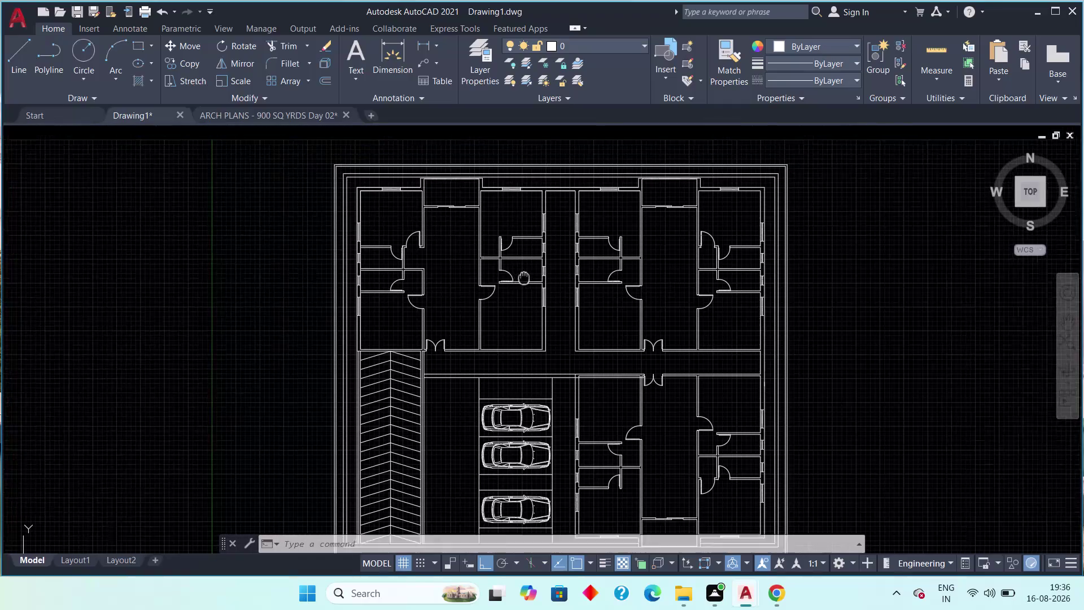
Re-centre the floor plan in the Drawing1 view.
scroll(down, 3)
middle_drag(533, 293, 607, 252)
scroll(up, 3)
middle_drag(571, 257, 526, 270)
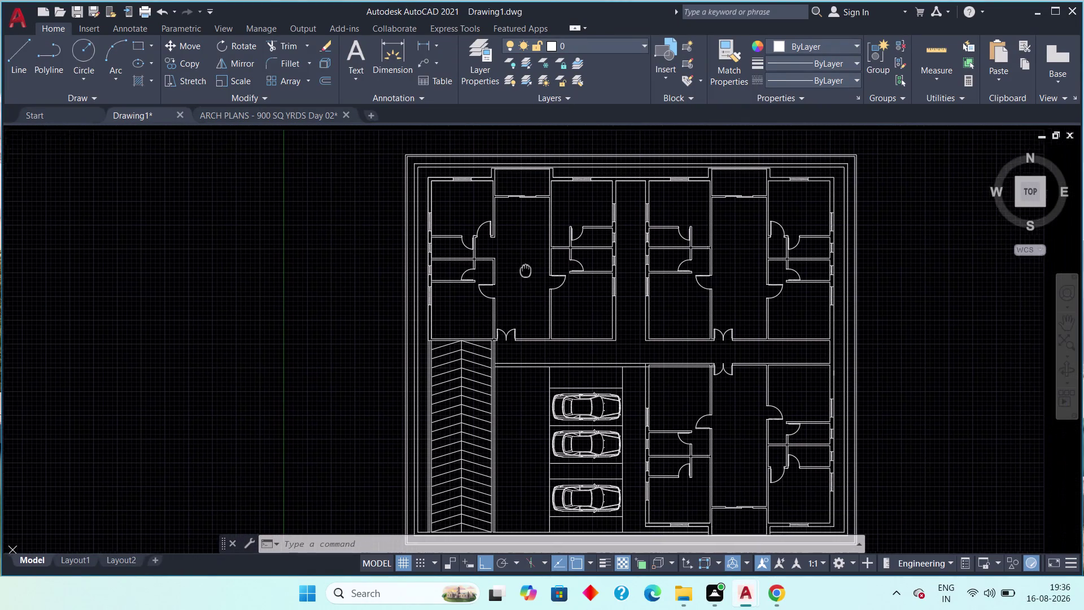
middle_drag(526, 270, 504, 270)
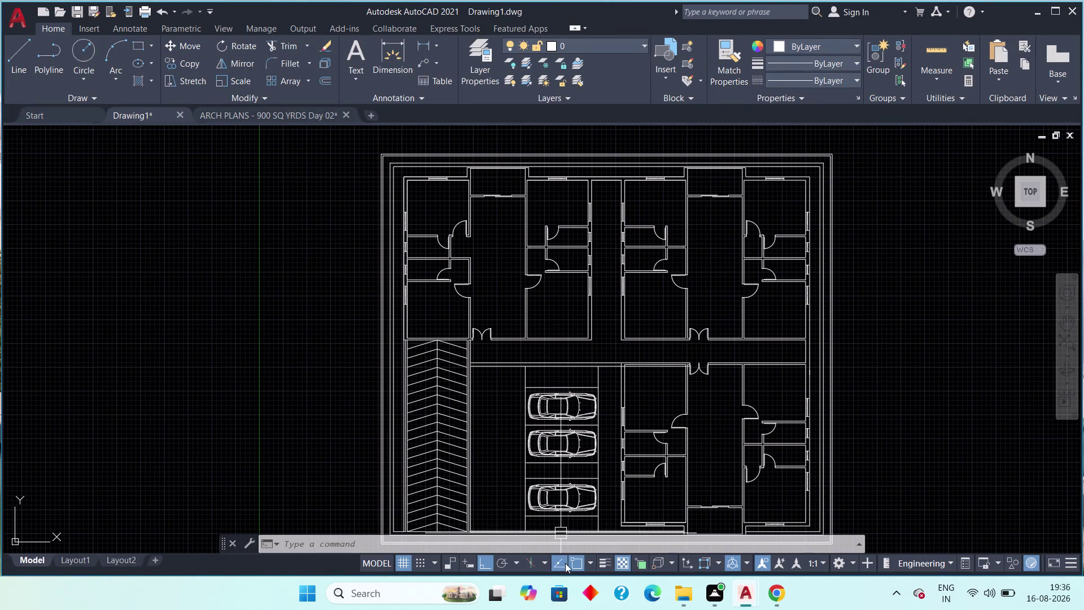
Browse the ARCH PLANS - 900 SQ YRDS Day 02 drawing to study the lift between bedrooms.
click(221, 114)
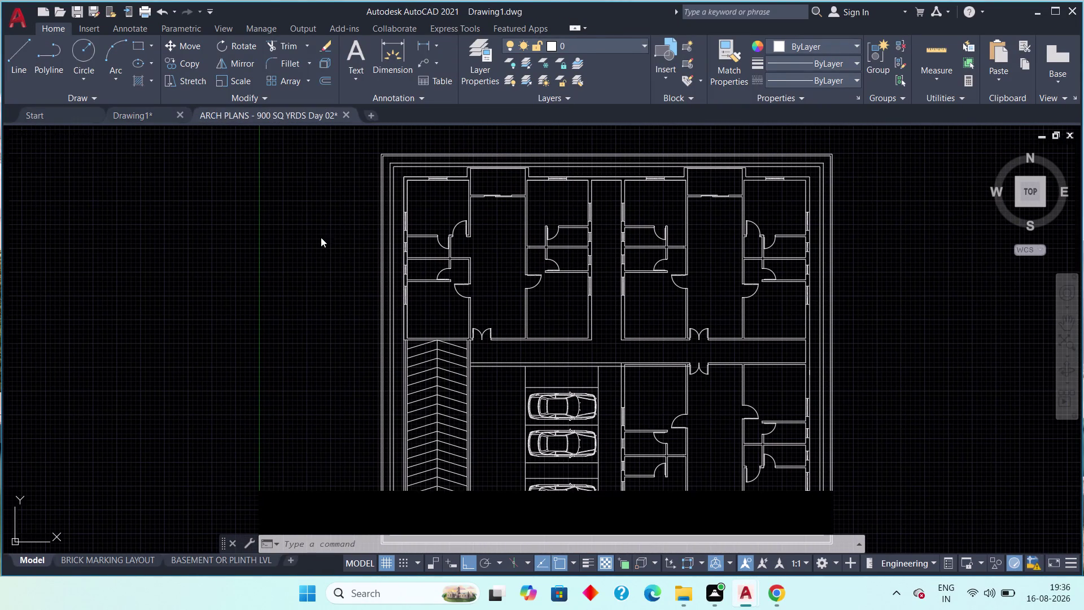
scroll(up, 3)
middle_drag(339, 233, 382, 284)
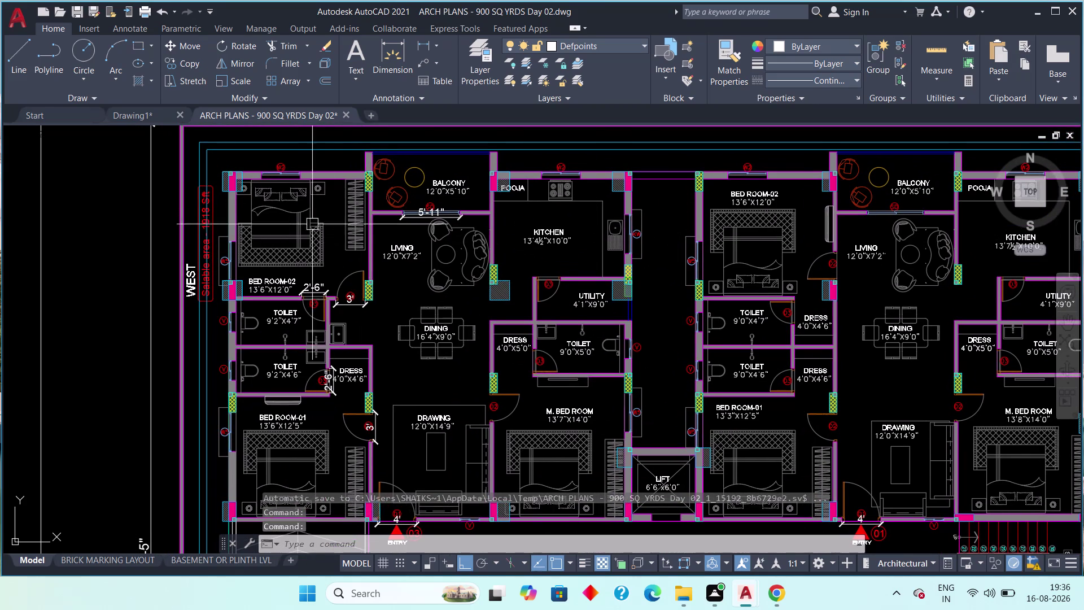
scroll(down, 3)
scroll(up, 3)
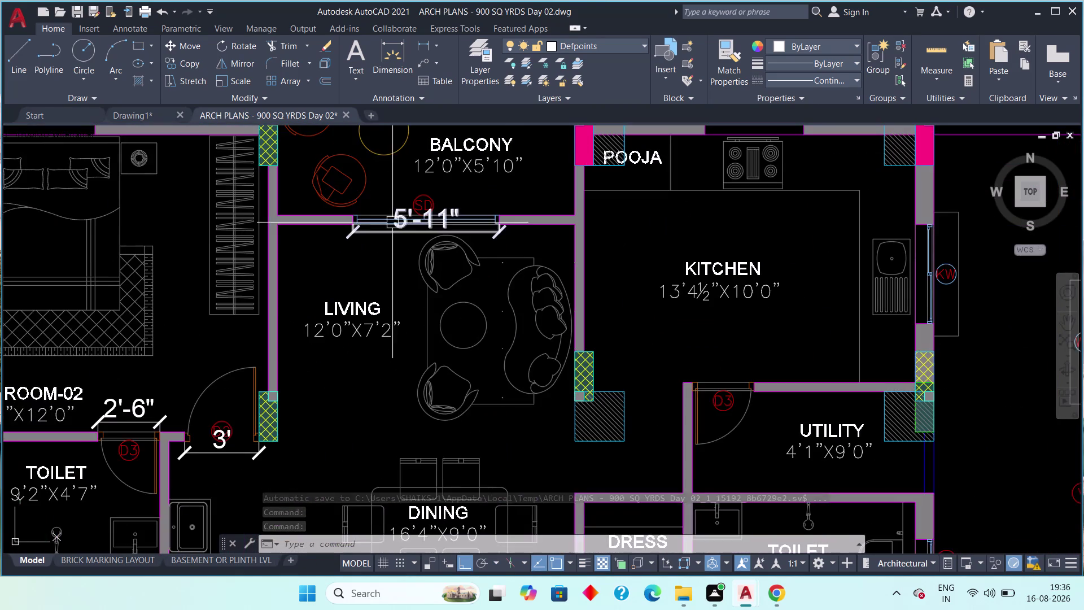
middle_drag(397, 229, 337, 271)
scroll(down, 3)
middle_drag(541, 303, 391, 237)
scroll(down, 3)
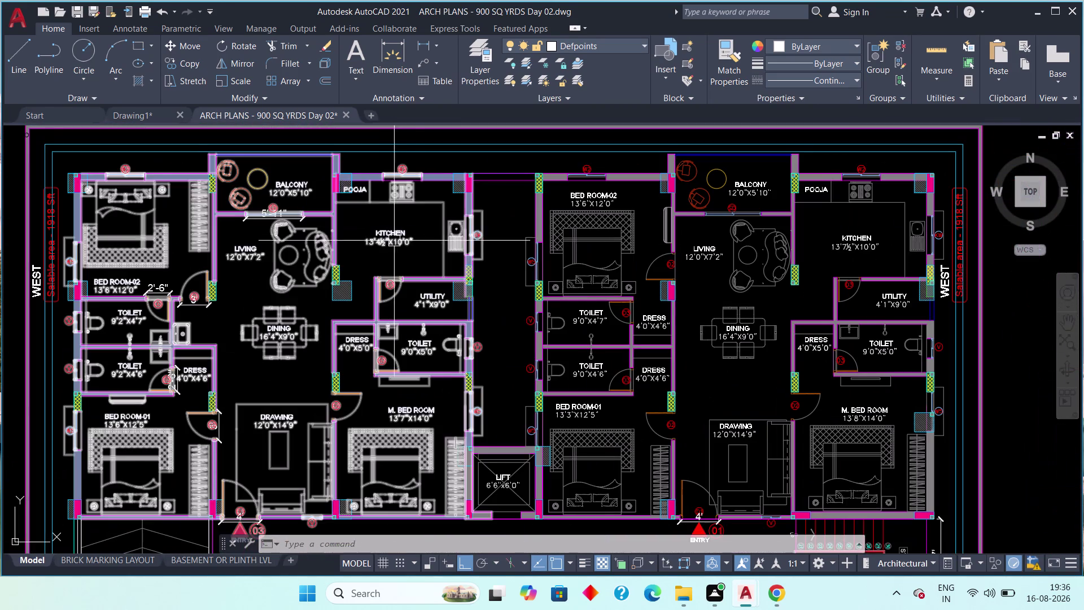
middle_drag(447, 377, 447, 264)
scroll(down, 3)
middle_drag(432, 335, 413, 261)
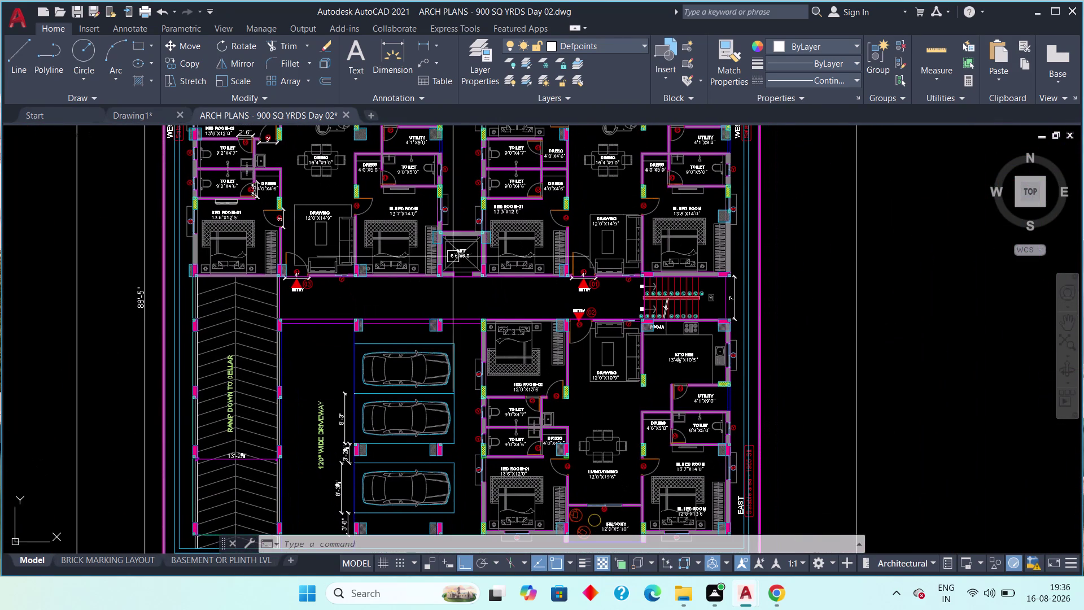
scroll(up, 3)
middle_drag(467, 275, 409, 332)
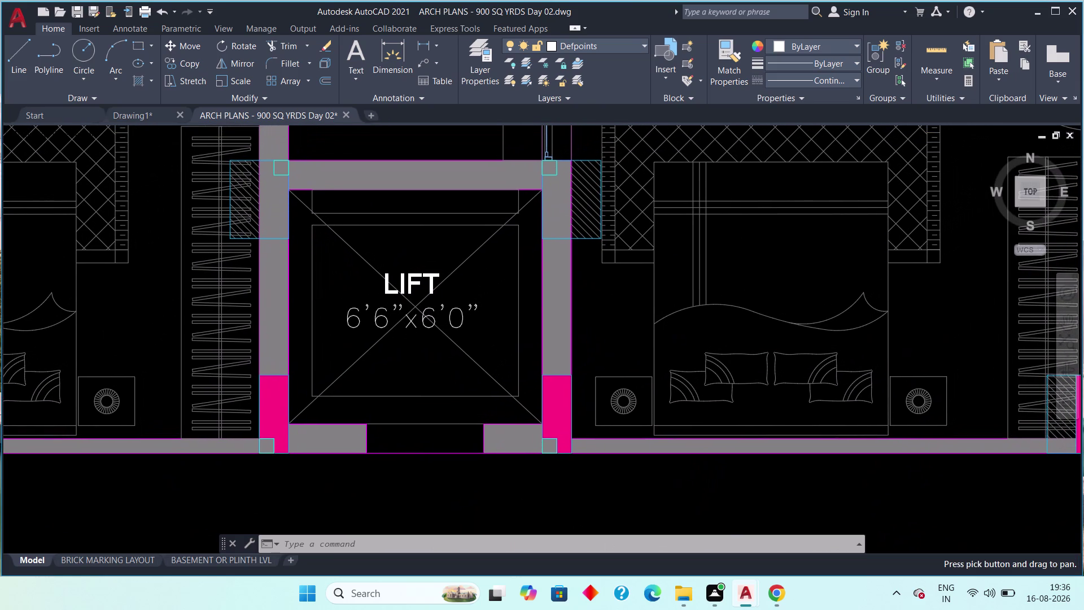
scroll(down, 3)
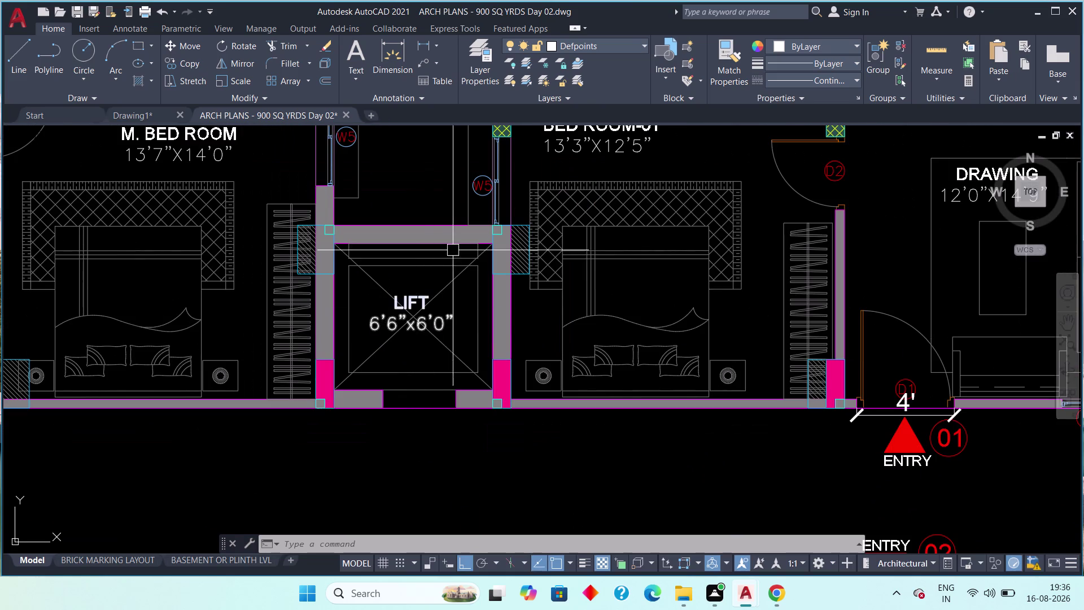
scroll(up, 3)
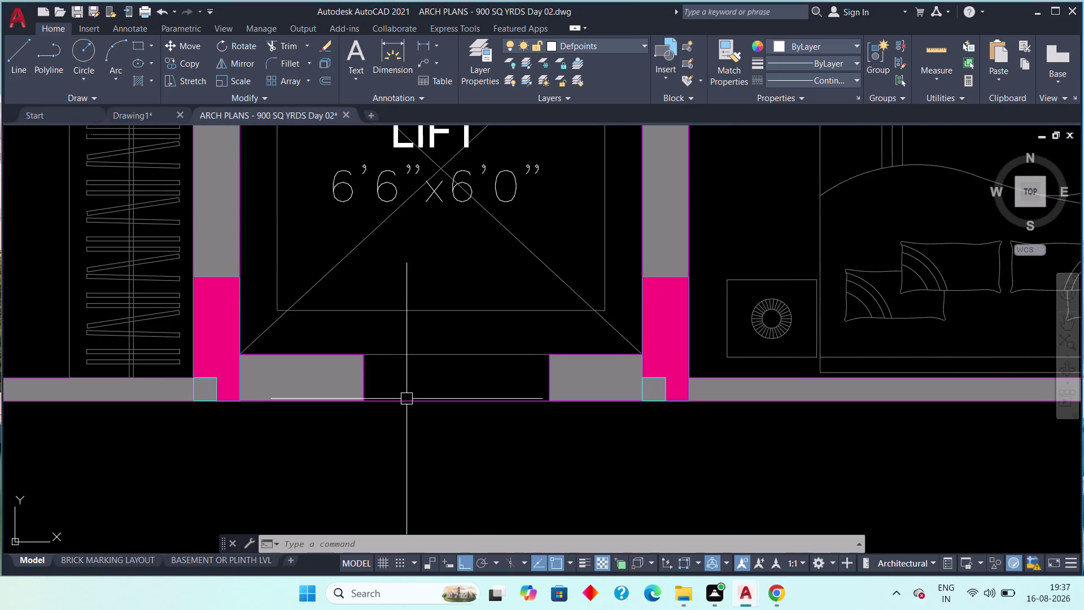
middle_drag(405, 395, 382, 458)
scroll(down, 3)
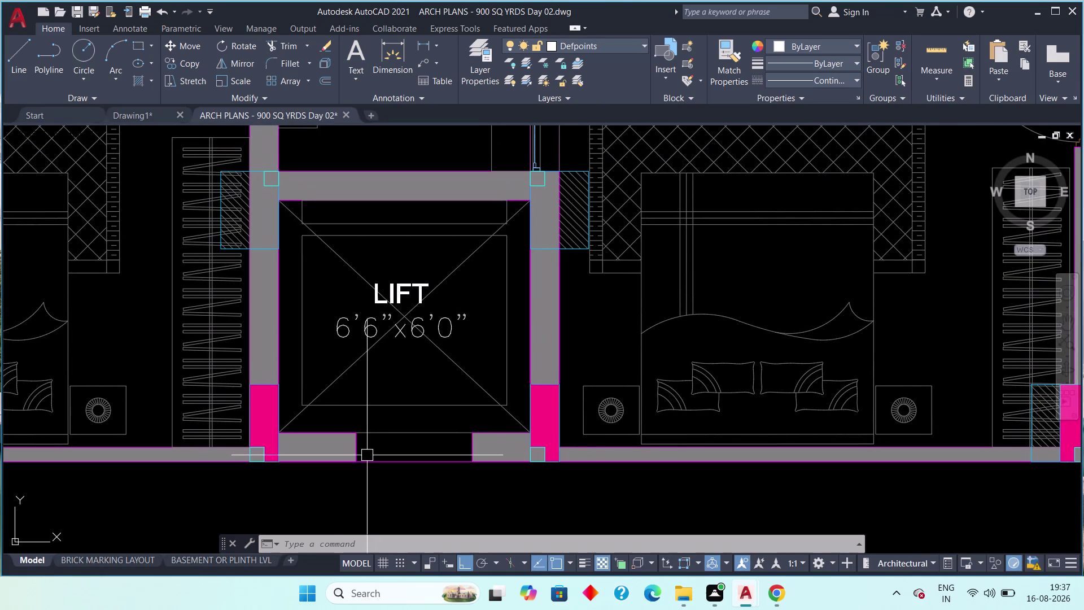
middle_drag(365, 434, 366, 412)
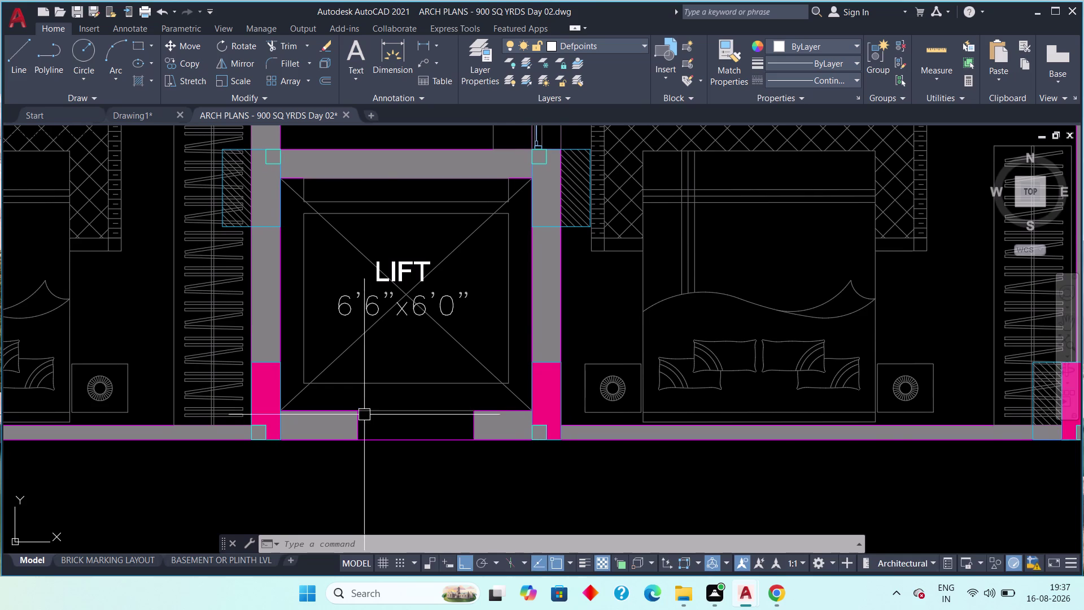
scroll(down, 3)
scroll(down, 3)
middle_drag(392, 305, 387, 375)
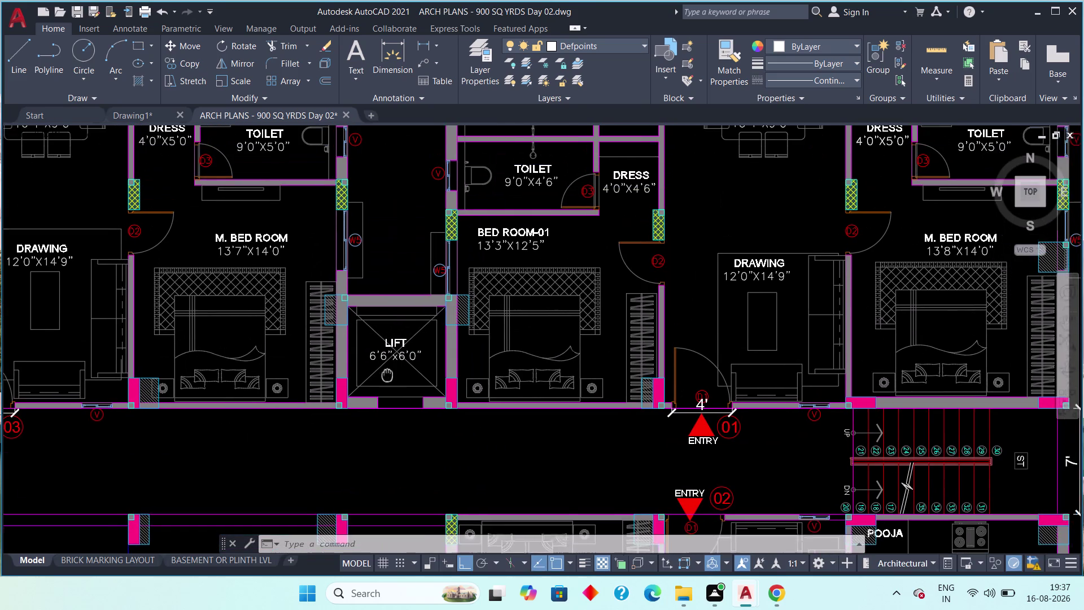
middle_drag(387, 375, 389, 379)
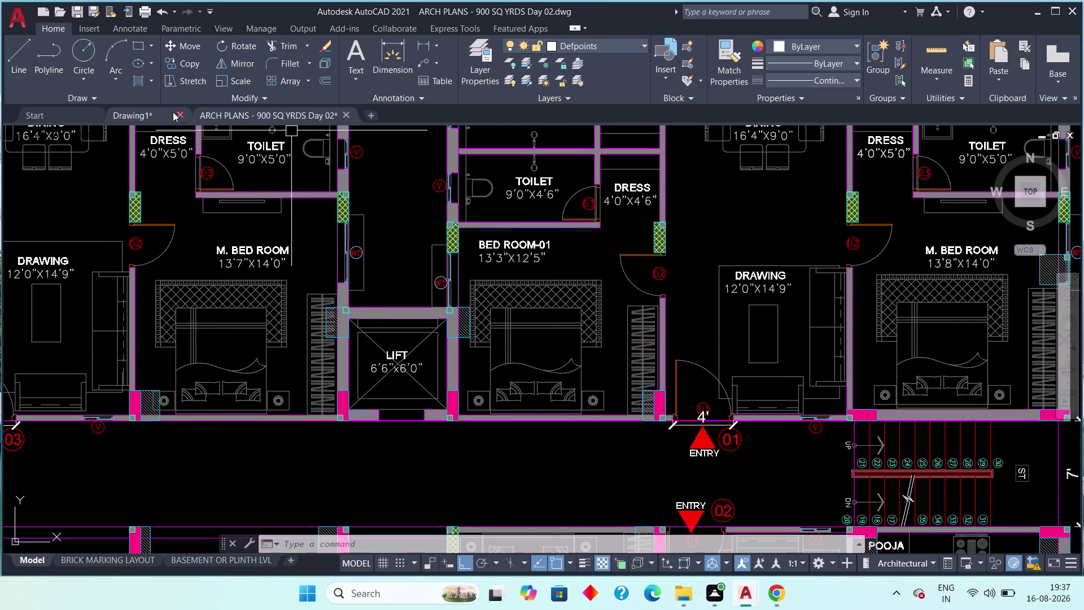
Back in Drawing1, draw a horizontal line across the central corridor area.
click(151, 115)
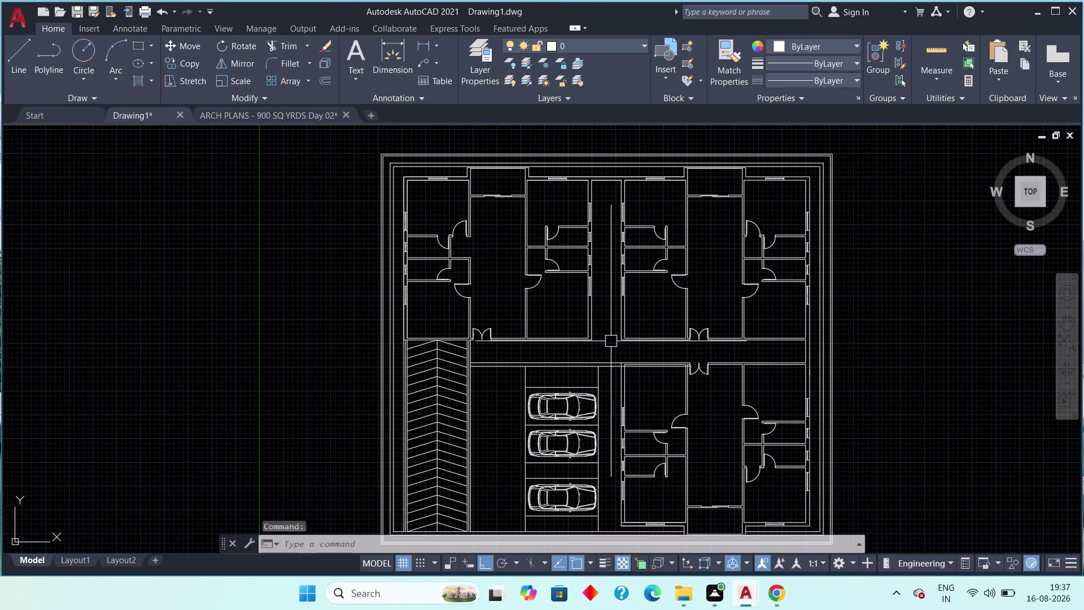
middle_drag(610, 340, 398, 335)
scroll(up, 3)
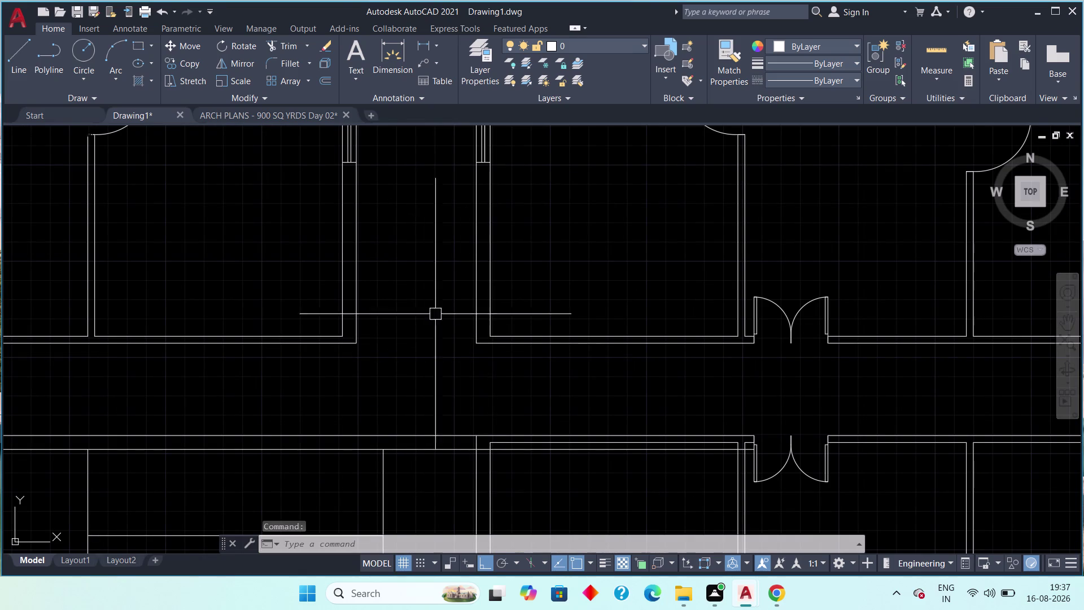
click(27, 59)
scroll(up, 3)
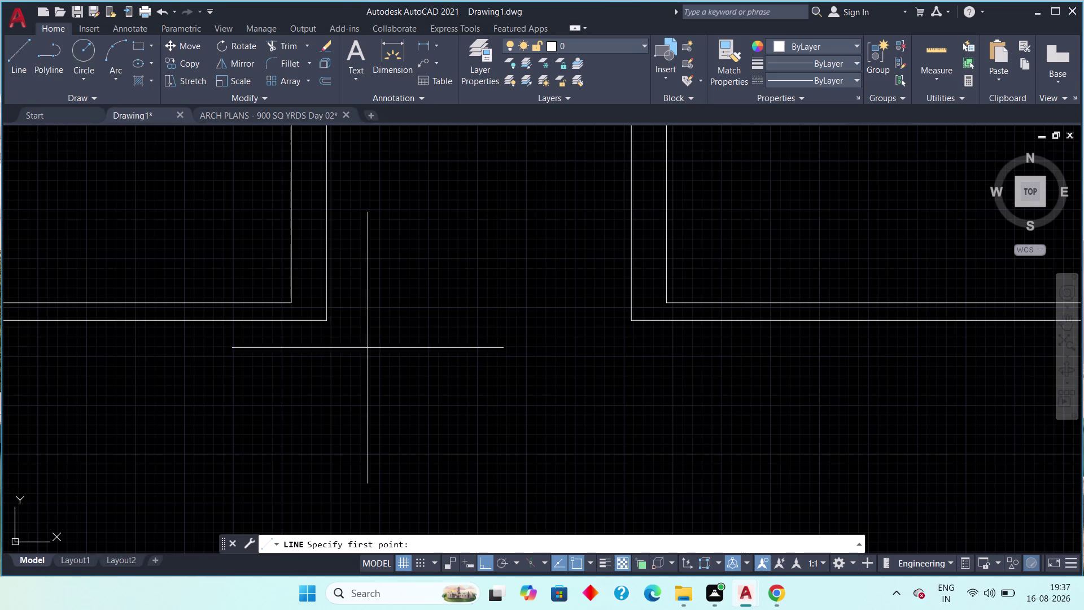
click(328, 319)
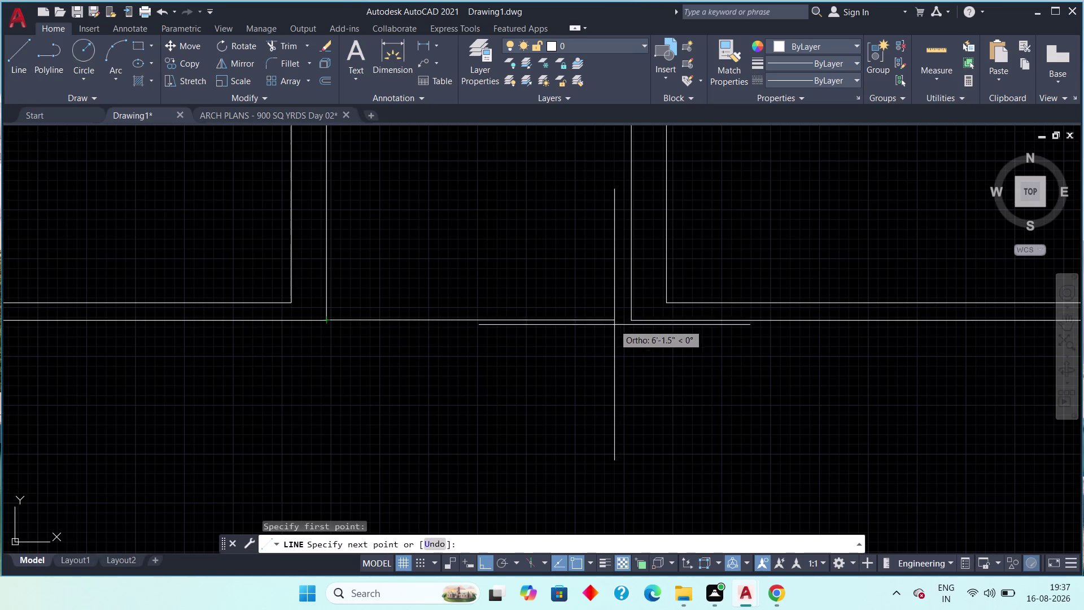
click(629, 324)
scroll(up, 3)
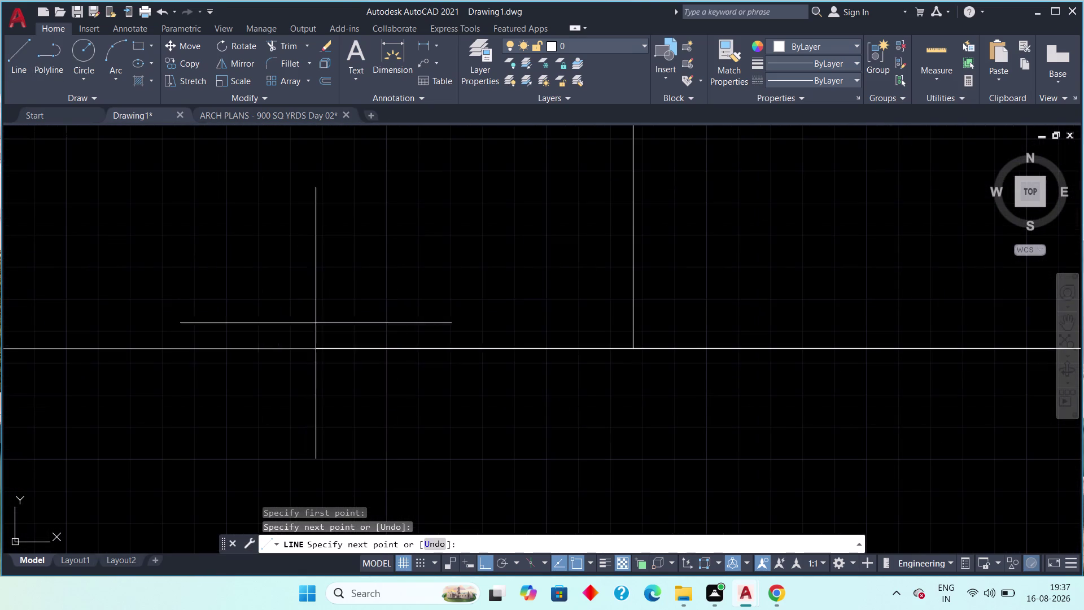
key(Escape)
Pan and zoom to centre the bedroom walls in view.
middle_drag(639, 364, 521, 333)
scroll(up, 3)
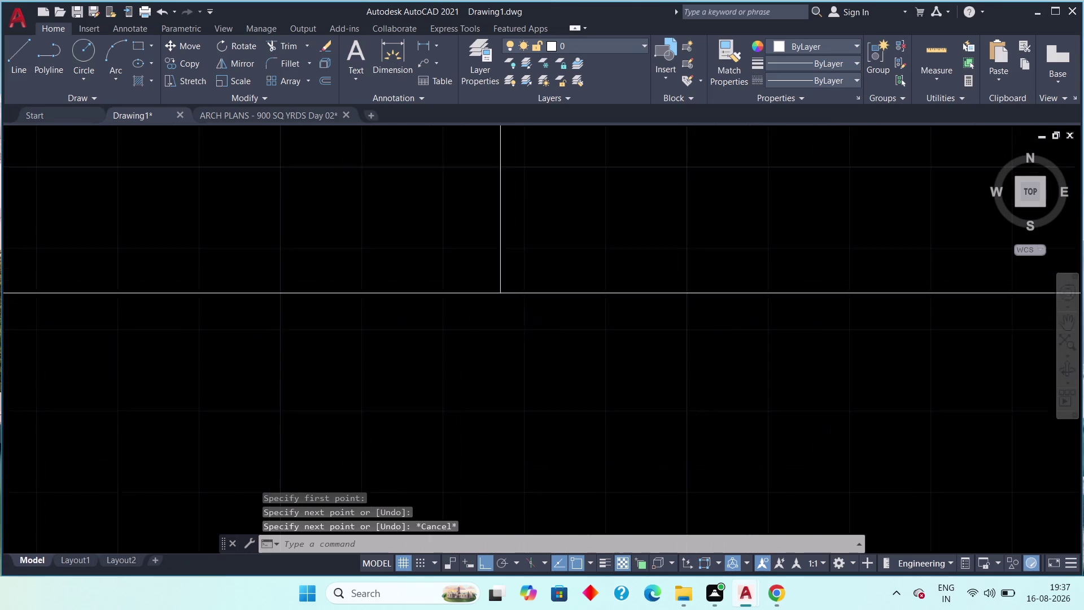
scroll(up, 3)
middle_drag(521, 326, 515, 339)
scroll(down, 3)
middle_drag(653, 348, 381, 393)
scroll(down, 3)
scroll(down, 3)
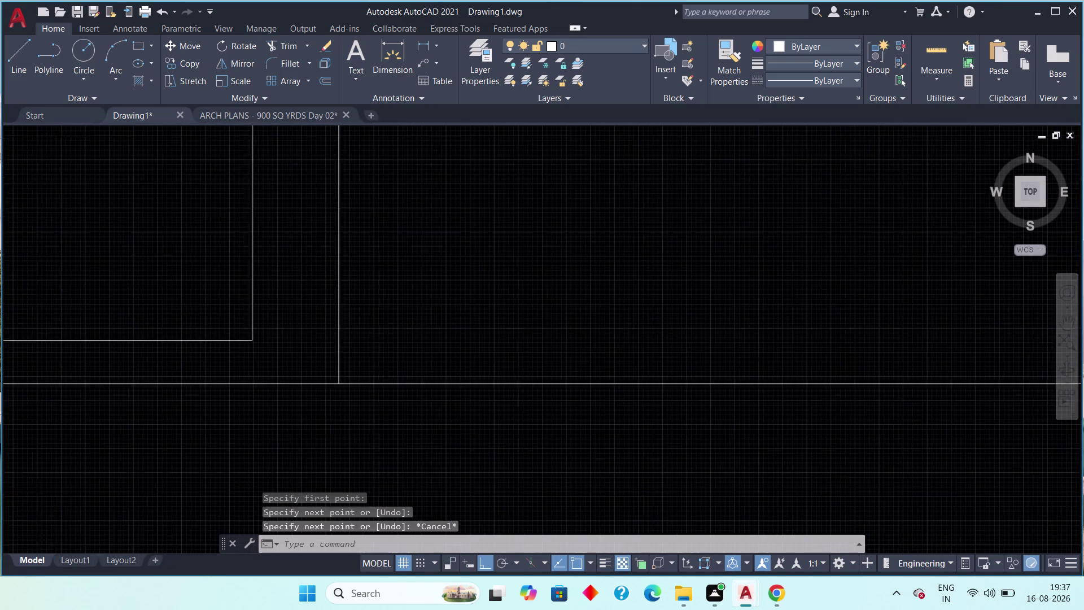
middle_drag(544, 368, 405, 390)
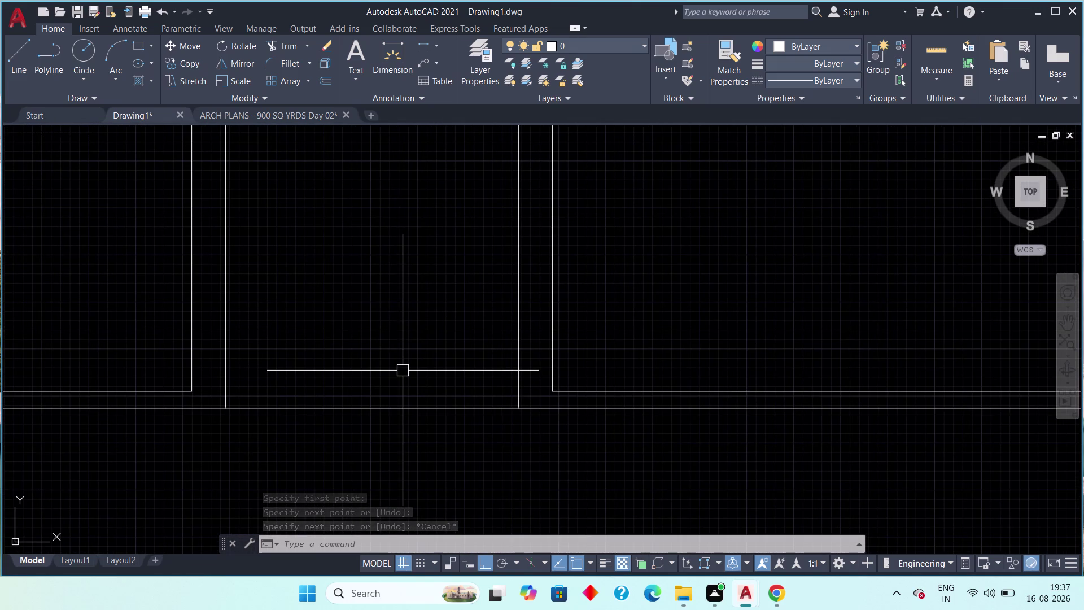
Offset a wall line 9" into the room.
key(o)
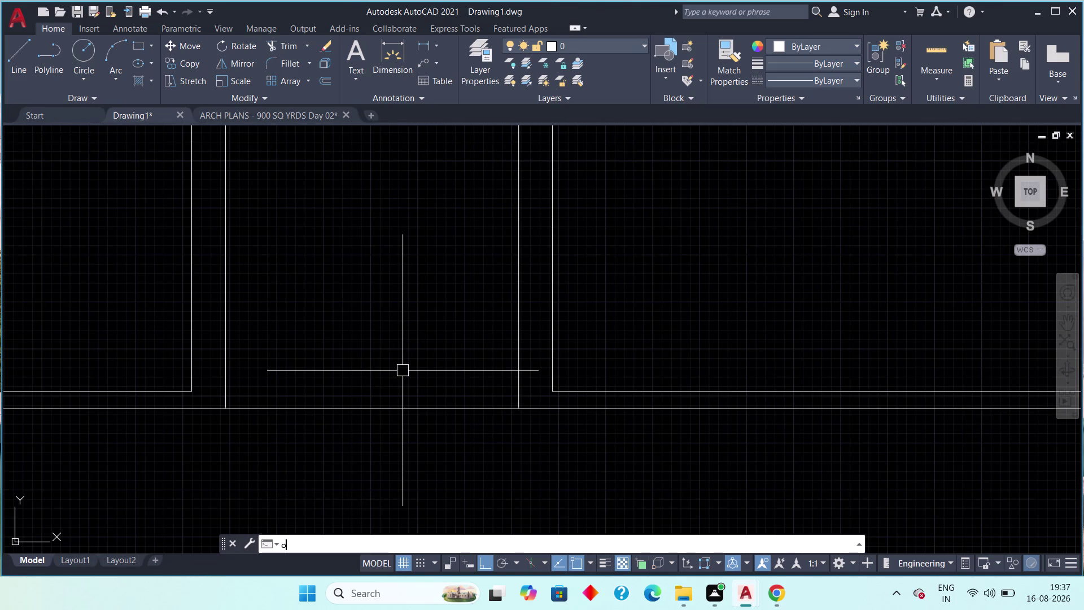
text(ff)
key(space)
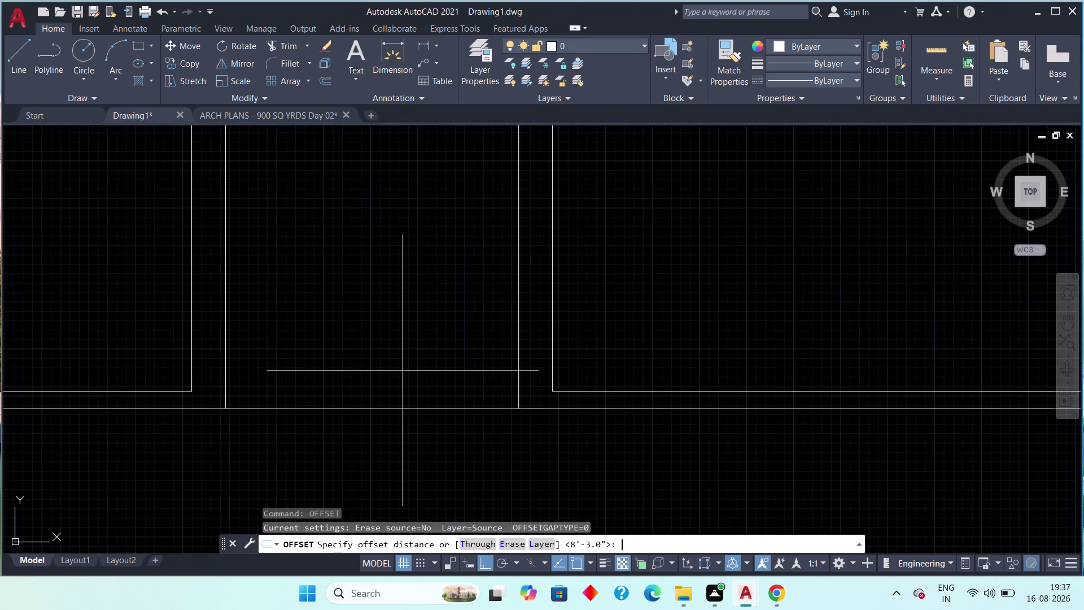
text(9)
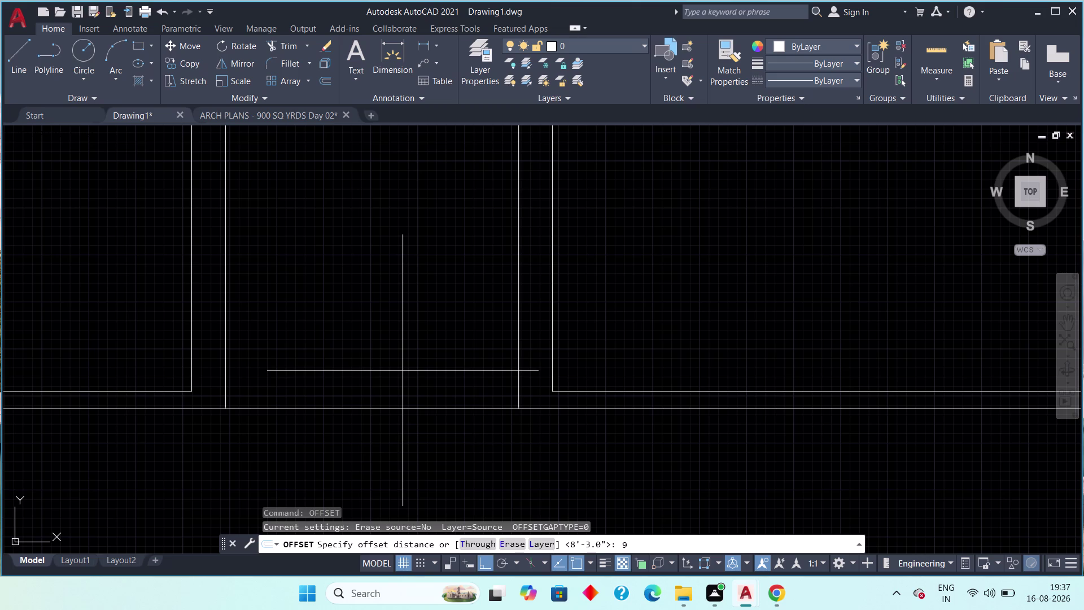
text(")
key(space)
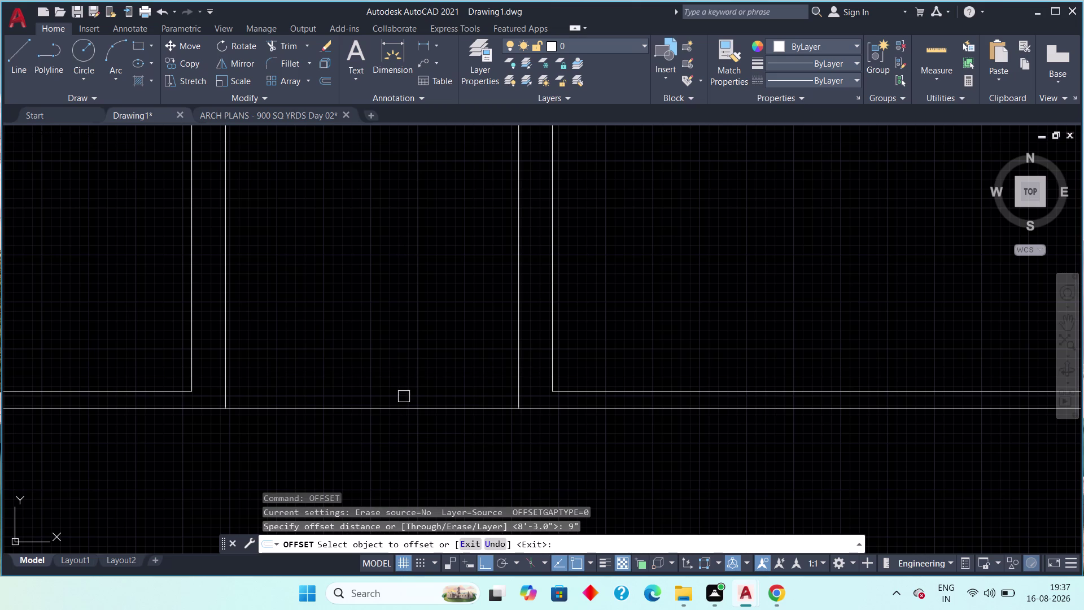
click(406, 408)
click(396, 374)
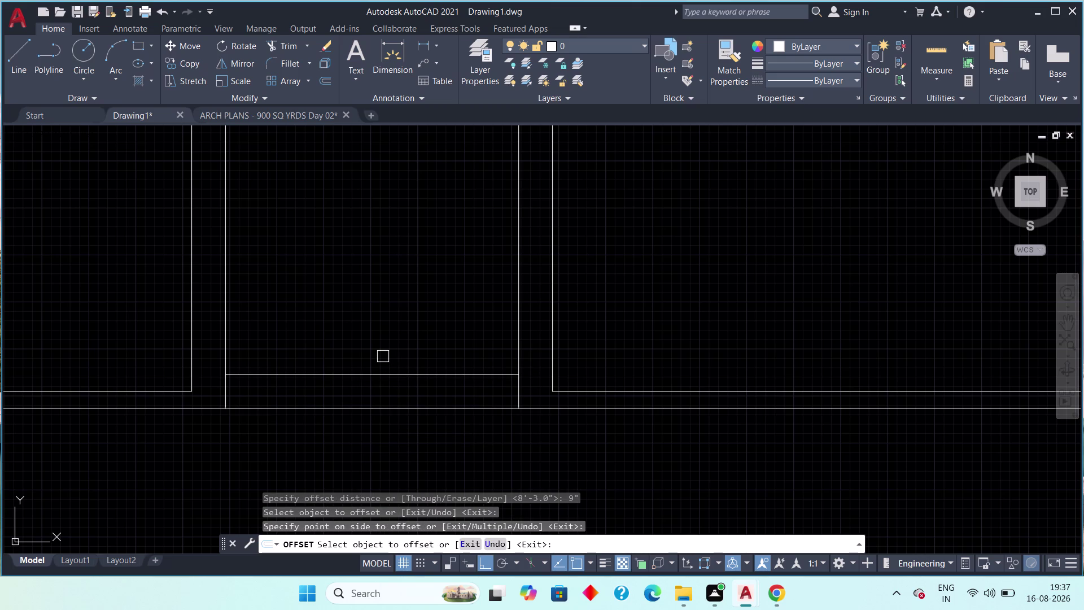
key(Escape)
Offset the new inner line by 6'.
key(space)
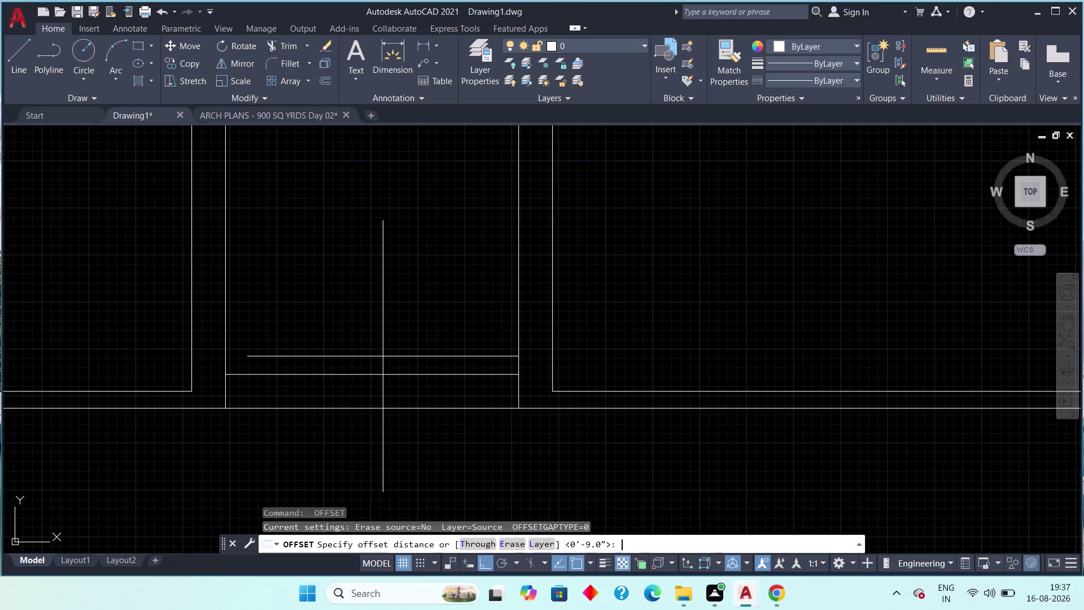
text(6')
key(space)
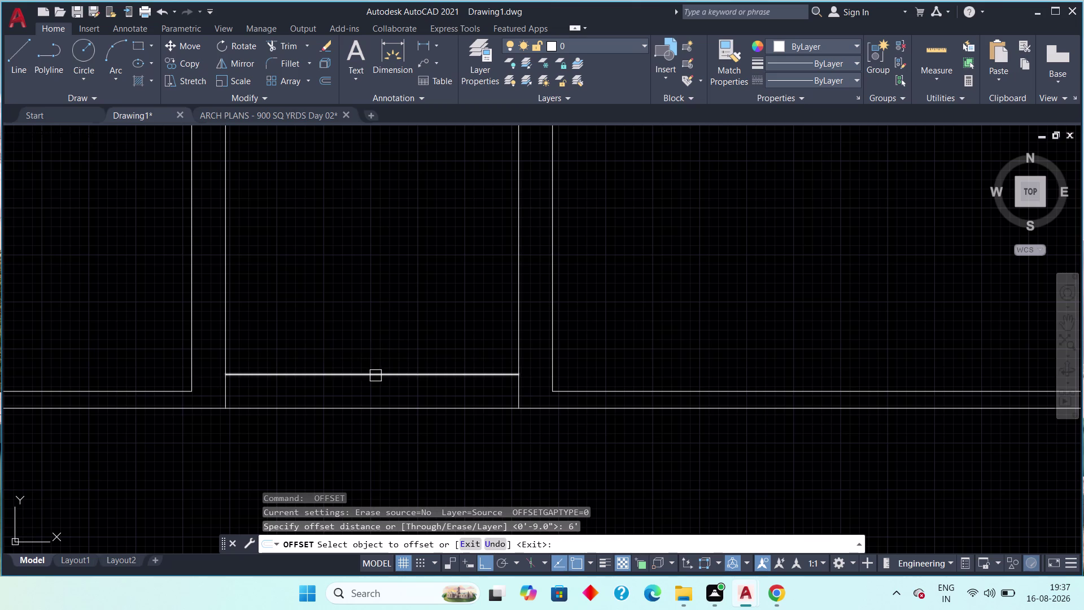
drag(375, 376, 375, 369)
click(378, 323)
scroll(down, 3)
middle_drag(384, 294, 341, 378)
scroll(up, 3)
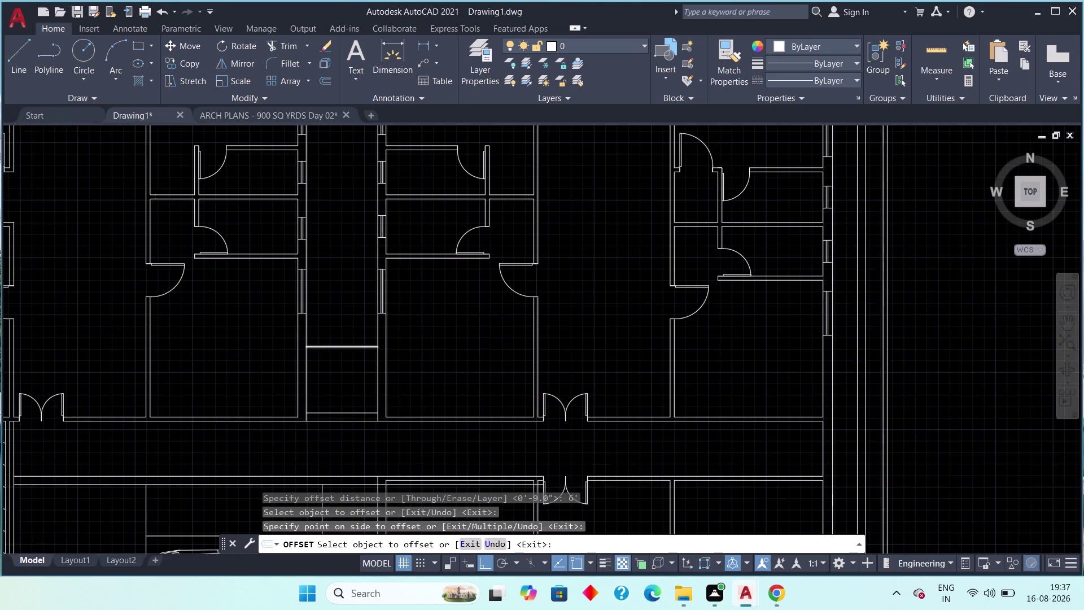
key(Escape)
Offset the horizontal shaft line 9" upward.
key(space)
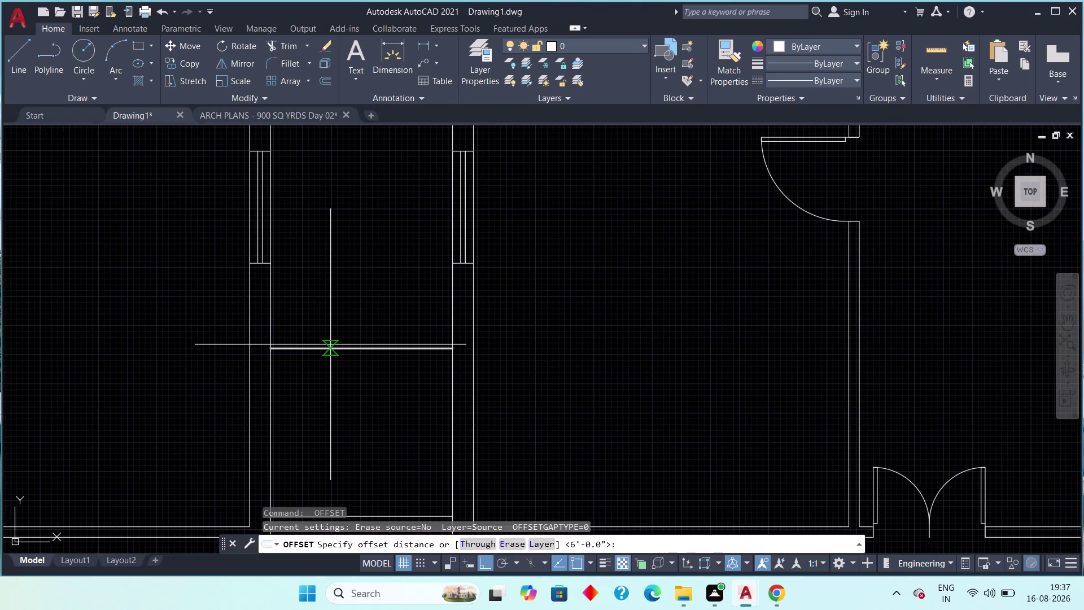
key(9)
text(")
key(space)
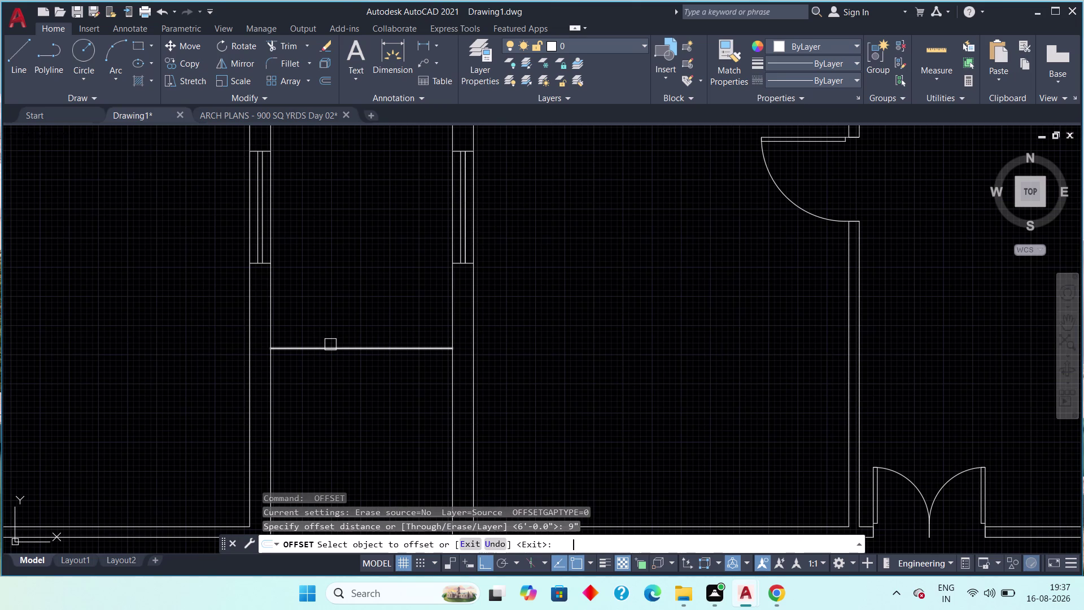
click(333, 350)
click(333, 331)
scroll(down, 3)
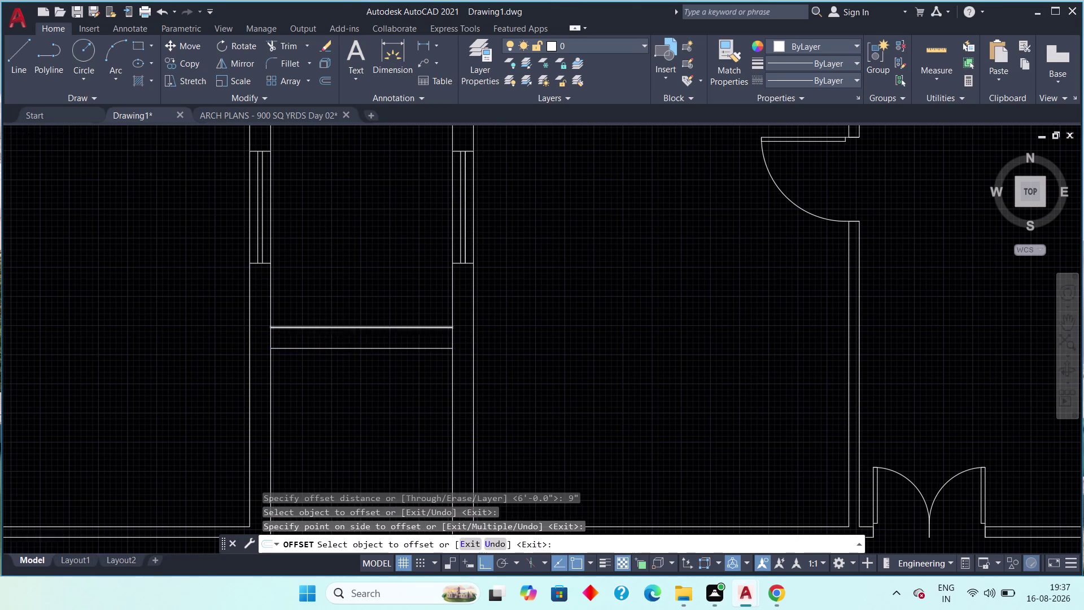
scroll(down, 3)
middle_drag(336, 363, 317, 368)
key(Escape)
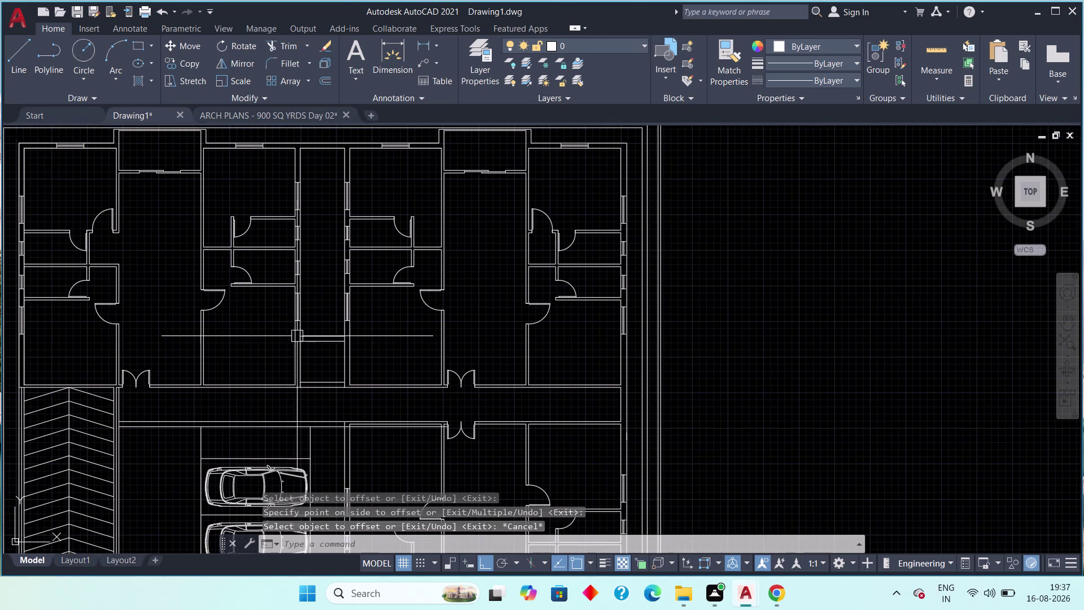
click(260, 114)
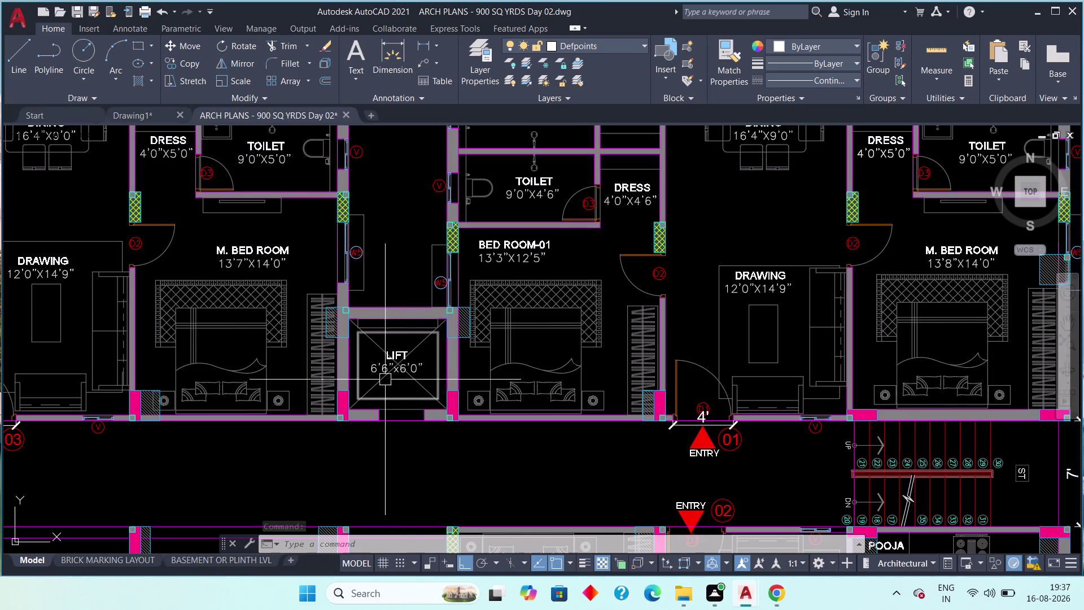
click(139, 112)
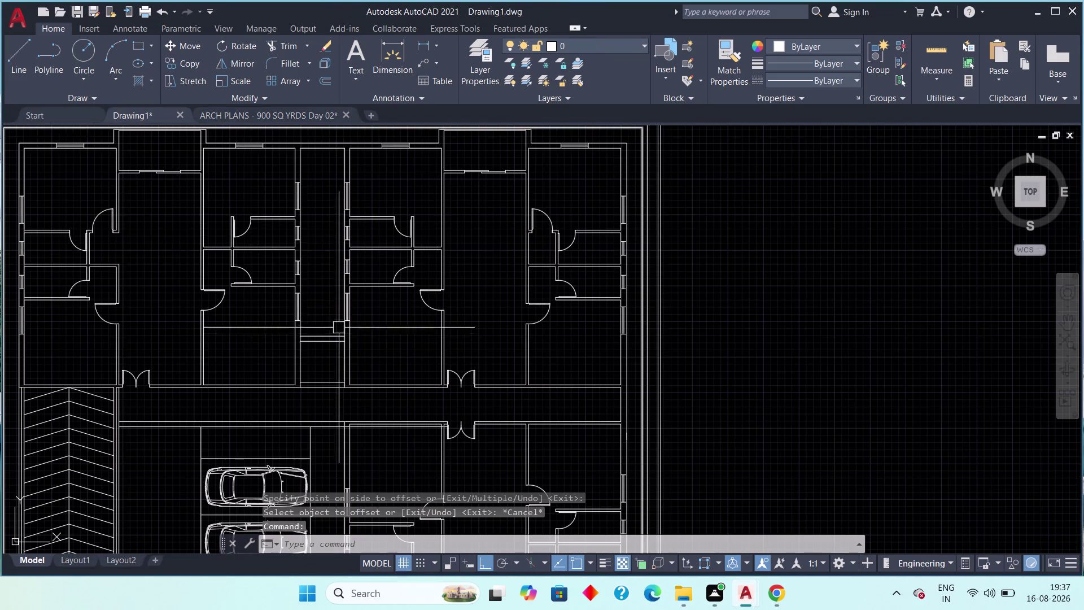
scroll(up, 3)
middle_drag(349, 346, 328, 358)
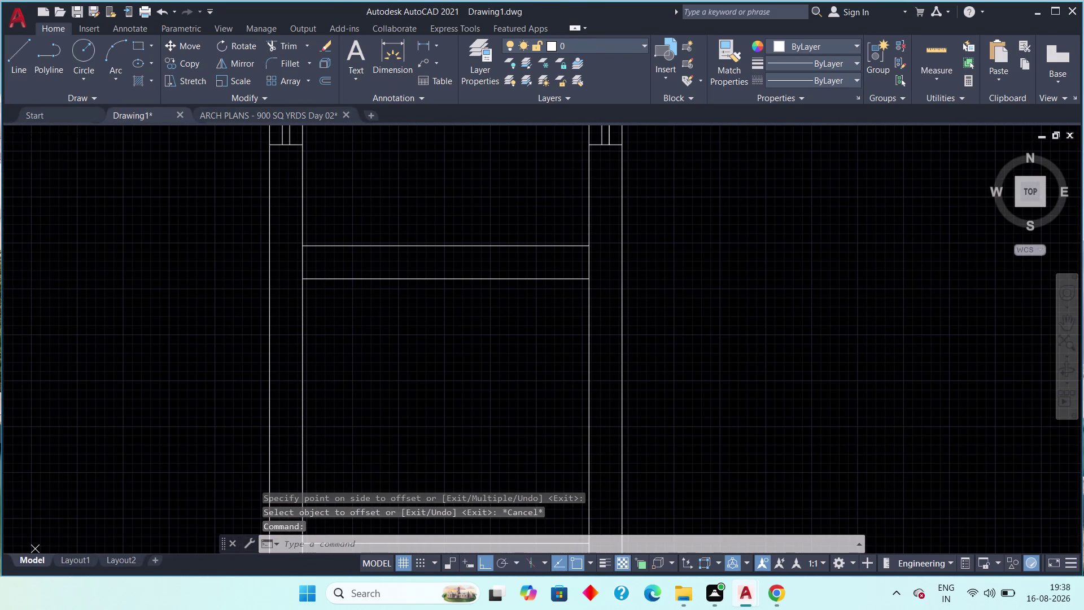
click(427, 44)
drag(304, 277, 332, 281)
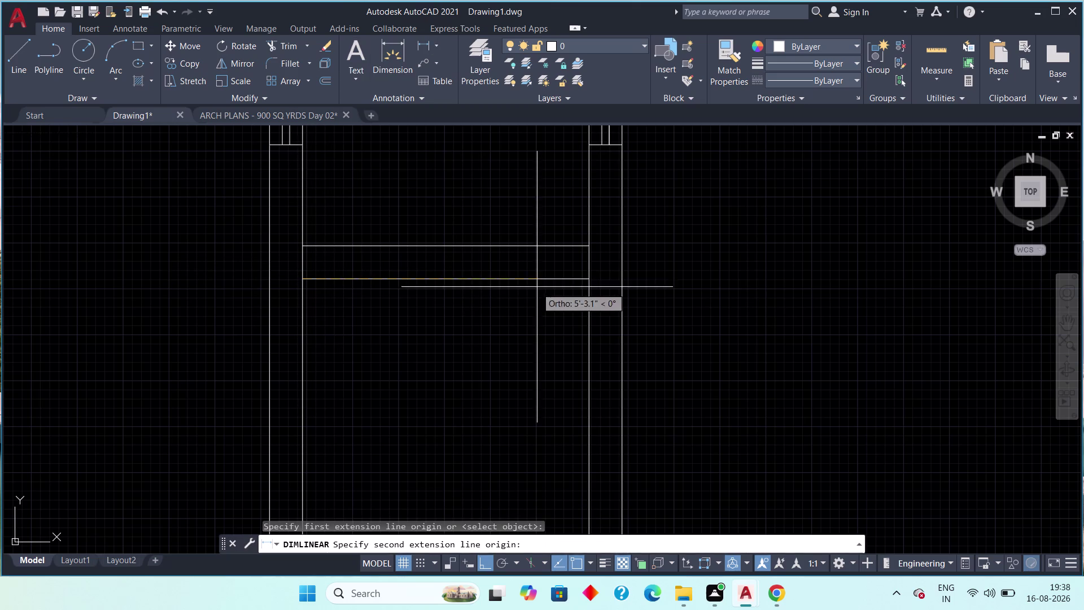
click(586, 279)
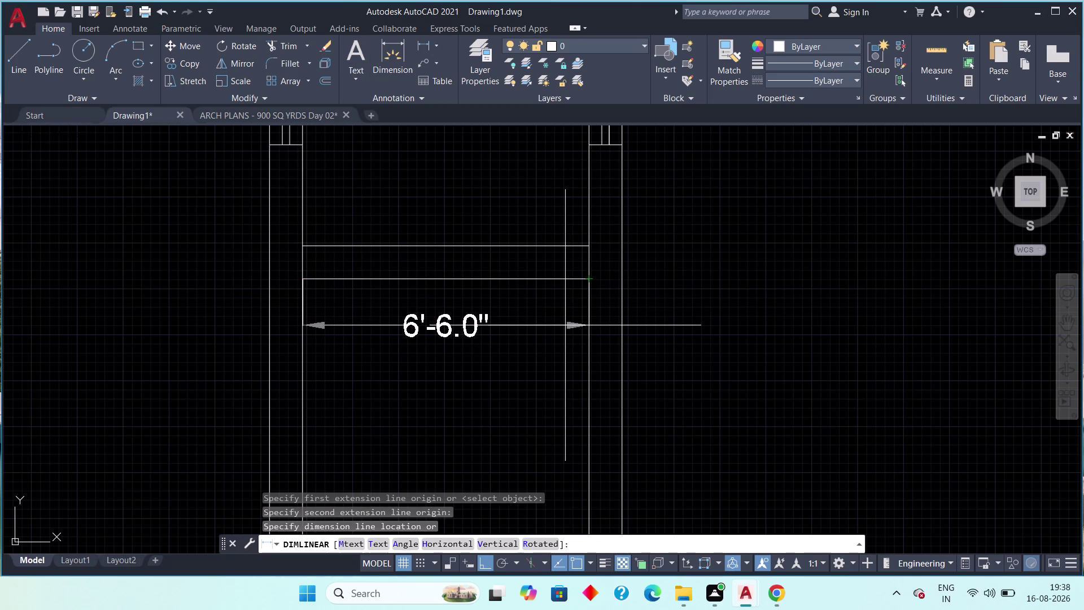
key(Escape)
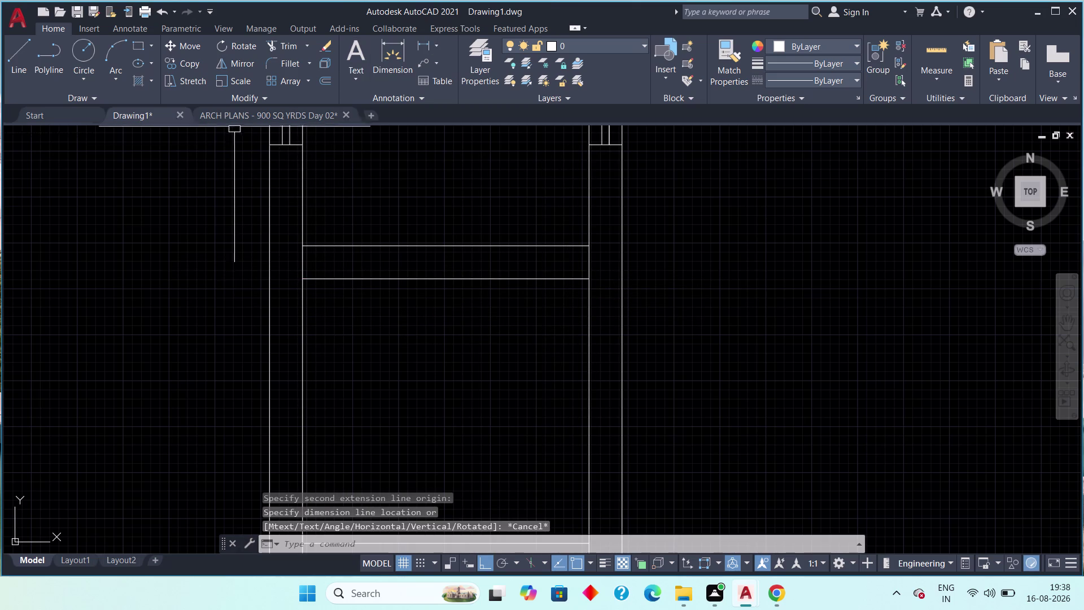
click(247, 115)
middle_drag(396, 401, 389, 376)
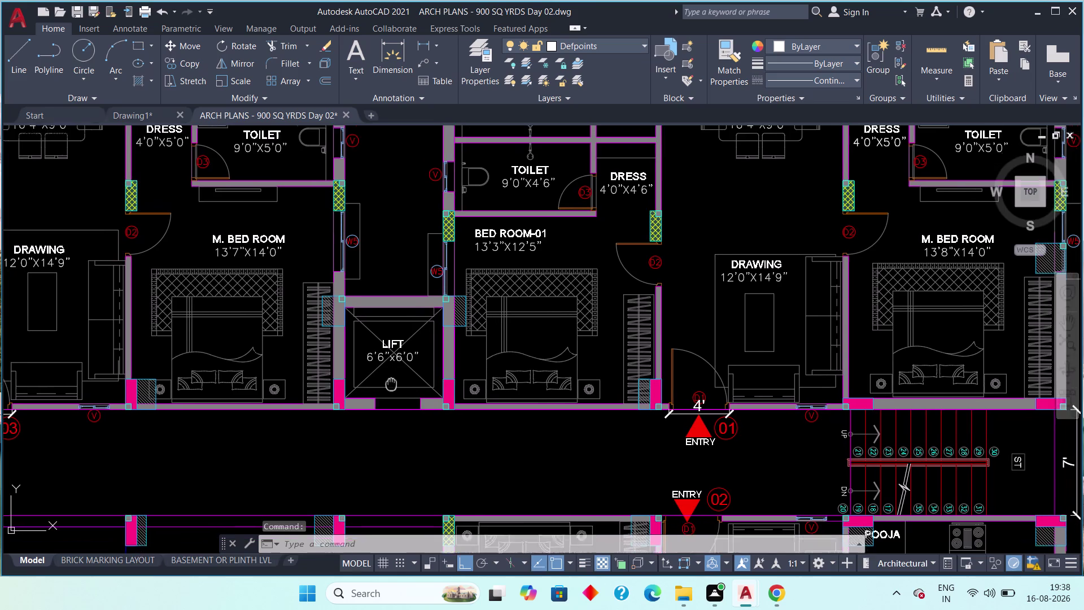
middle_drag(389, 375, 381, 343)
scroll(up, 3)
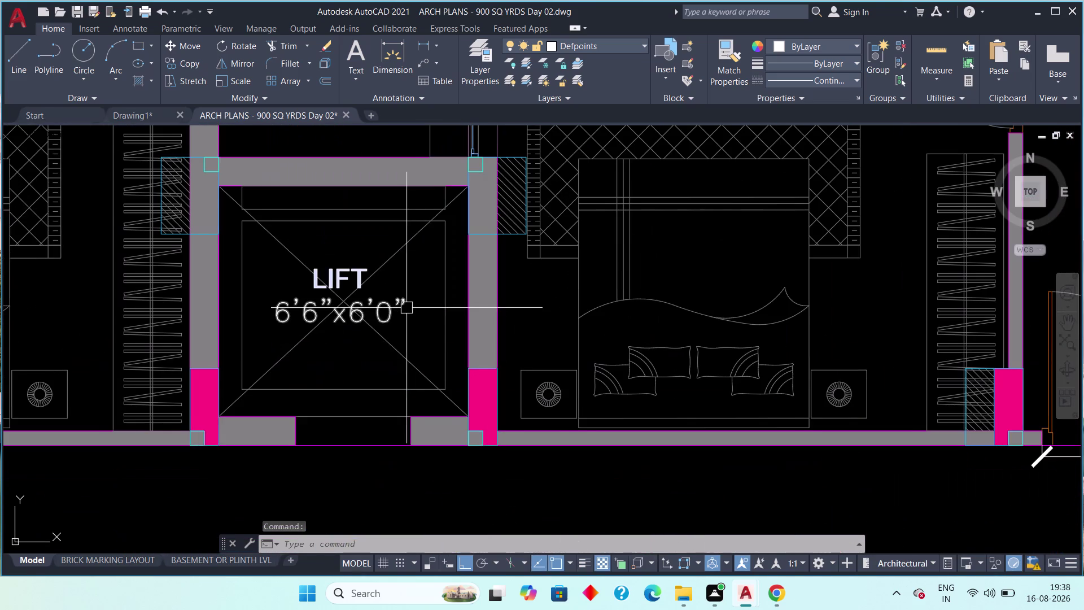
middle_drag(407, 308, 385, 344)
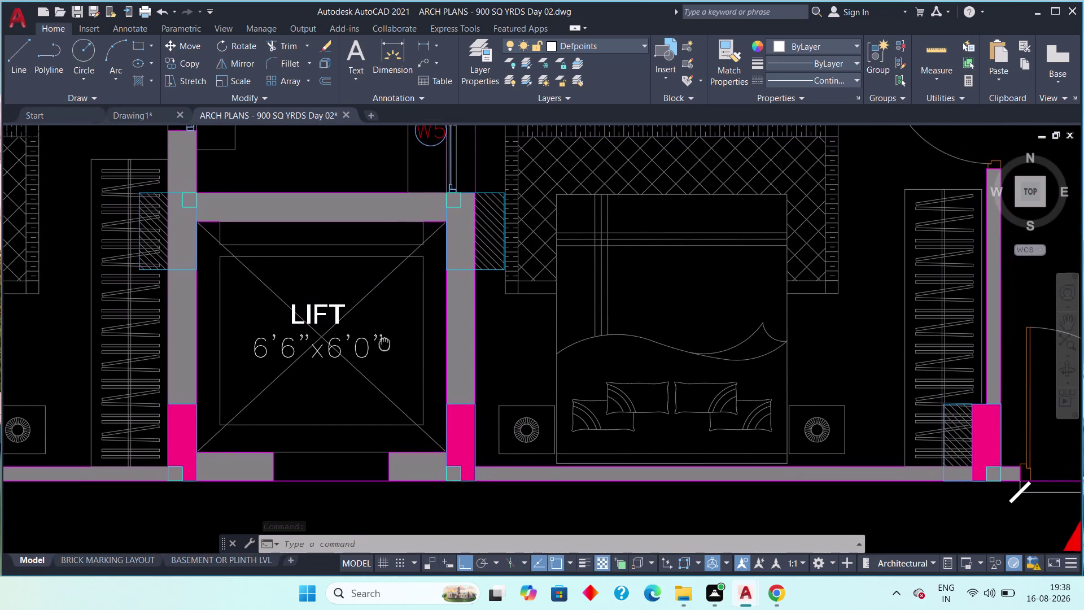
middle_drag(385, 344, 384, 344)
click(136, 116)
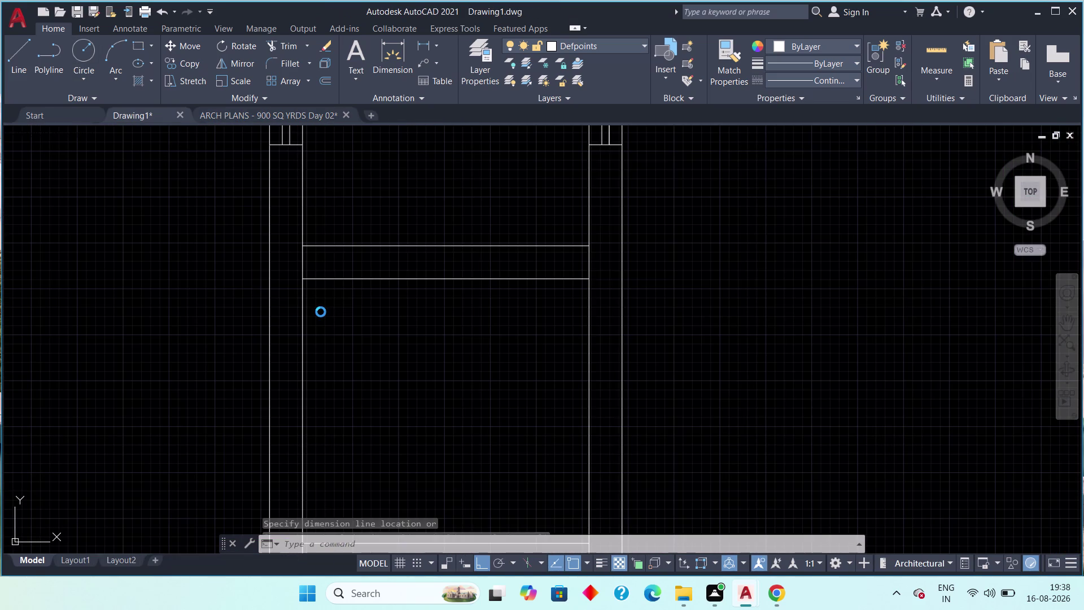
middle_drag(421, 340, 407, 280)
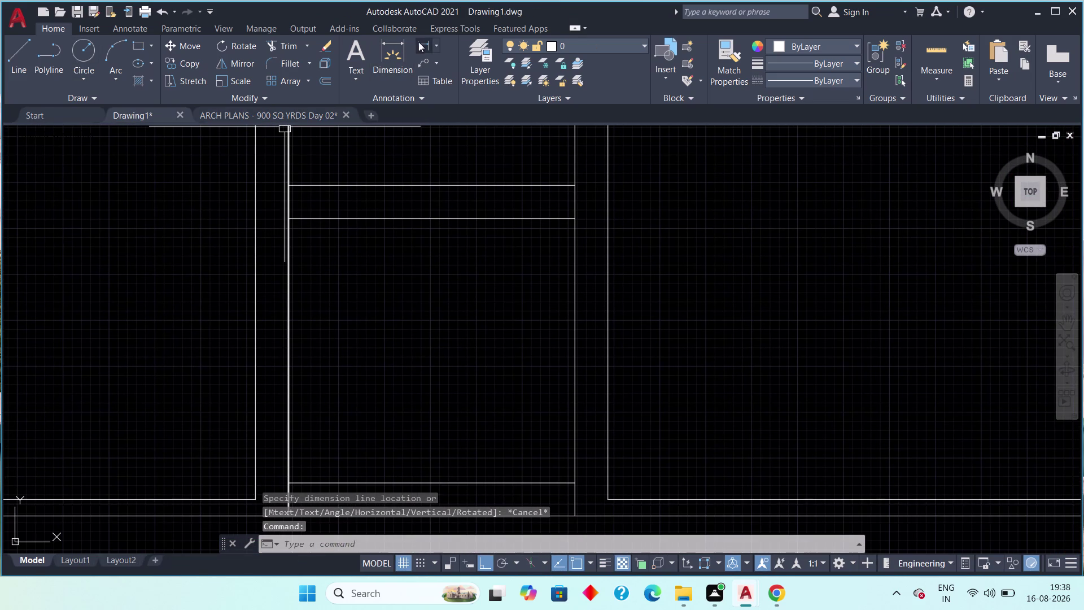
click(421, 43)
click(294, 222)
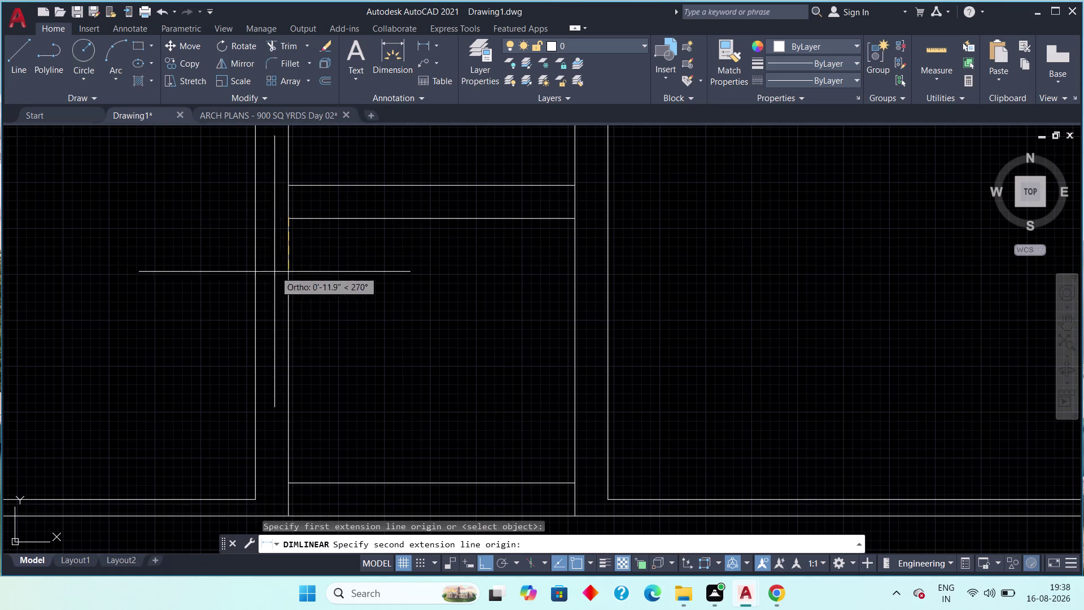
middle_drag(272, 273, 255, 176)
click(278, 387)
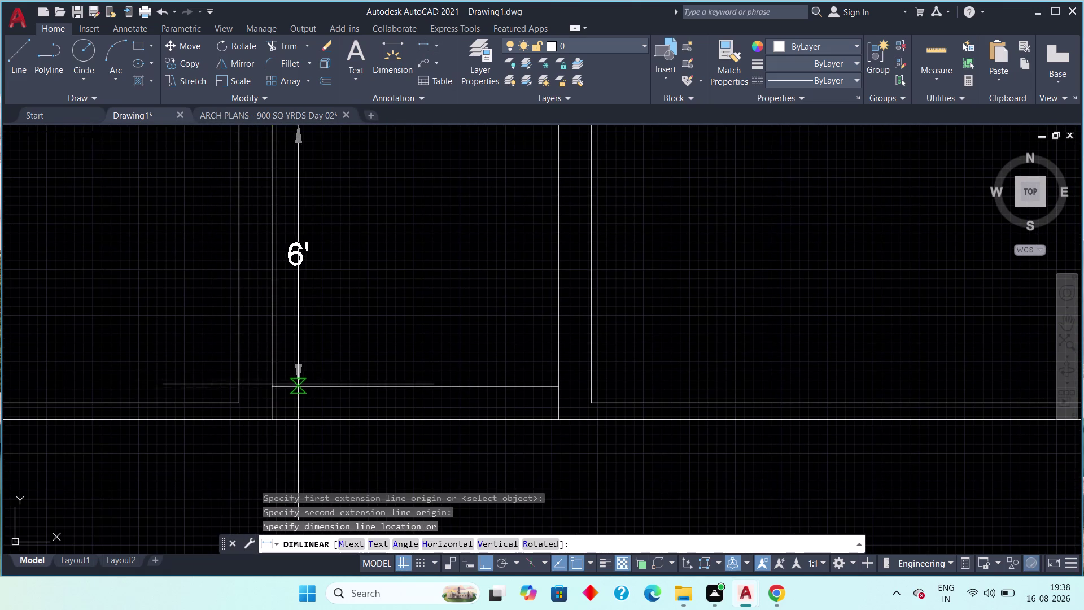
scroll(down, 3)
key(Escape)
key(Escape)
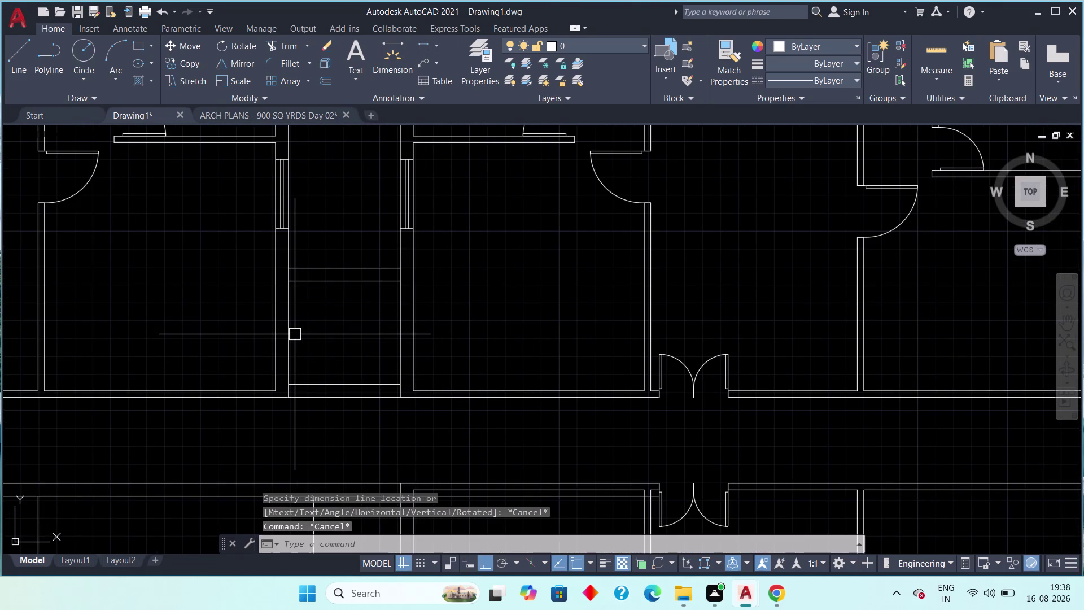
Start TRIM and cut two unwanted wall line pieces between the offset lines.
text(tr)
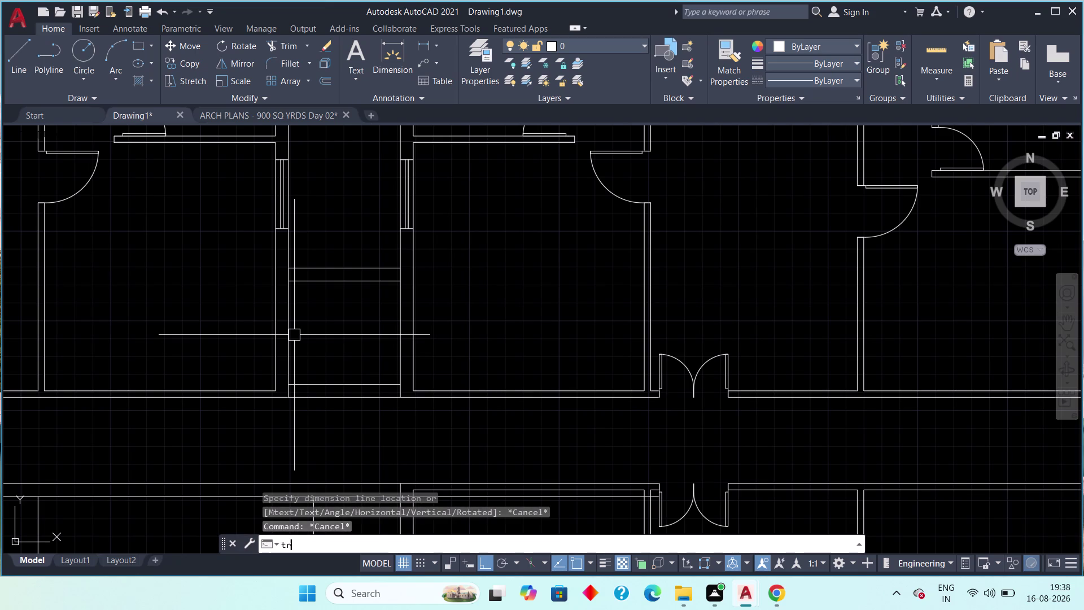
key(space)
scroll(up, 3)
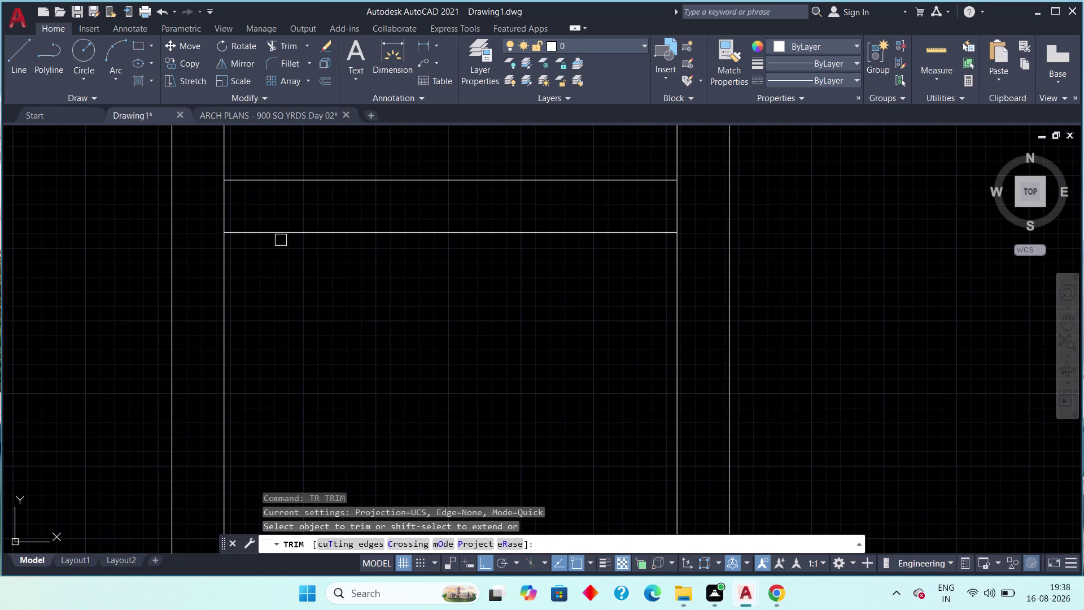
click(226, 206)
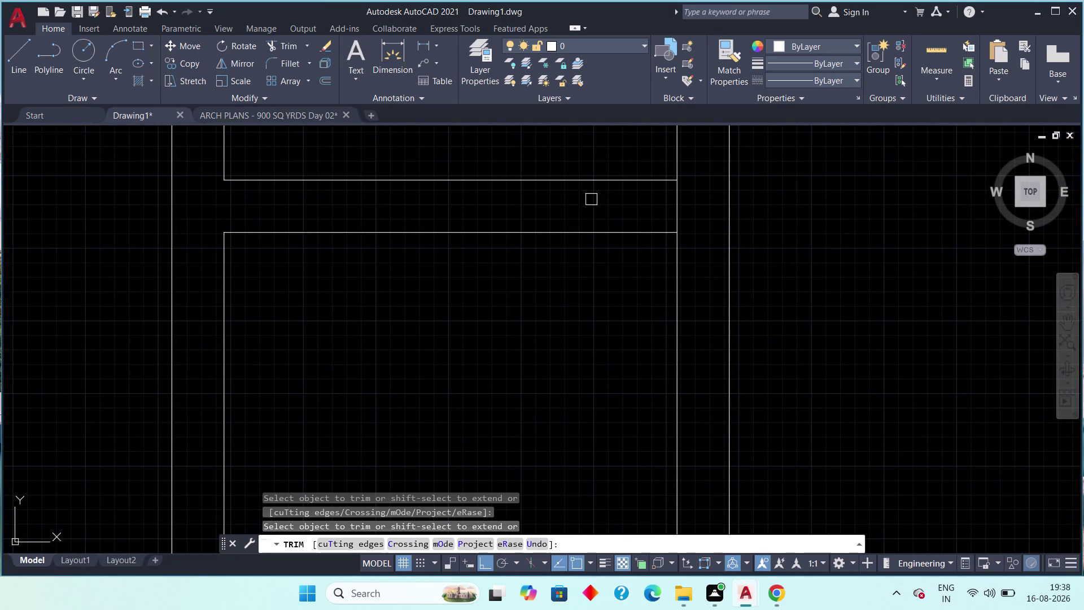
click(679, 202)
scroll(down, 3)
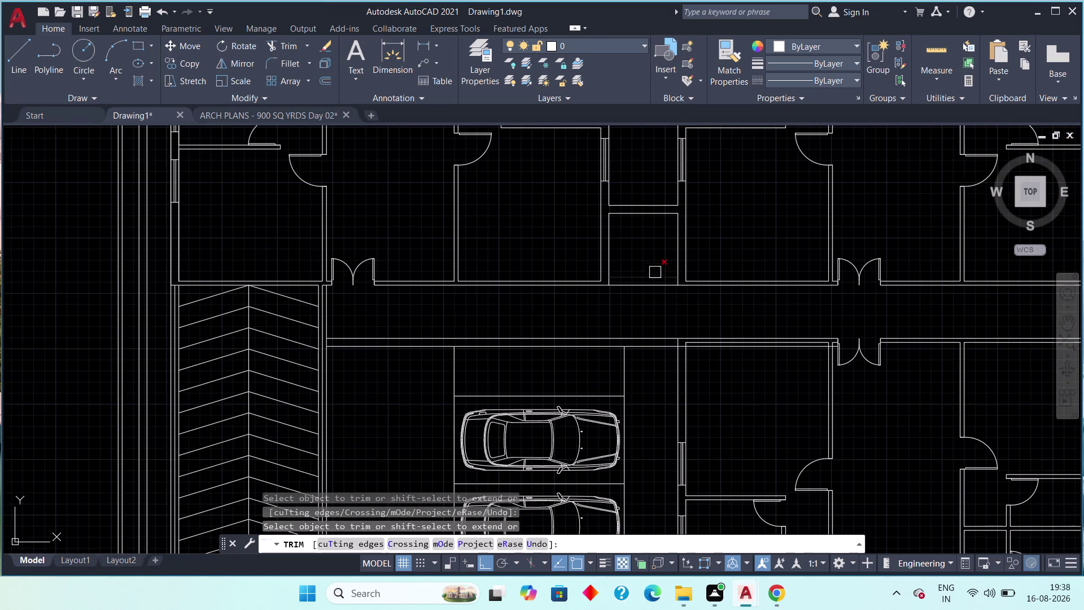
middle_drag(653, 269, 638, 217)
scroll(up, 3)
Trim the remaining line pieces near the lift and at the shaft bottom.
click(576, 238)
scroll(down, 3)
middle_drag(666, 282, 602, 283)
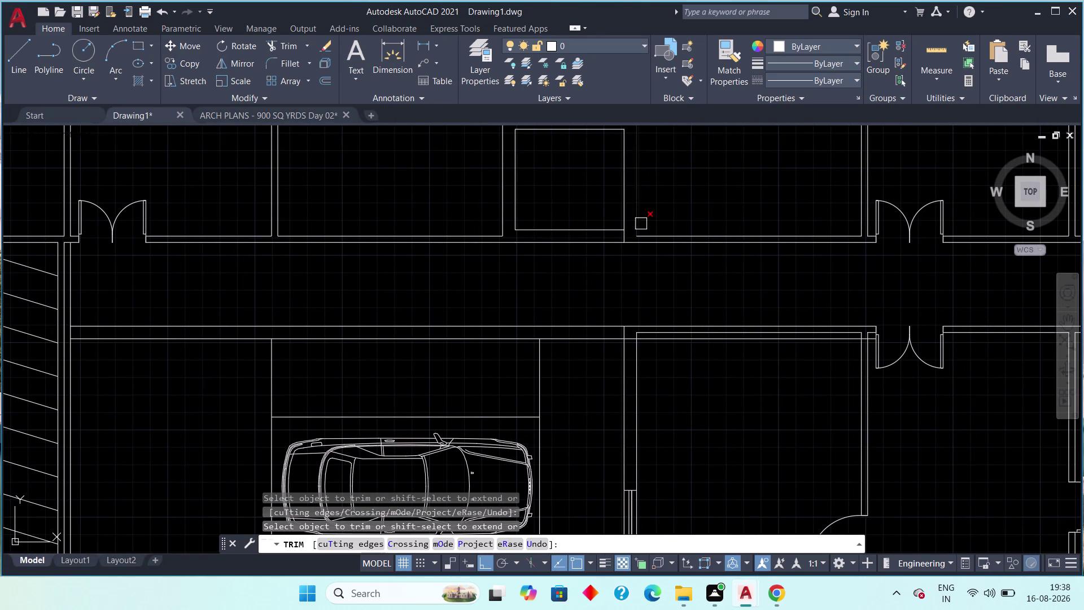
scroll(up, 3)
click(448, 370)
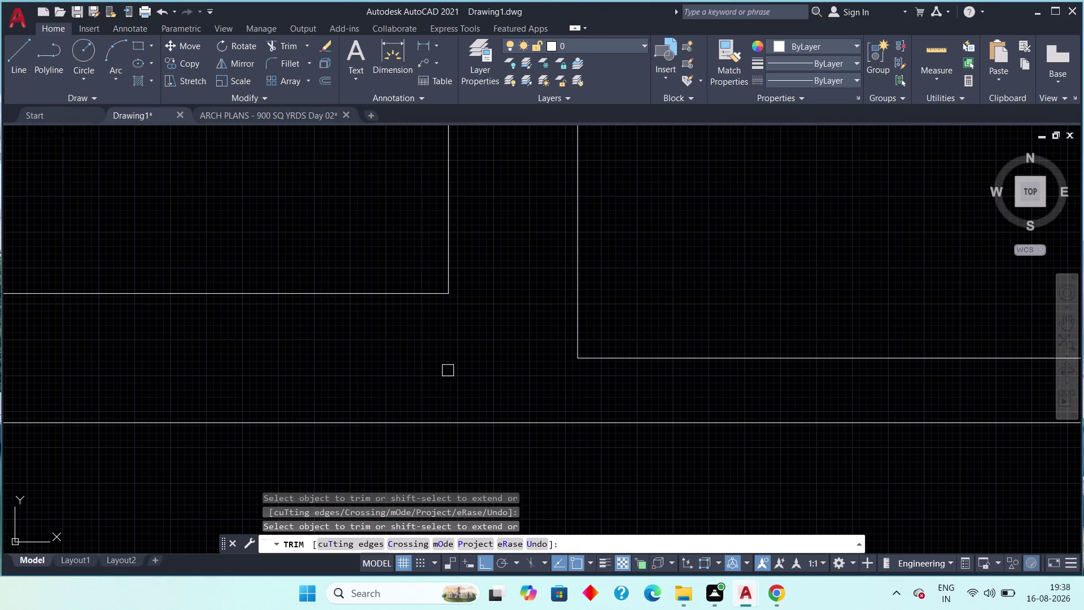
scroll(down, 3)
middle_drag(364, 282, 403, 315)
key(Escape)
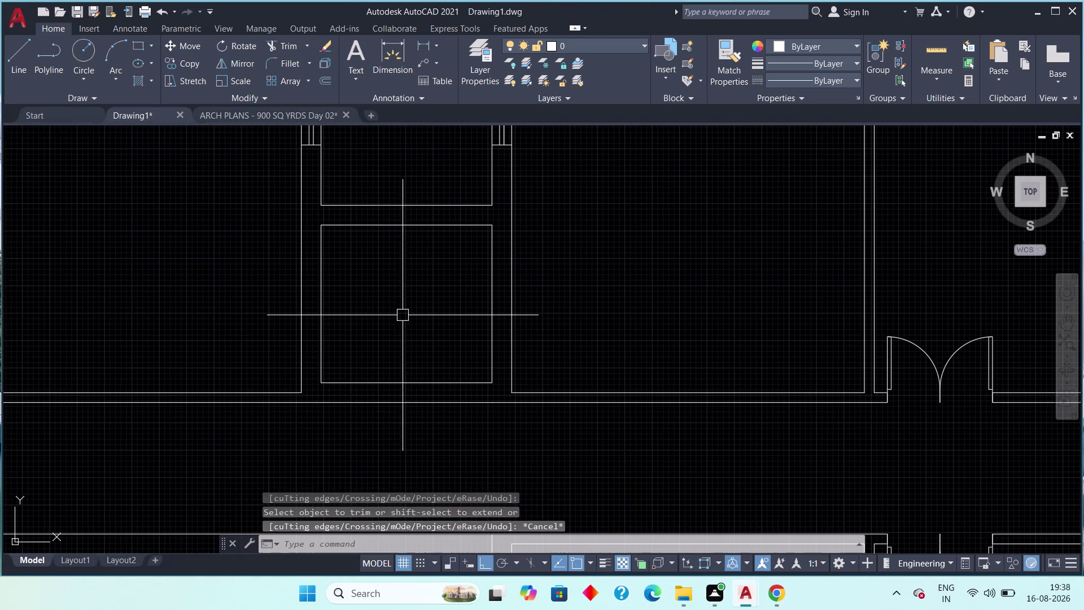
key(Escape)
key(Escape)
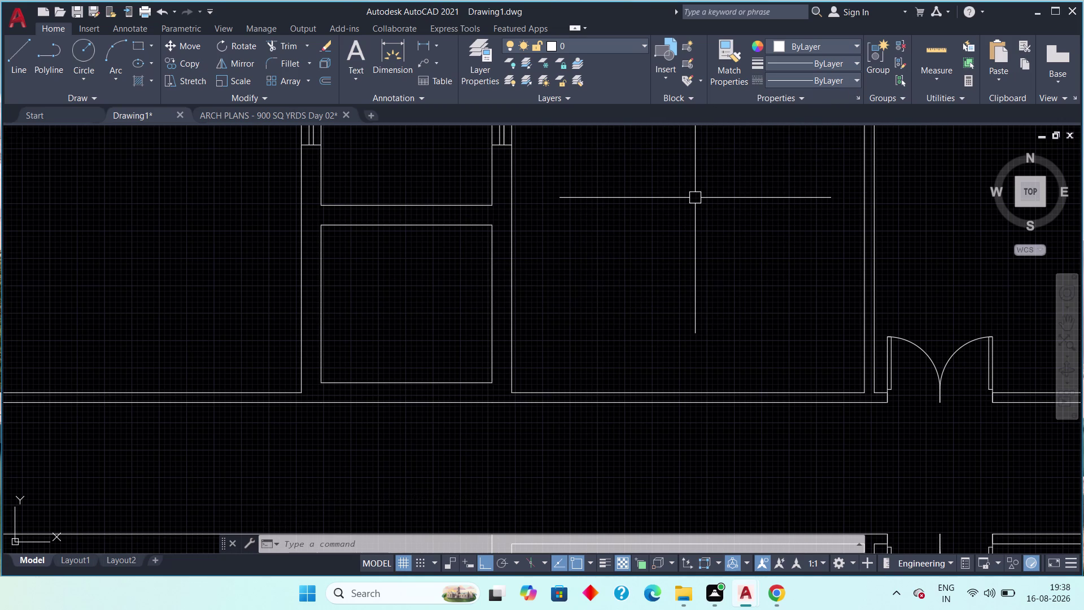
Load the ISO dash space linetype (ACAD_ISO03W100) through the Linetype Manager.
text(l)
key(space)
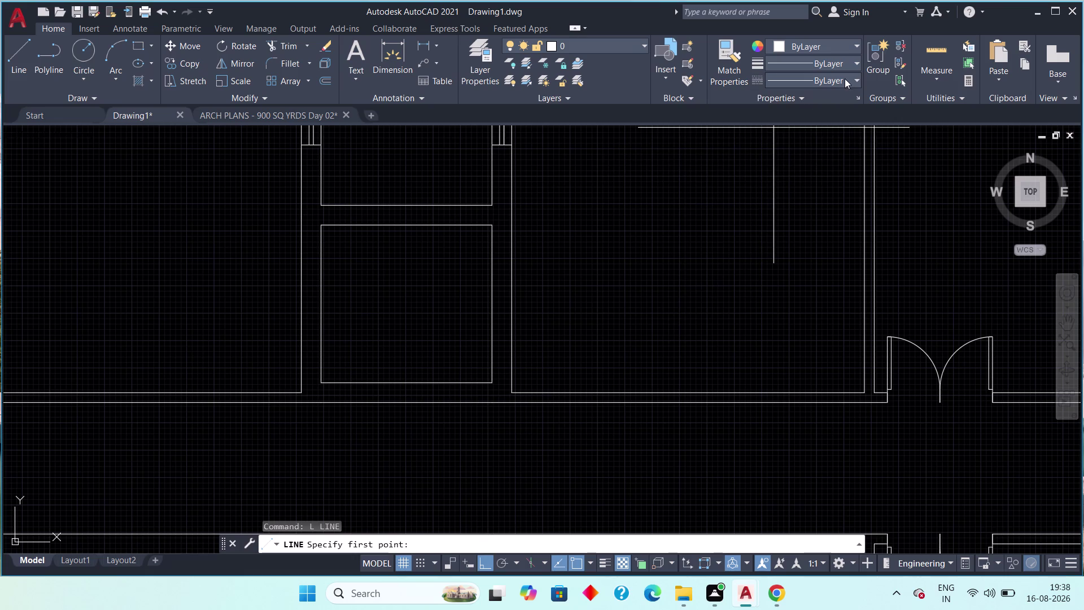
click(846, 78)
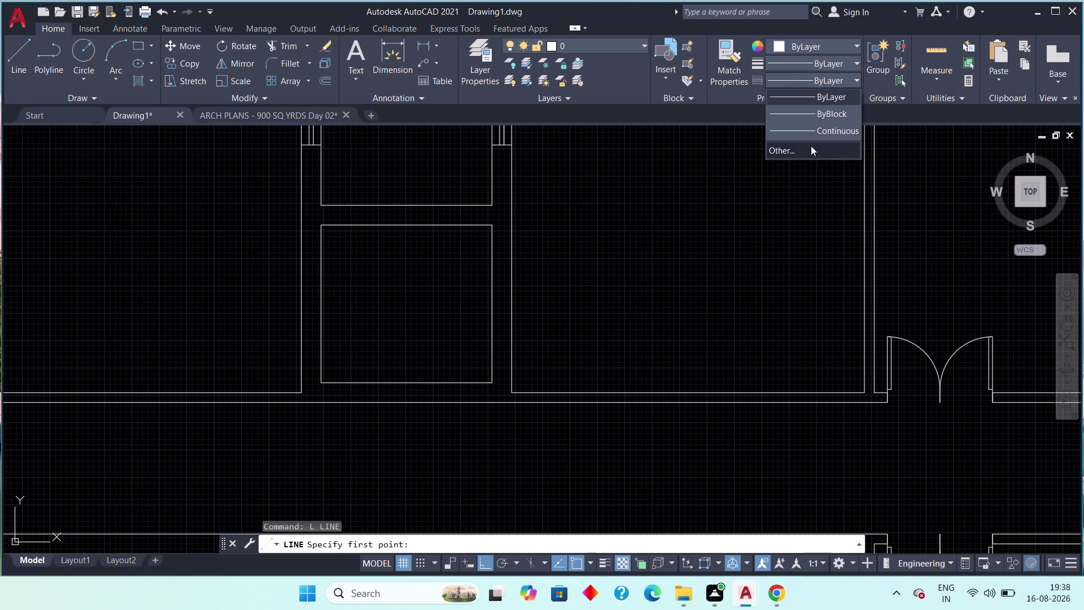
click(811, 146)
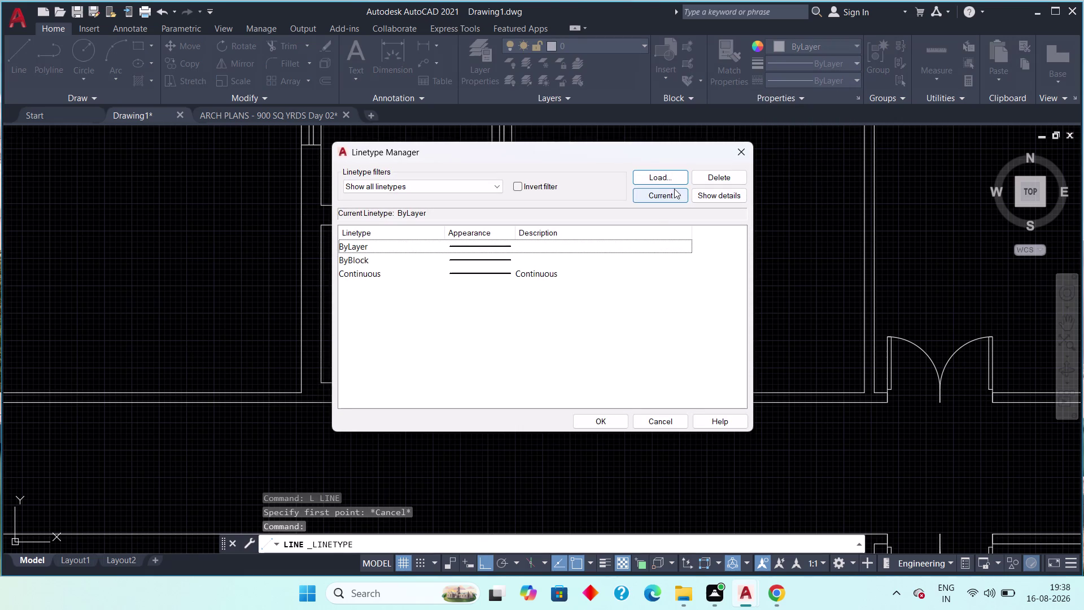
click(670, 180)
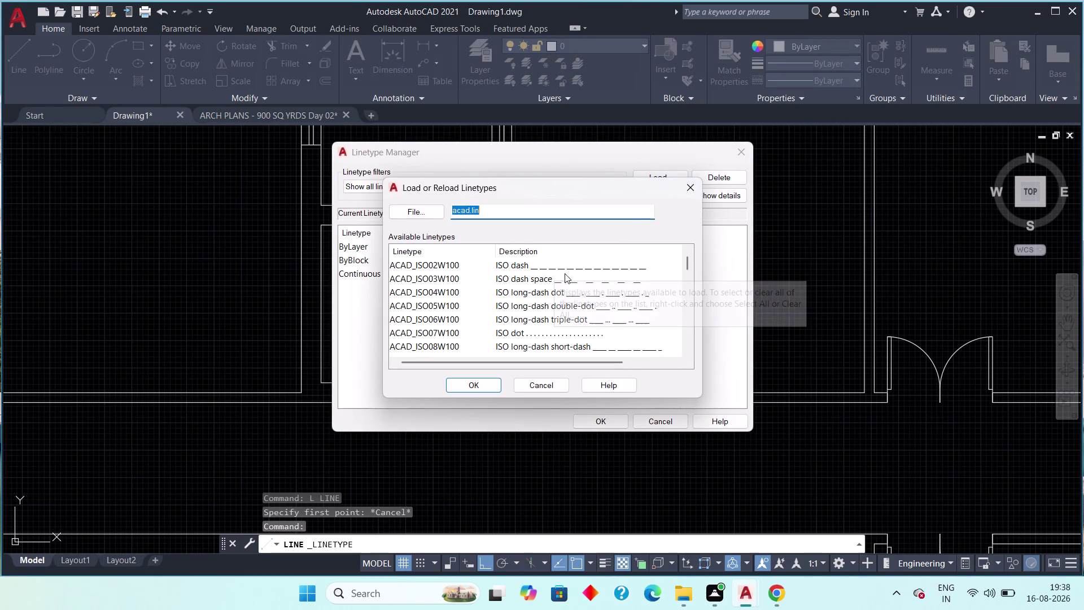
click(534, 278)
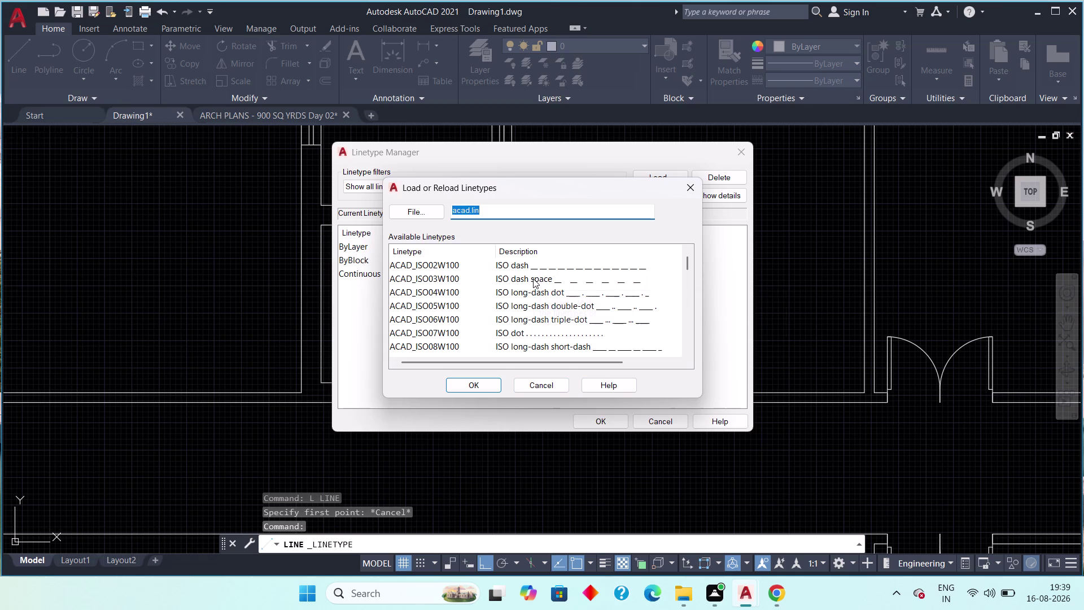
click(476, 382)
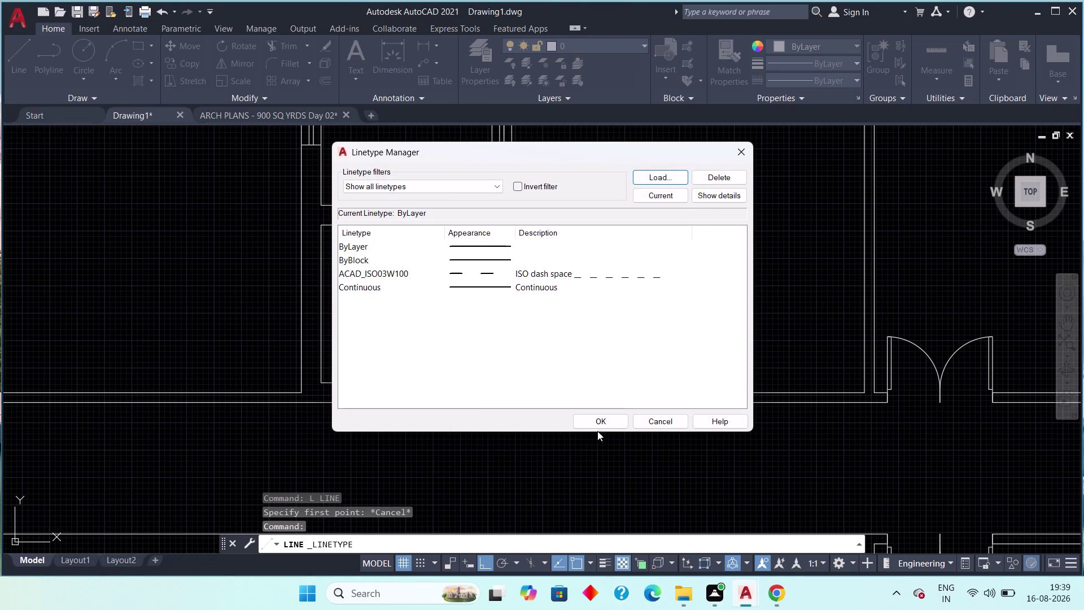
Load the ISO dash linetype (ACAD_ISO02W100) and close the manager.
click(667, 179)
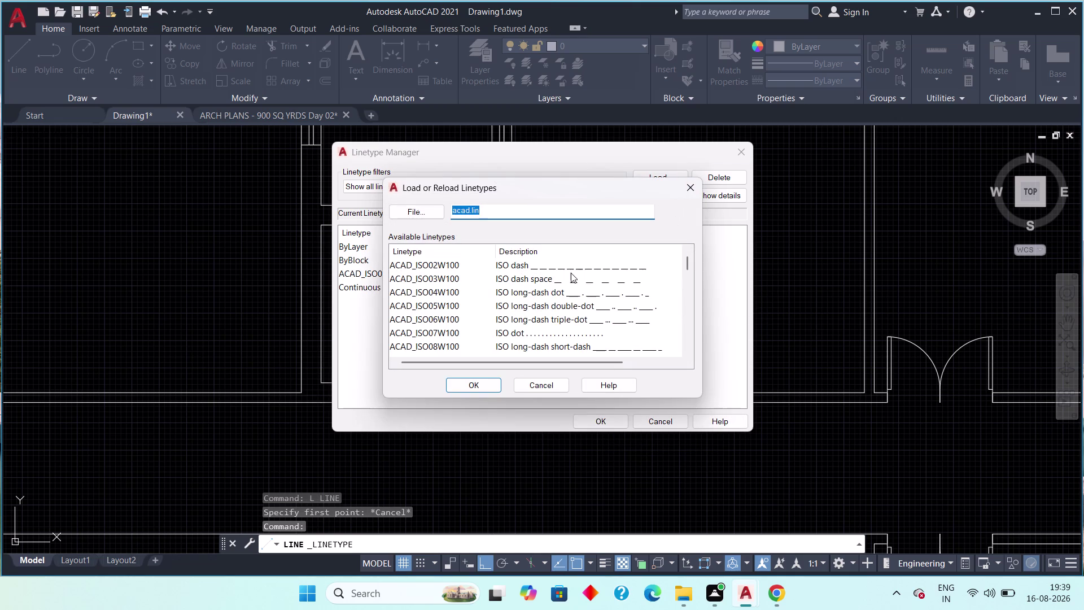
click(563, 266)
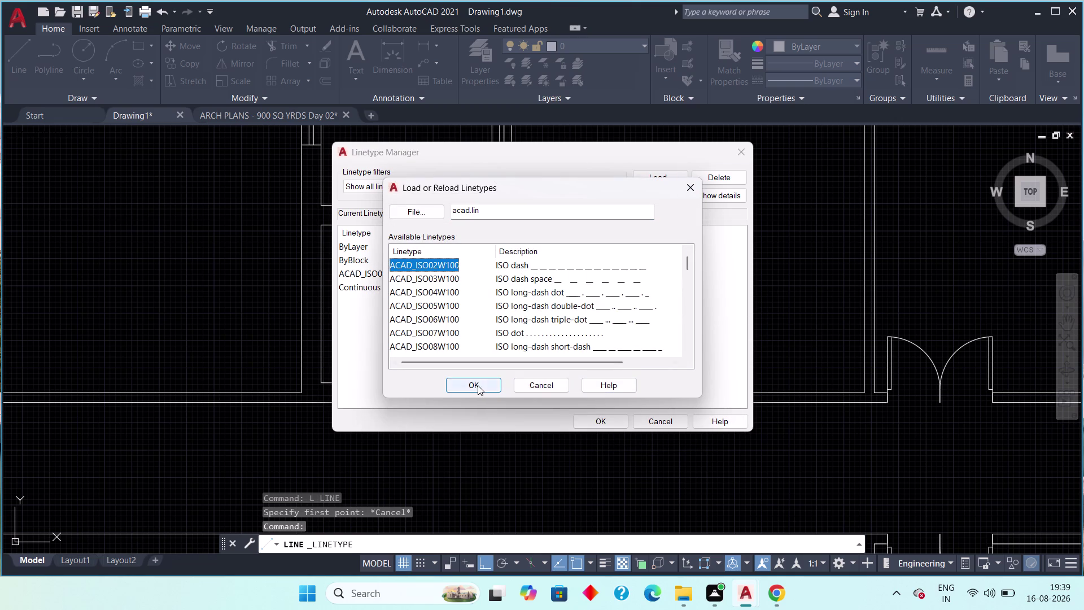
click(478, 385)
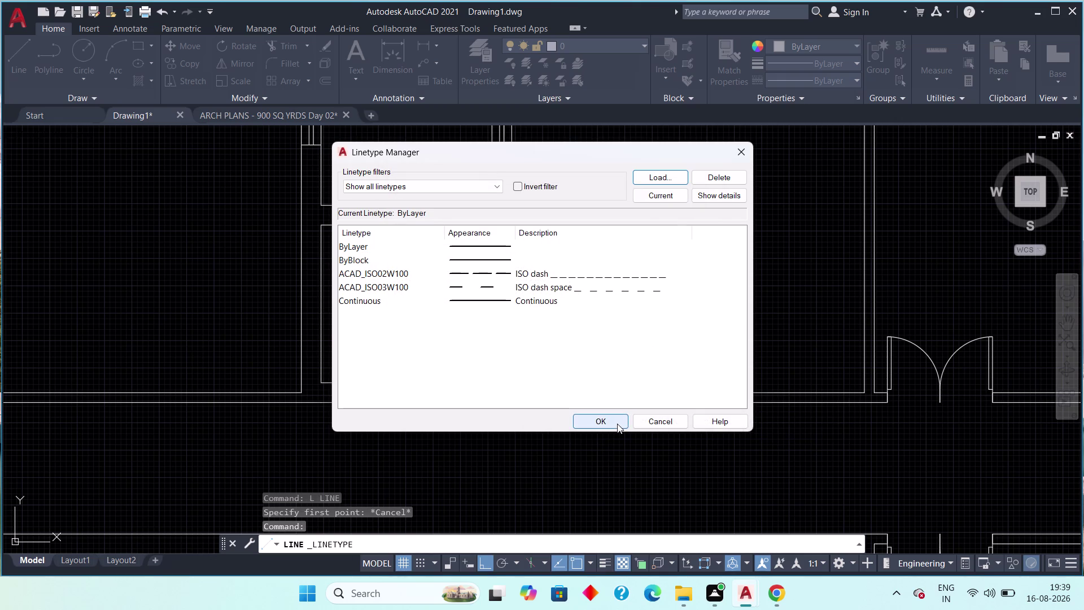
click(617, 424)
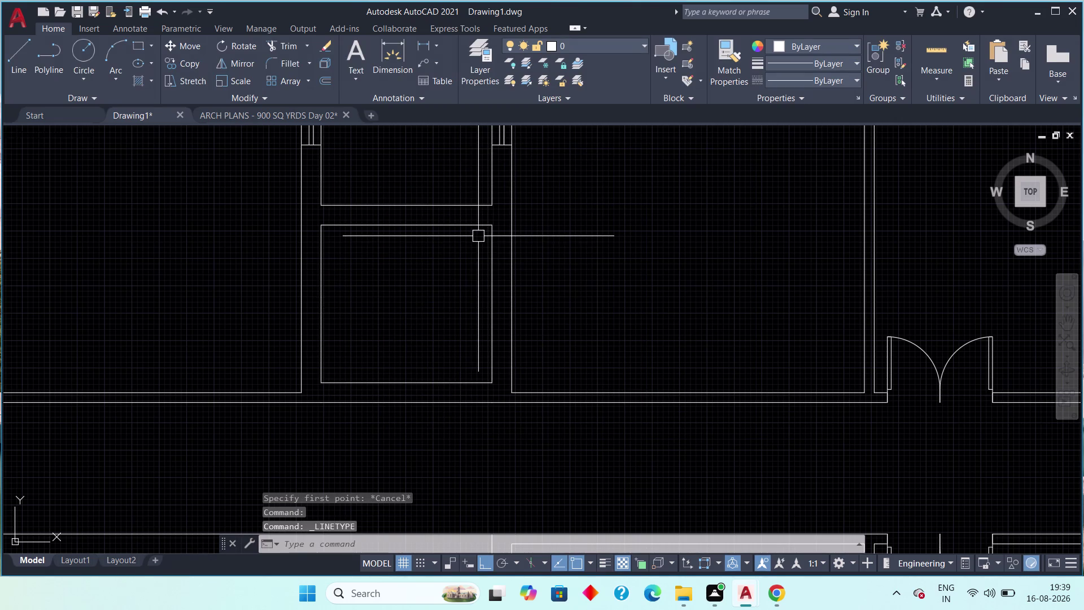
Turn Ortho off and make ISO dash the current linetype.
key(l)
key(space)
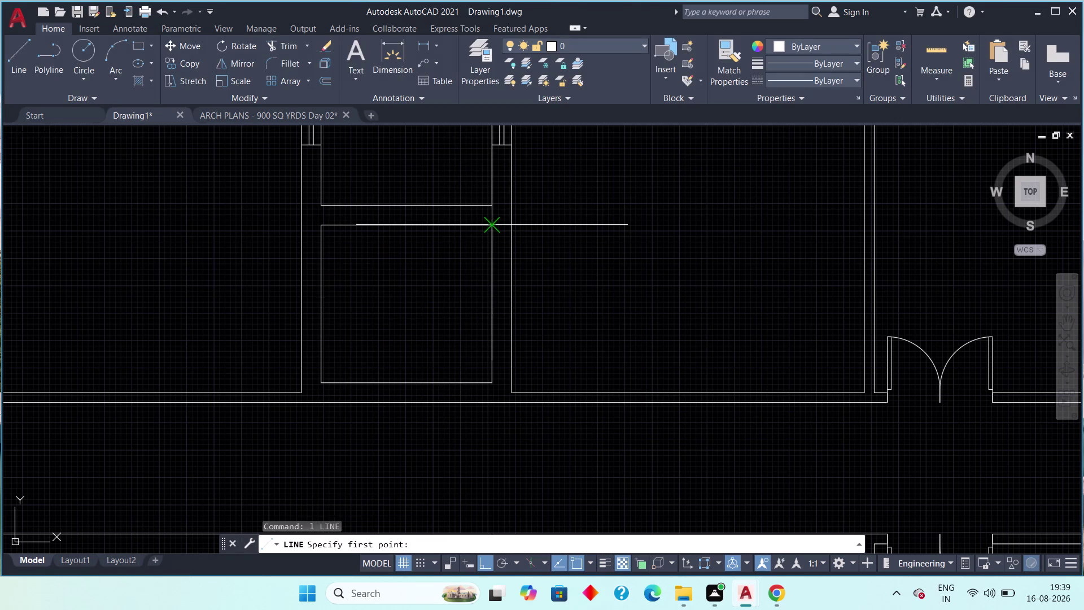
click(492, 225)
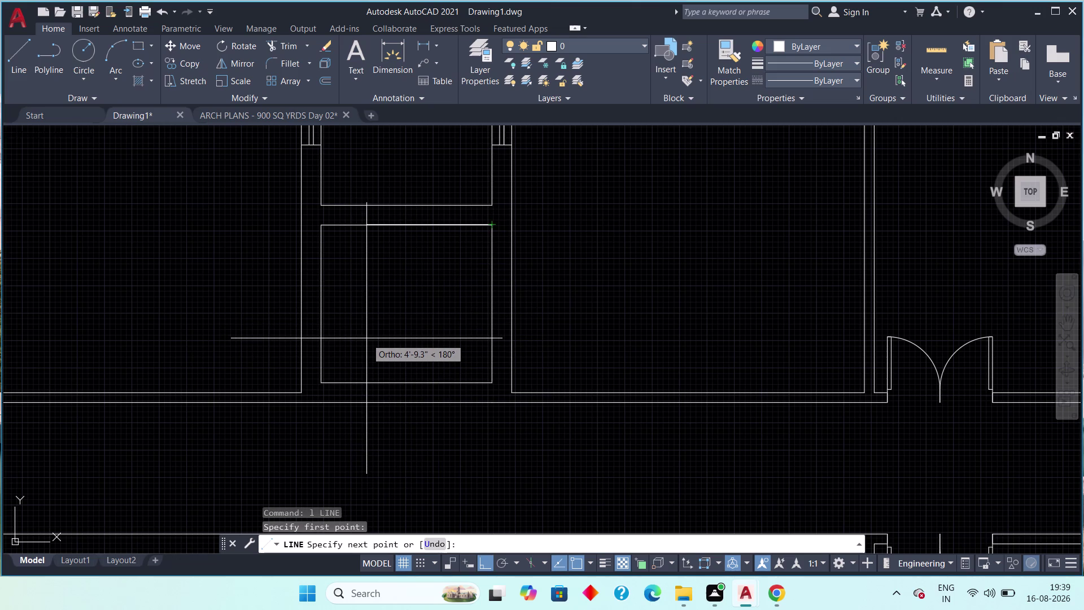
key(F8)
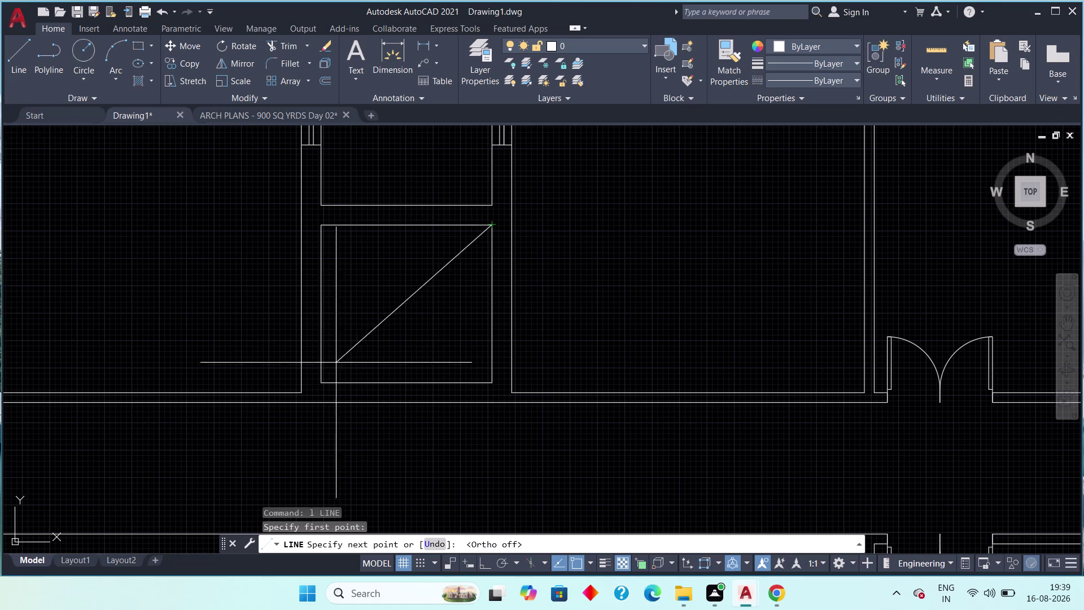
key(Escape)
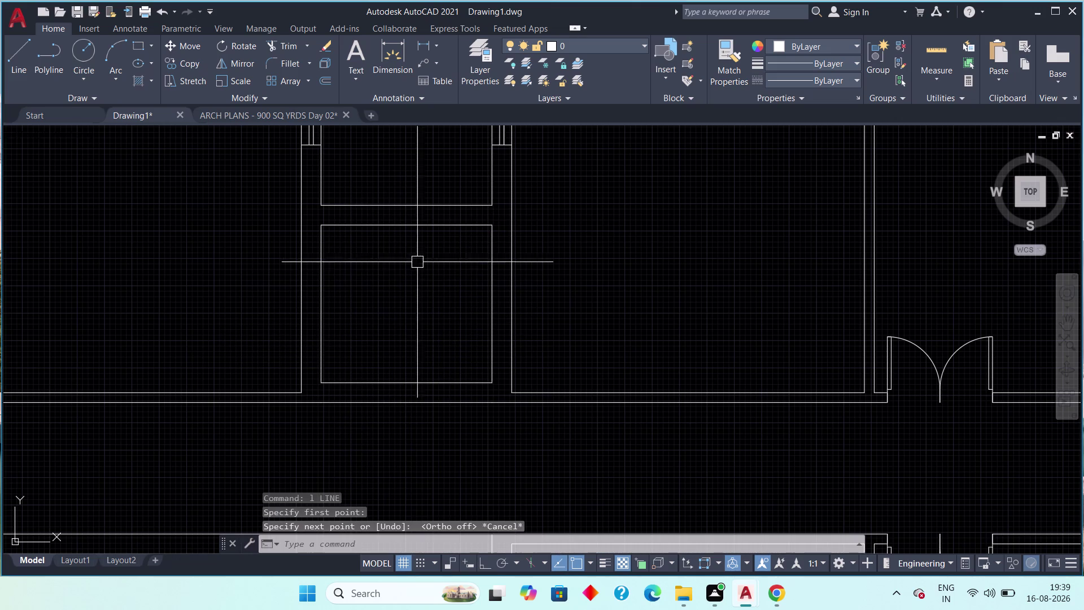
key(space)
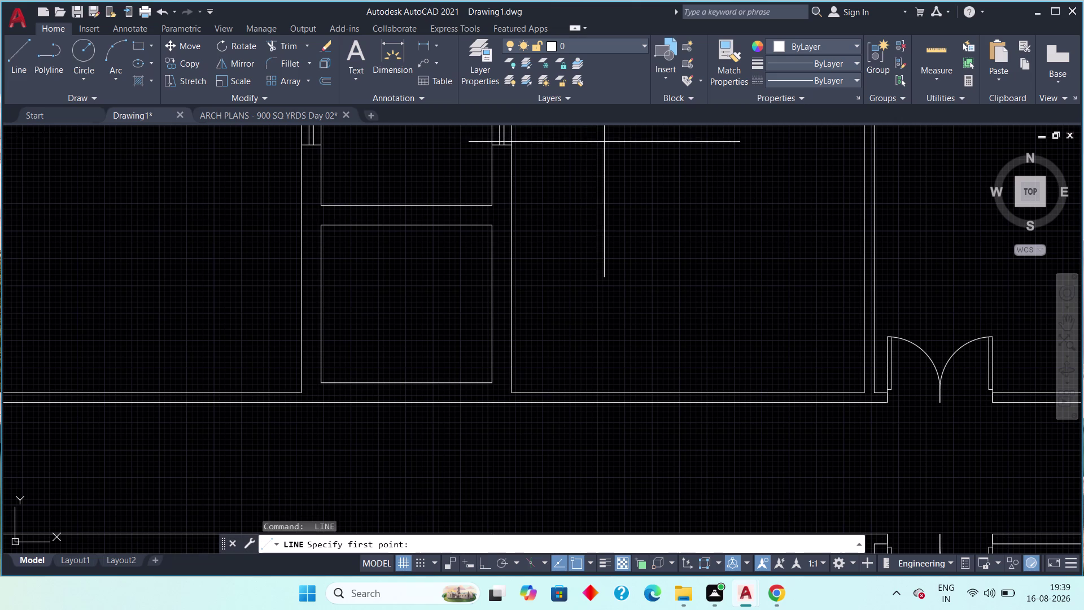
click(819, 77)
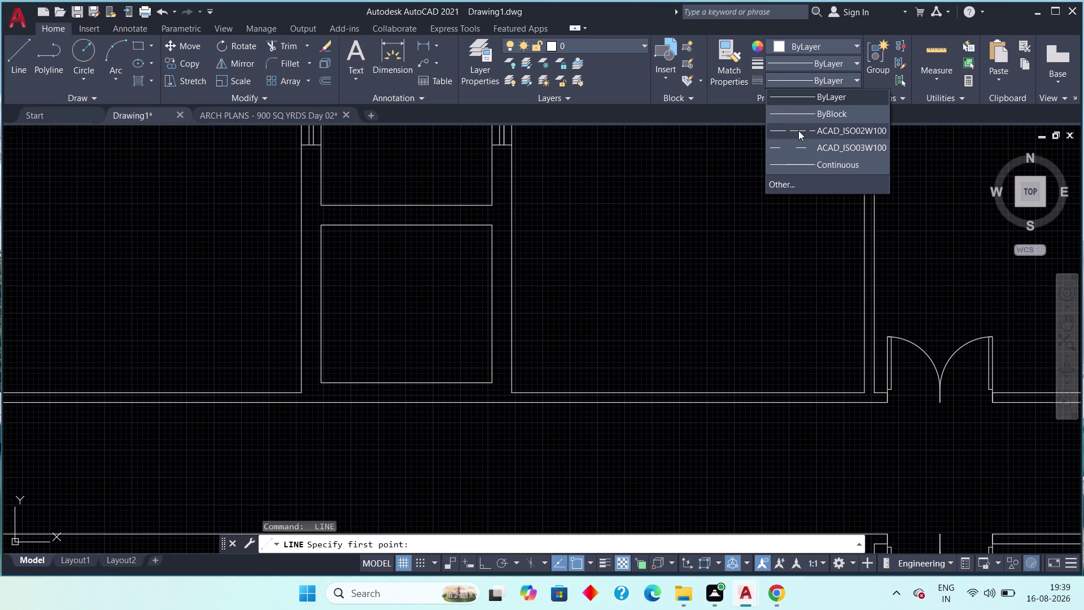
click(799, 131)
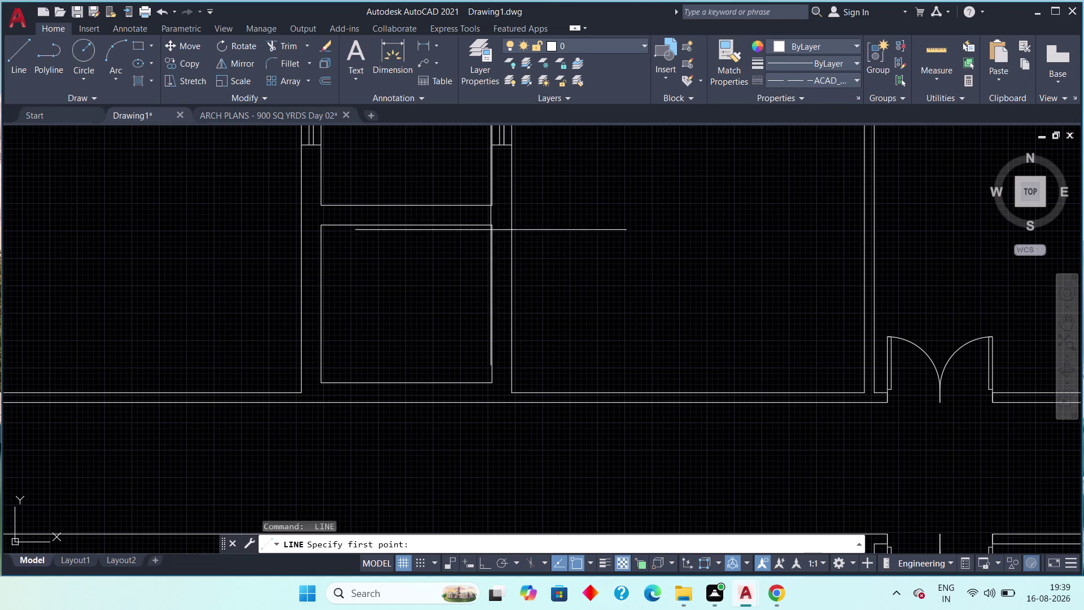
Draw dashed diagonals from top-right to bottom-left and top-left to bottom-right.
click(492, 223)
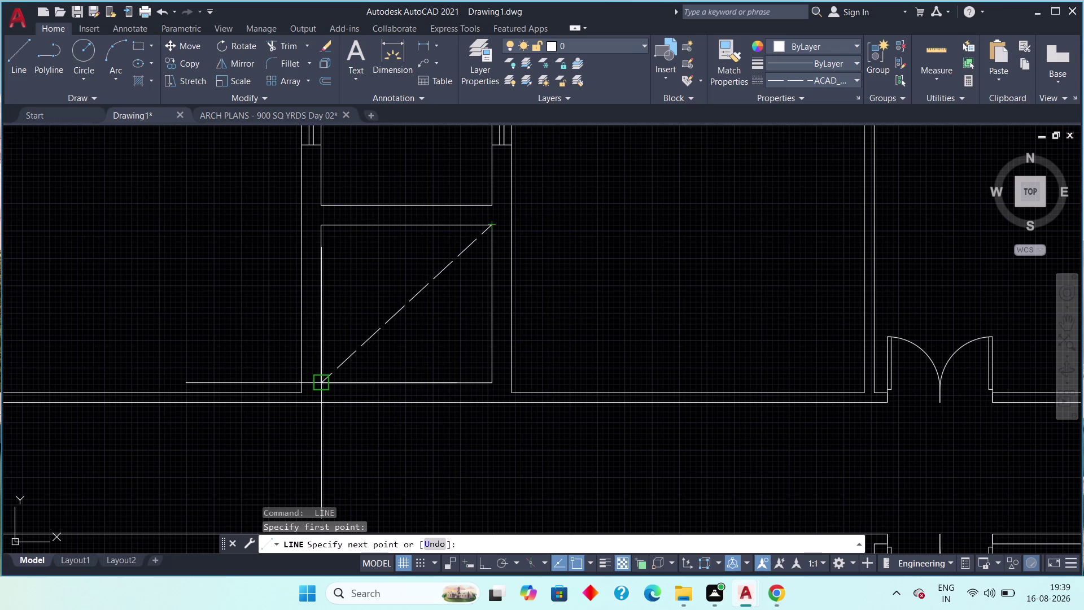
click(324, 379)
key(Escape)
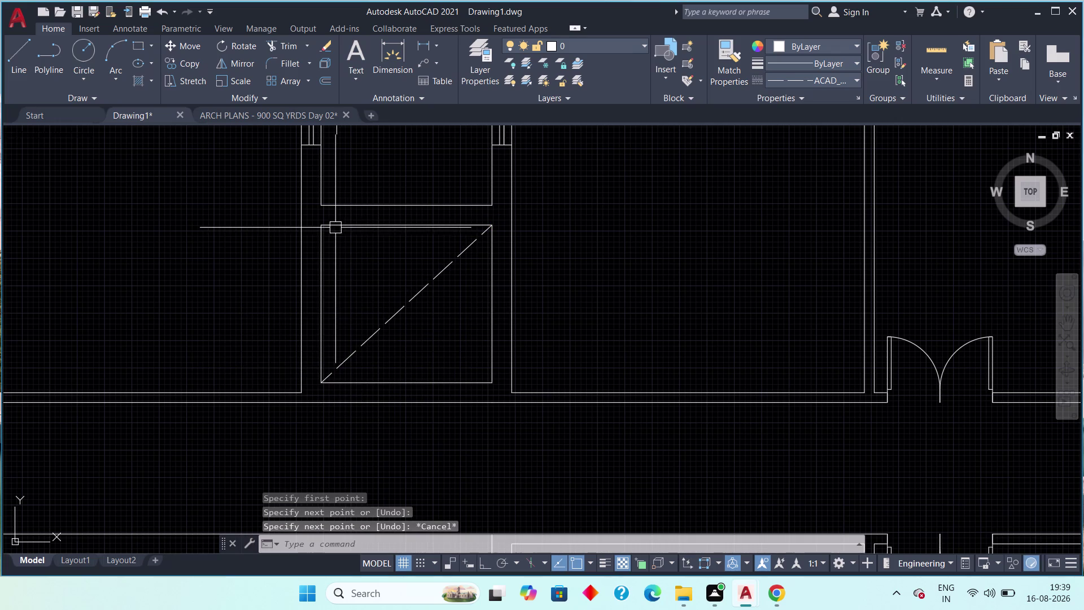
key(space)
click(325, 229)
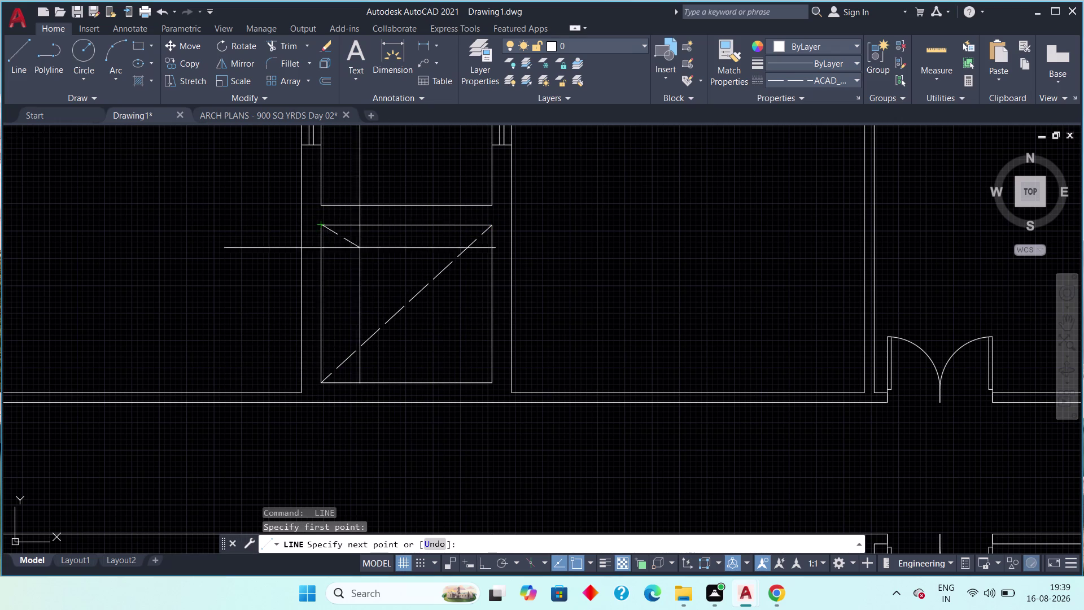
click(486, 378)
key(Escape)
scroll(down, 3)
middle_drag(348, 355, 374, 365)
key(Escape)
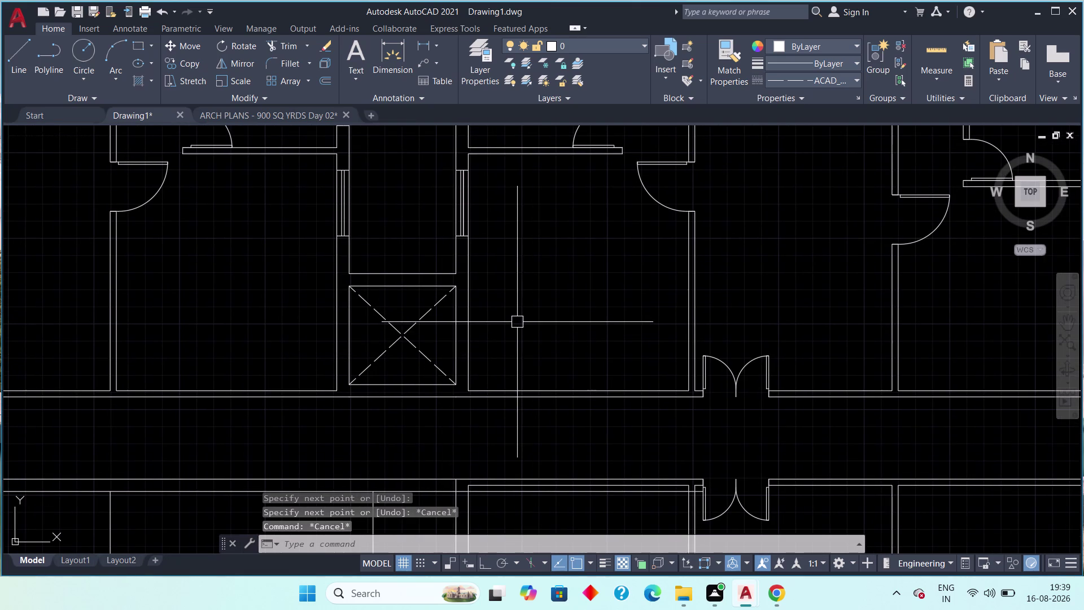
key(l)
key(space)
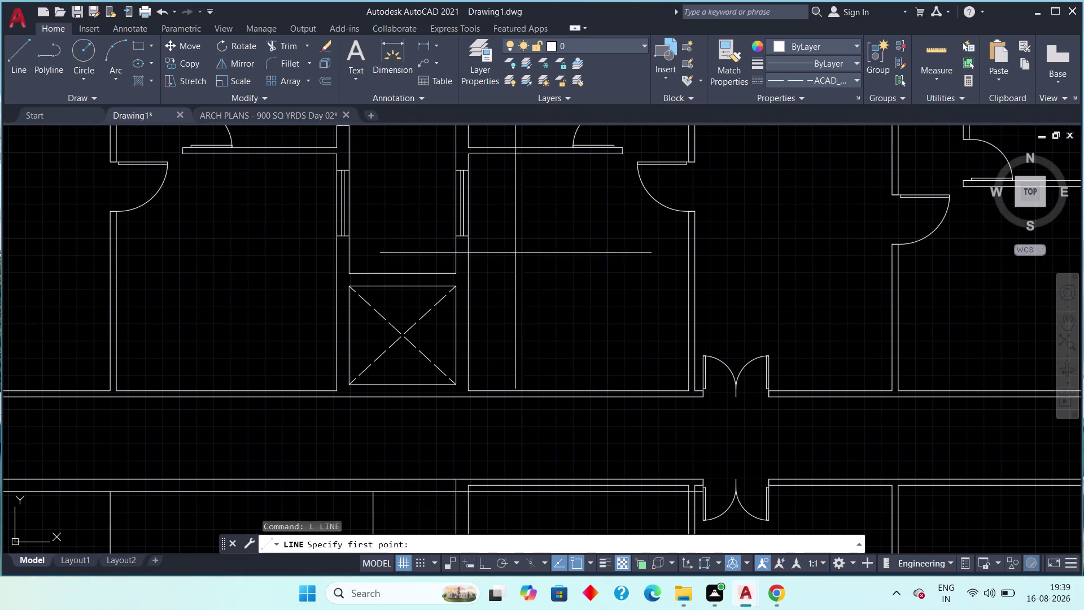
Reset the current linetype to ByLayer, then stray line segments get sketched around the lift.
click(848, 76)
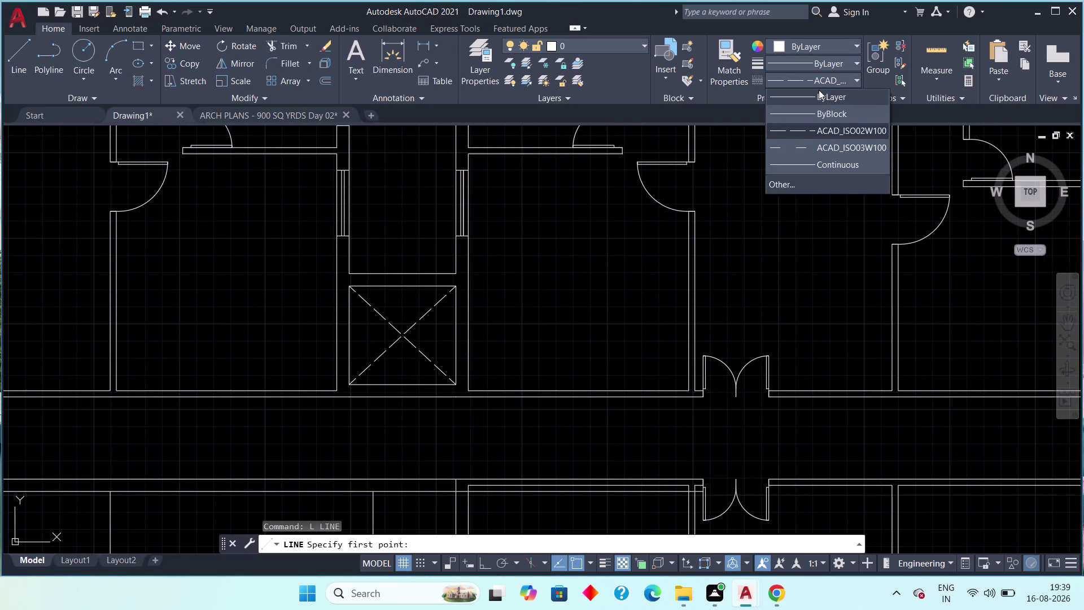
click(807, 93)
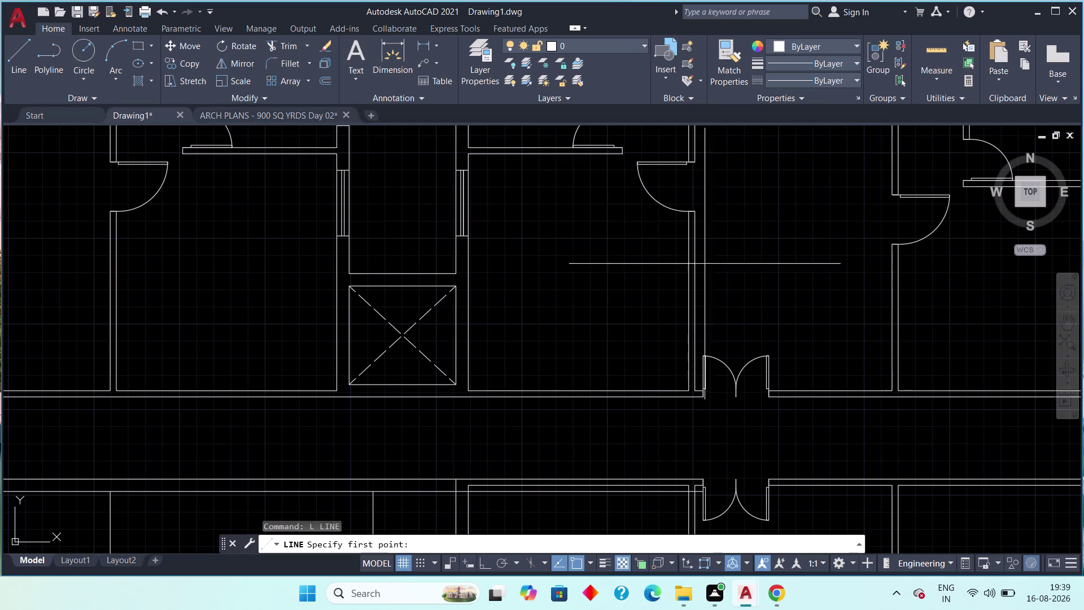
drag(552, 231, 560, 249)
click(583, 304)
drag(558, 315, 552, 319)
drag(515, 294, 530, 276)
drag(542, 267, 549, 268)
drag(566, 278, 565, 299)
drag(505, 310, 517, 295)
drag(536, 280, 550, 284)
click(579, 299)
drag(570, 221, 558, 221)
drag(540, 215, 525, 225)
drag(511, 264, 520, 285)
drag(543, 308, 544, 315)
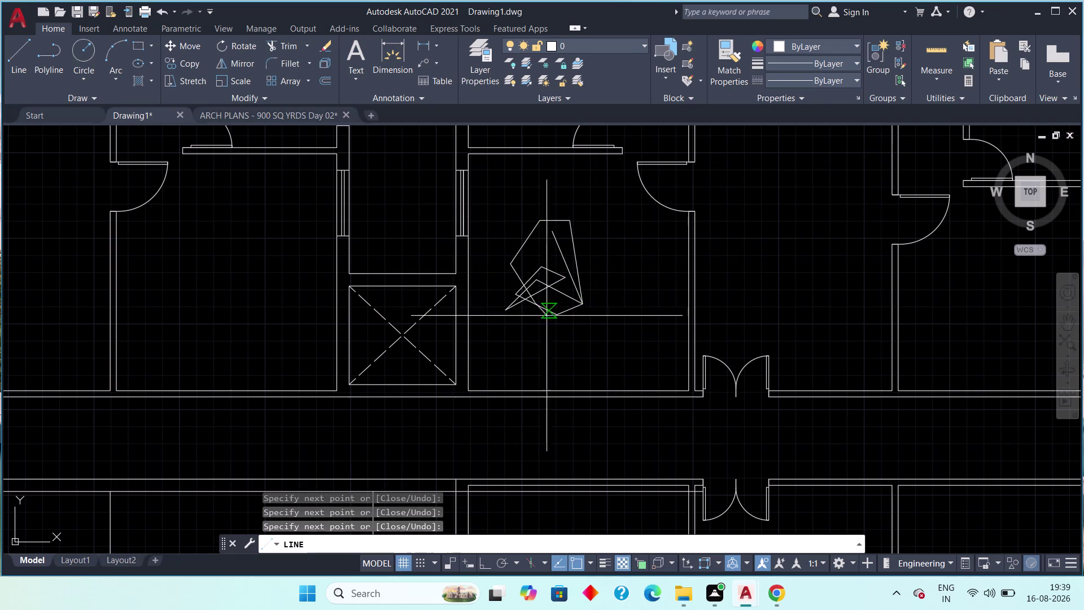
drag(544, 315, 536, 313)
drag(509, 313, 509, 296)
drag(518, 261, 554, 259)
click(567, 251)
scroll(up, 3)
key(Escape)
Window-select and delete all the stray line segments around the lift box.
scroll(down, 3)
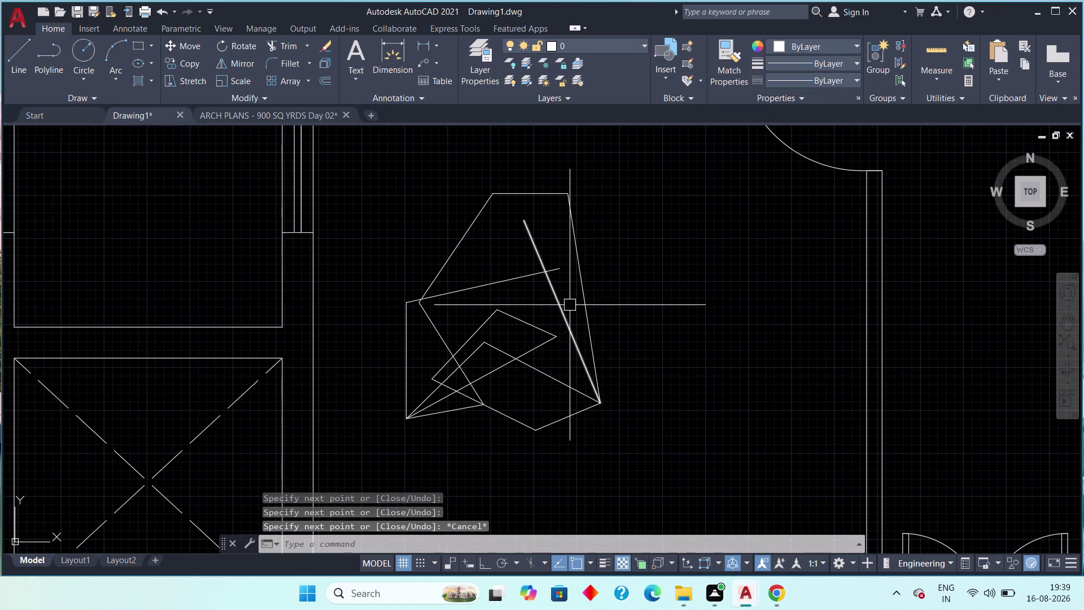
scroll(down, 3)
middle_click(619, 229)
drag(621, 204, 583, 247)
drag(545, 282, 546, 296)
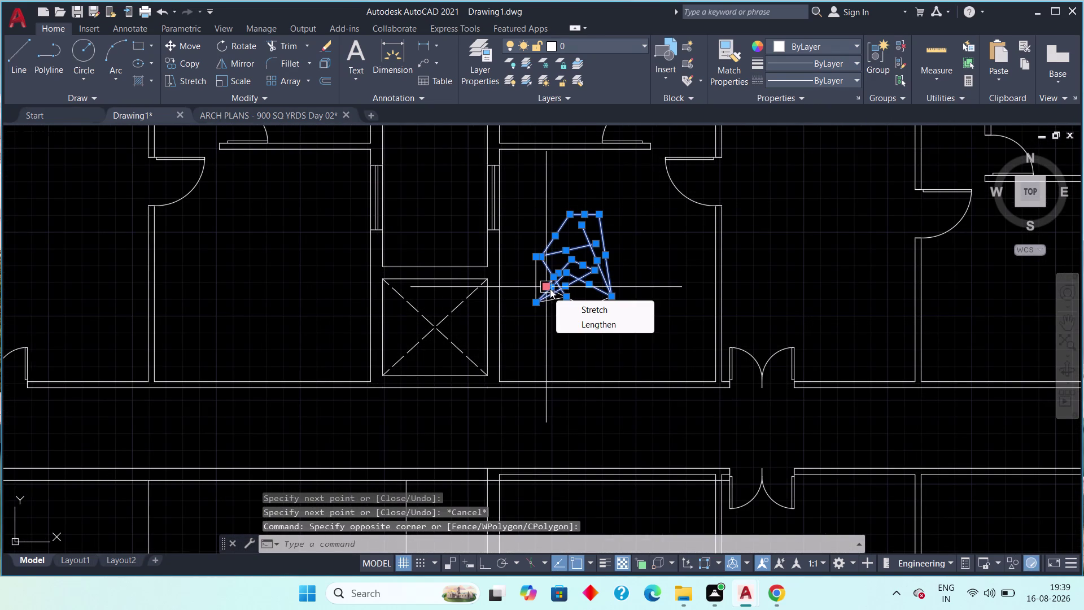
key(Delete)
scroll(down, 3)
key(Delete)
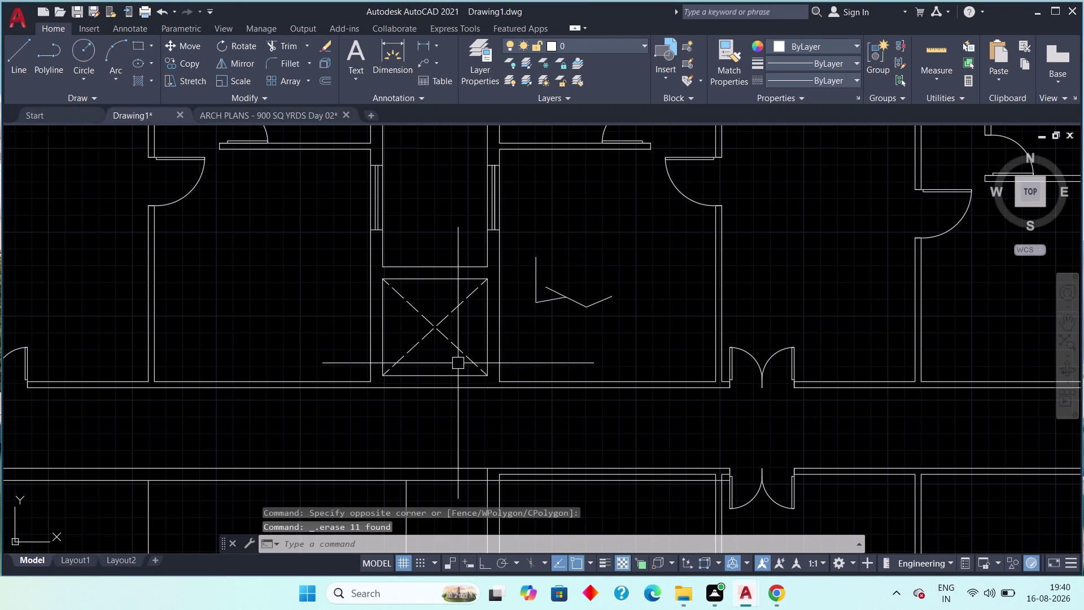
drag(625, 245, 555, 282)
drag(522, 307, 523, 316)
key(Delete)
Pan across the floor plan to bring the wider apartment layout into view.
scroll(up, 3)
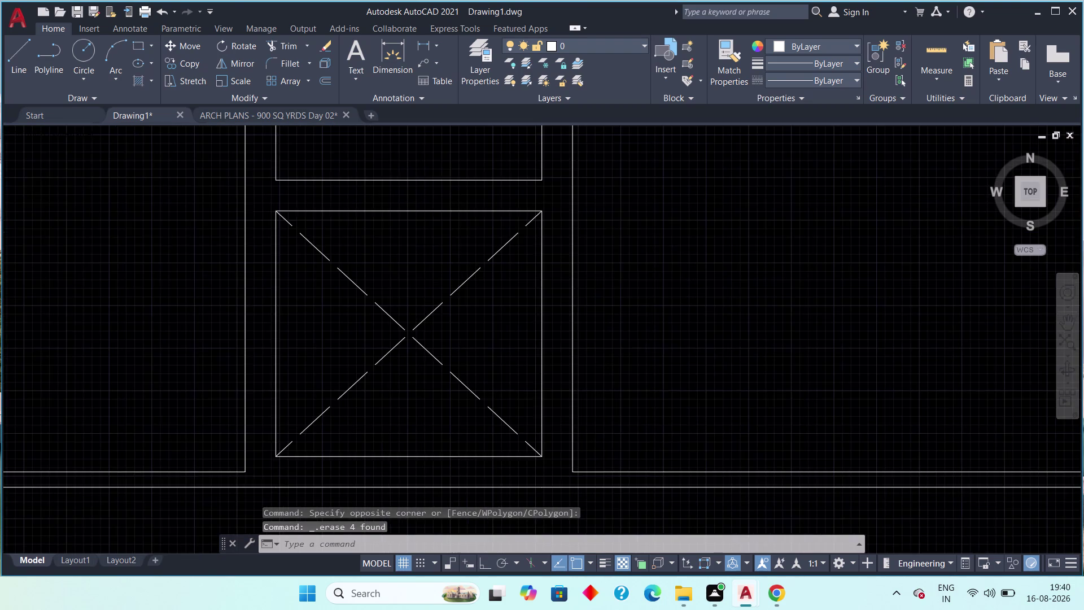
middle_drag(449, 322, 505, 318)
scroll(down, 3)
scroll(down, 3)
middle_drag(520, 342, 470, 380)
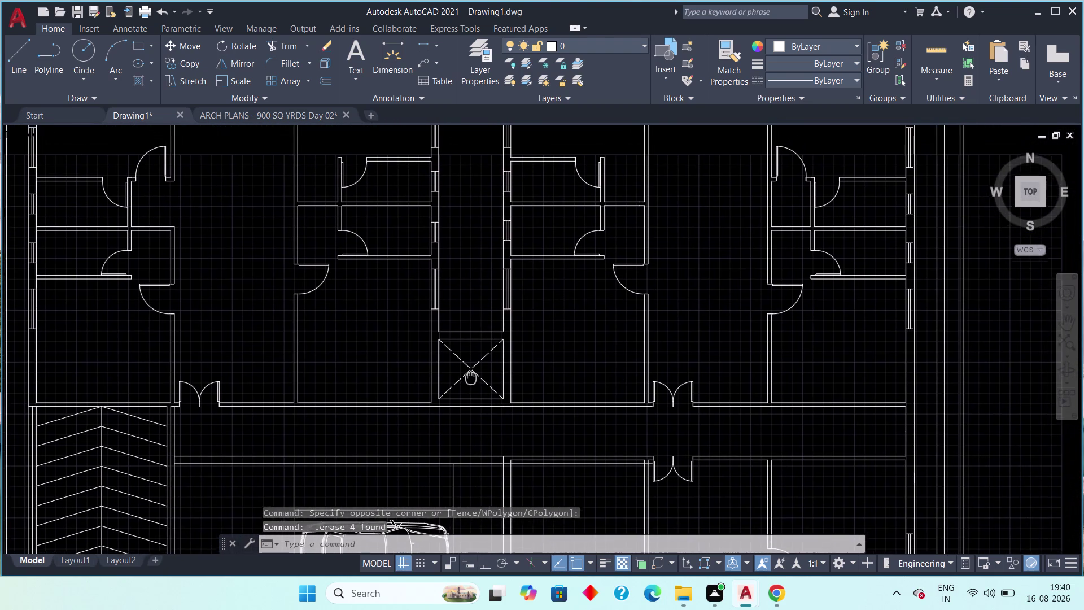
middle_drag(470, 380, 466, 385)
Switch to the ARCH PLANS drawing and pan to the staircase area.
click(239, 119)
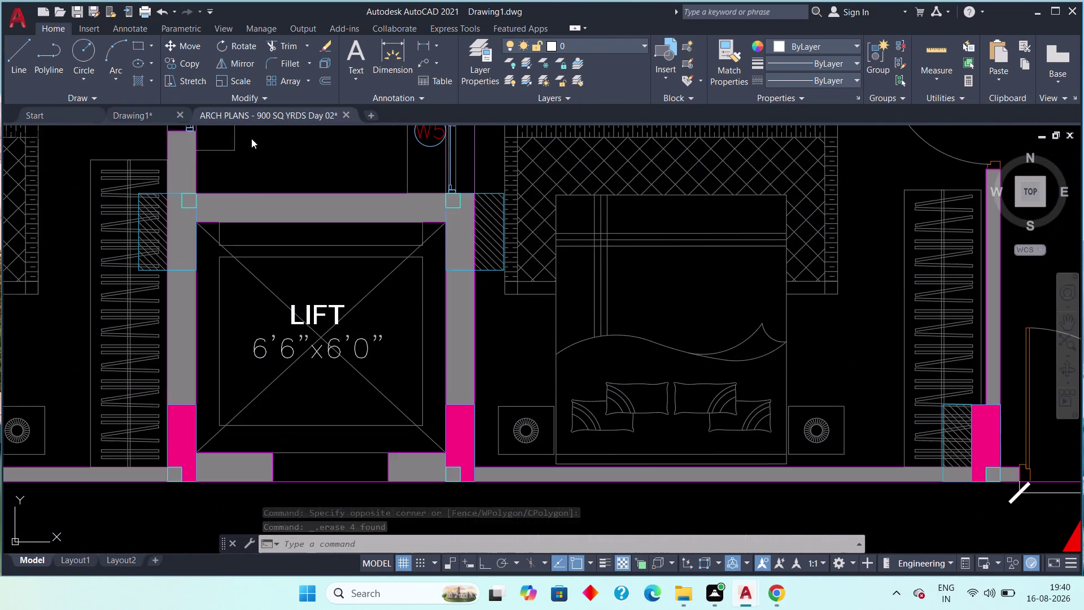
scroll(down, 3)
scroll(down, 3)
middle_drag(367, 285, 368, 308)
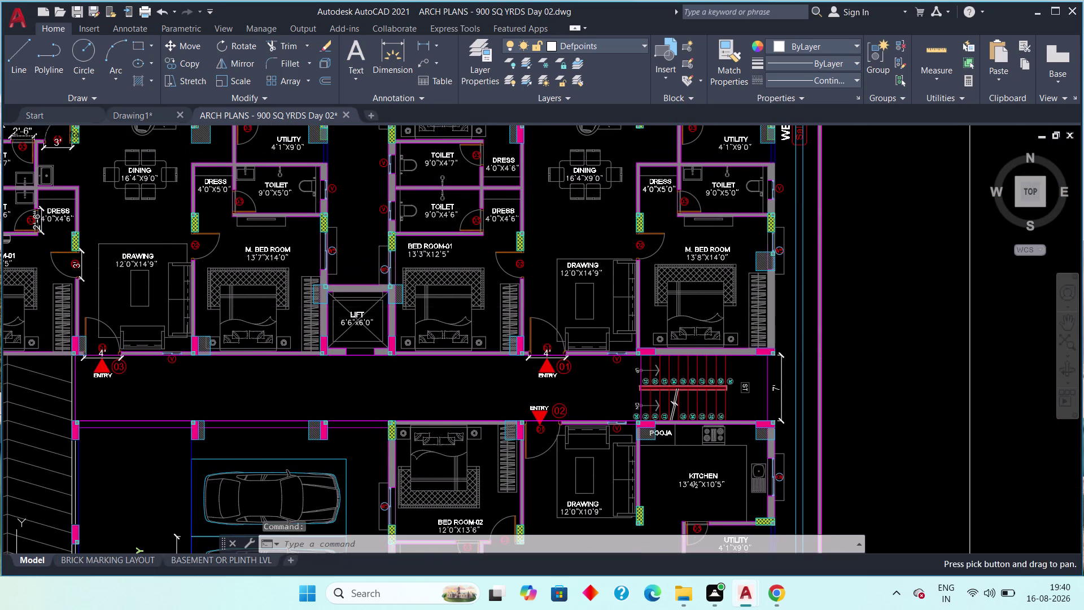
middle_drag(740, 355, 488, 285)
scroll(up, 3)
middle_drag(444, 311, 397, 303)
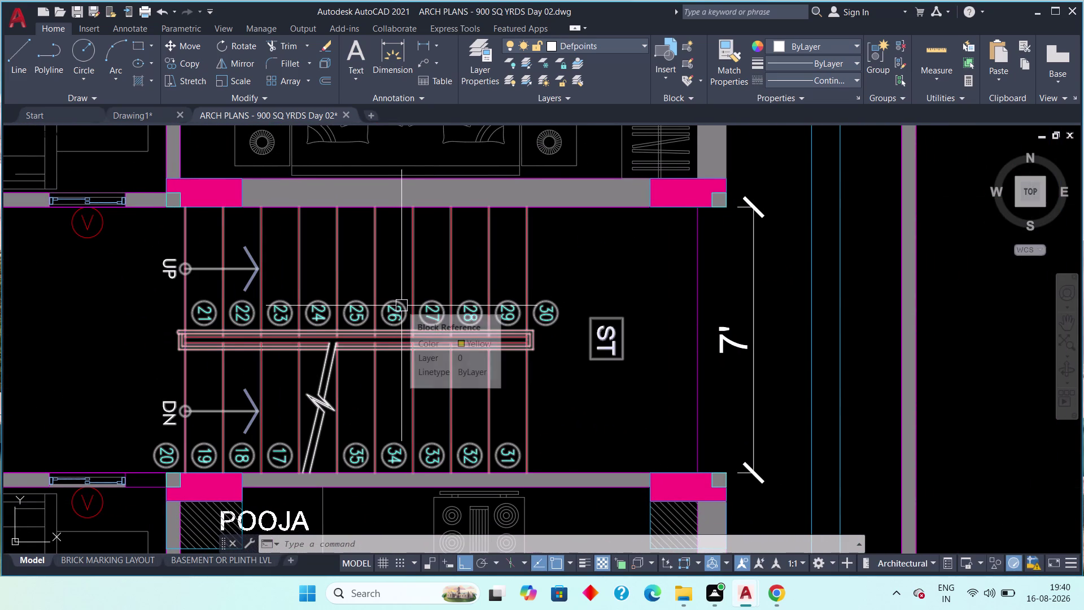
Zoom and pan around the reference staircase, its landing and upper wall.
scroll(down, 3)
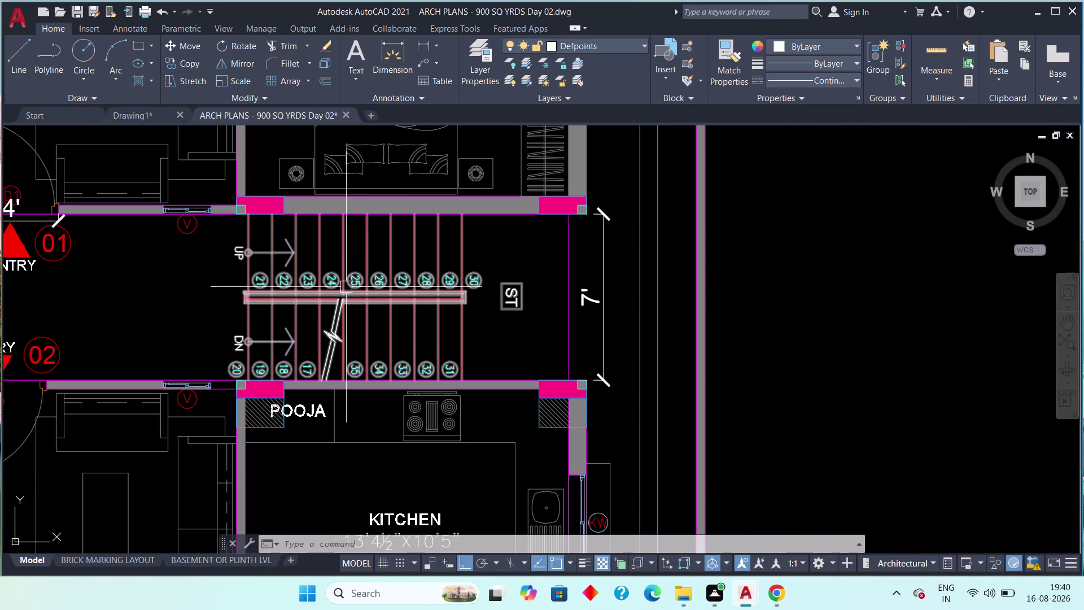
scroll(down, 3)
scroll(up, 3)
middle_drag(271, 252, 283, 322)
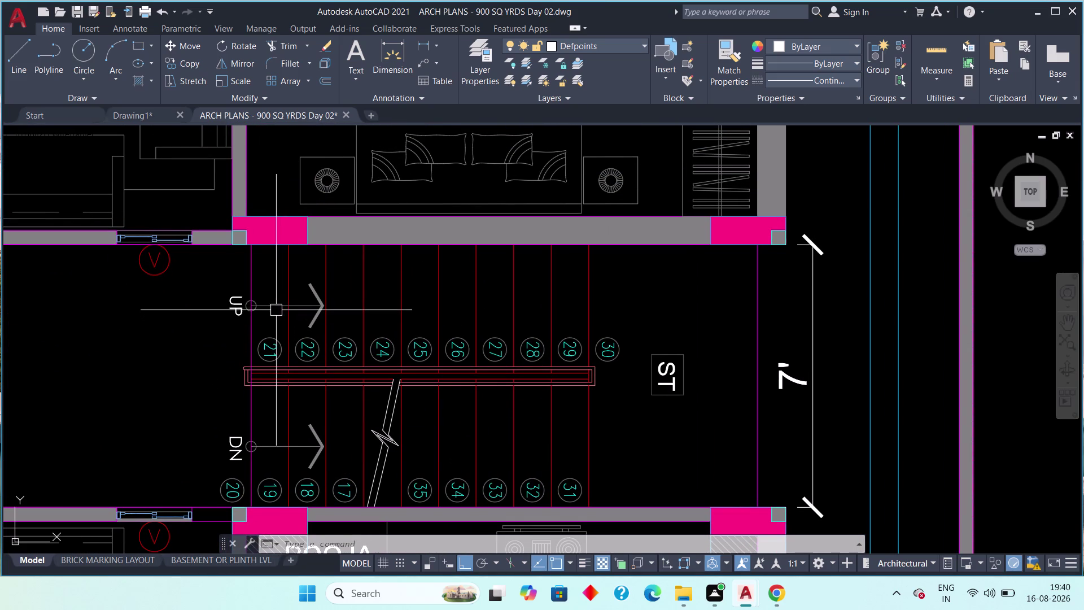
scroll(down, 3)
scroll(down, 3)
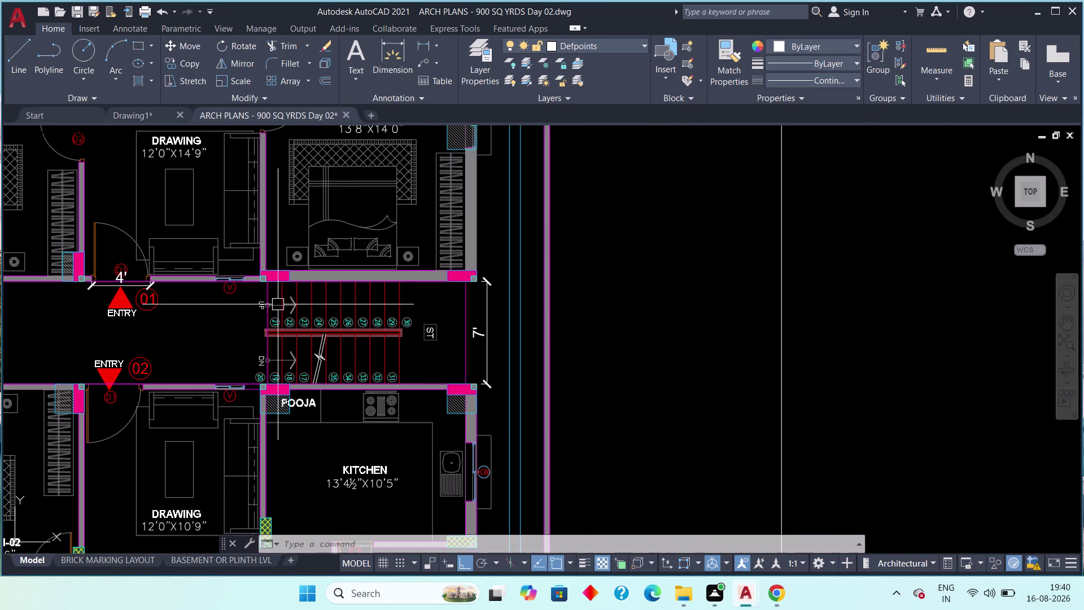
scroll(up, 3)
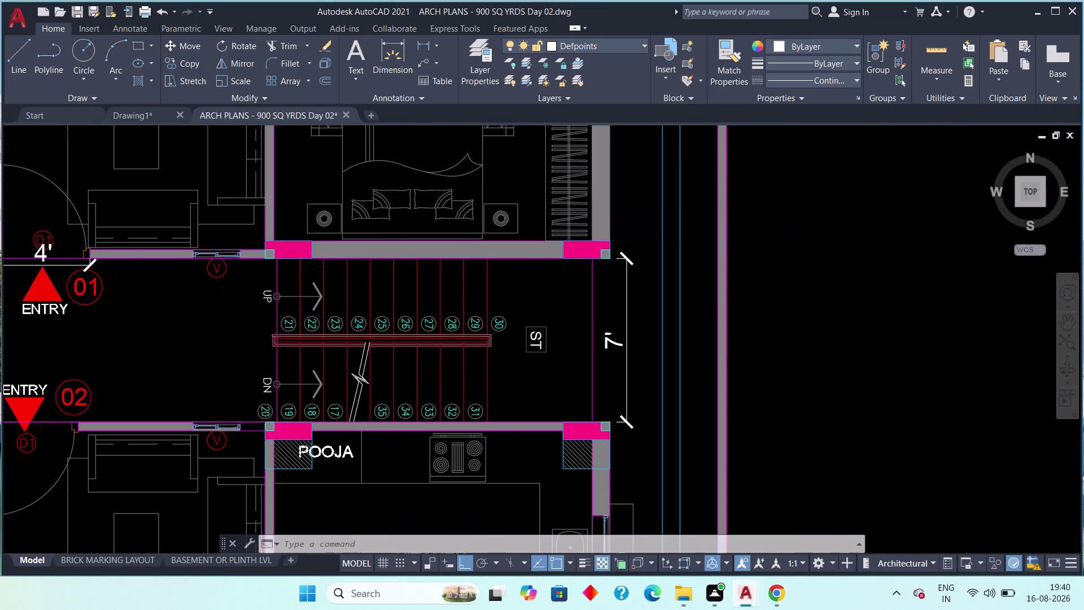
scroll(down, 3)
middle_drag(268, 316, 264, 252)
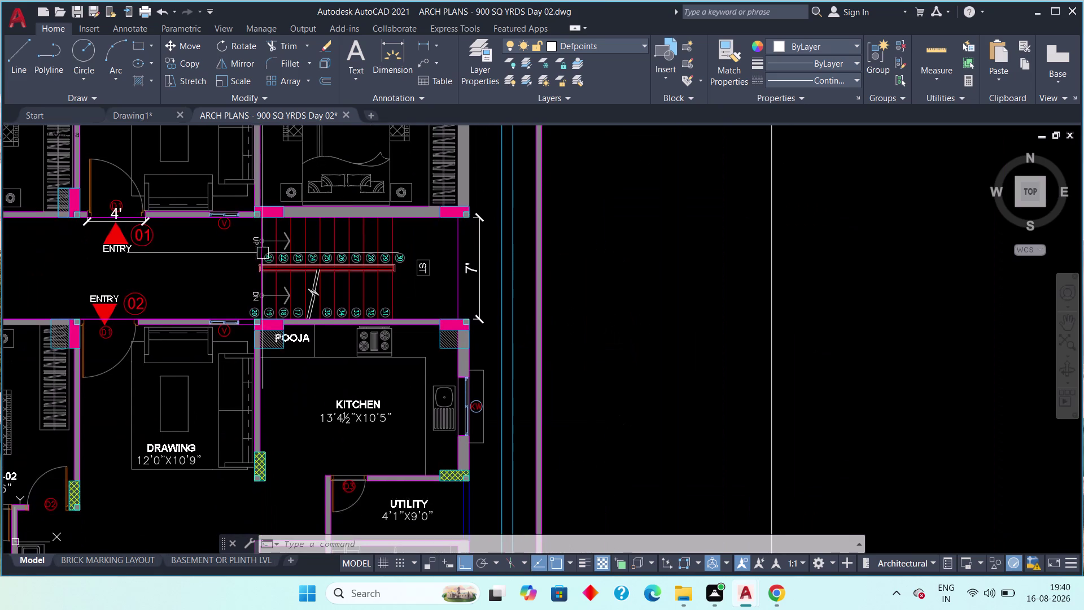
scroll(up, 3)
scroll(down, 3)
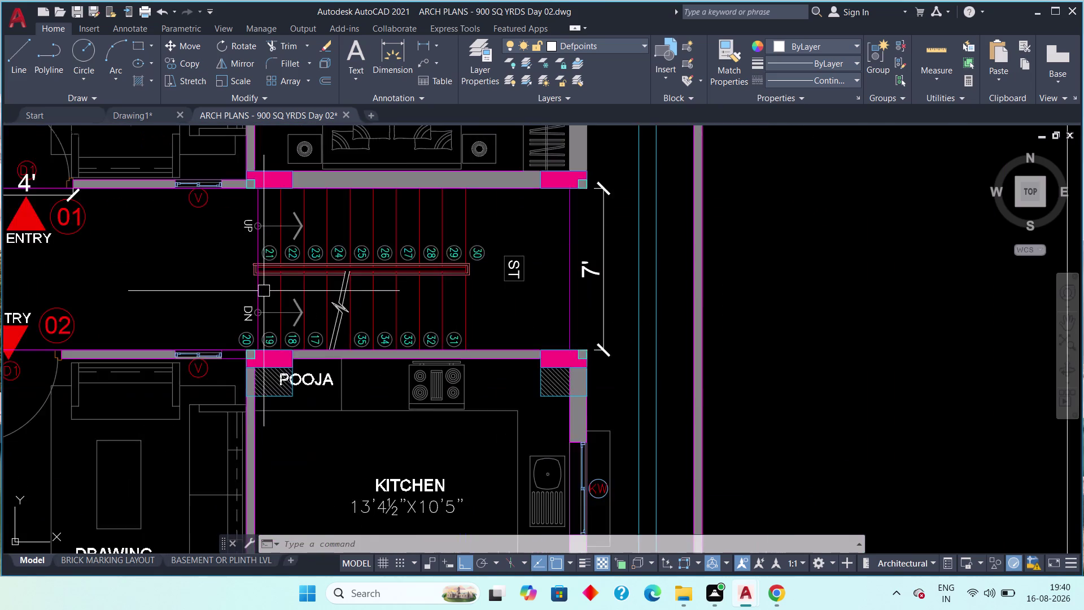
middle_drag(257, 270, 245, 315)
scroll(up, 3)
middle_drag(251, 293, 252, 300)
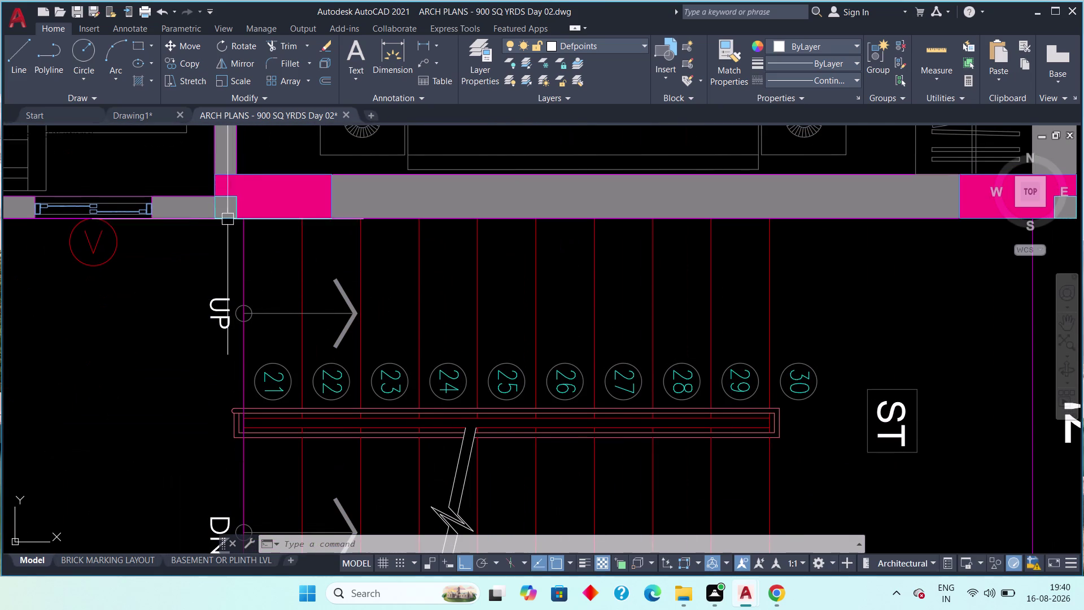
Compare Drawing1 with the ARCH PLANS staircase again, ending on Drawing1.
click(142, 112)
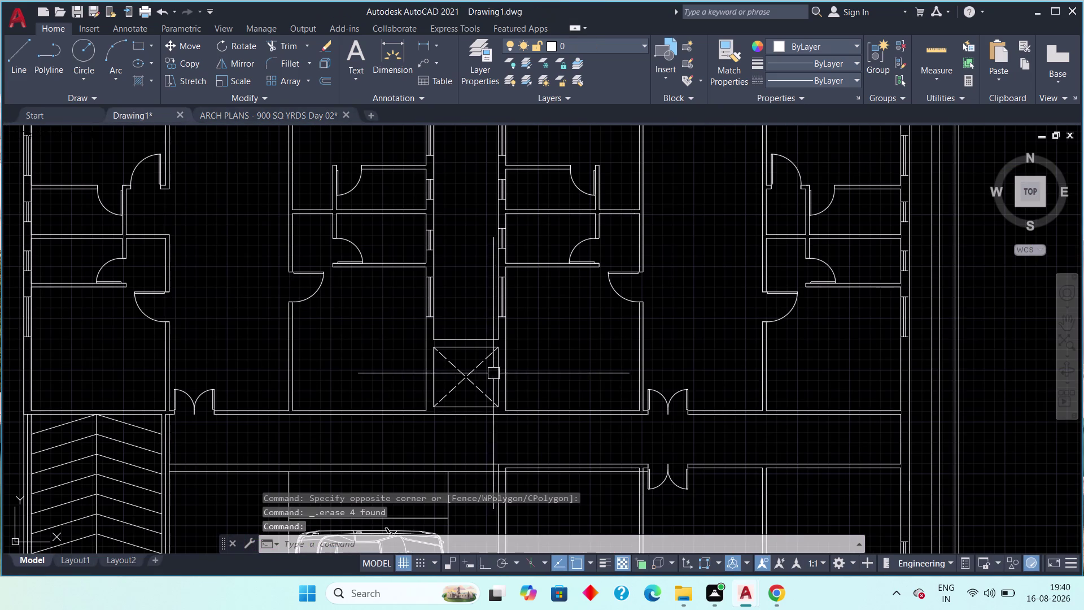
middle_drag(617, 397, 244, 315)
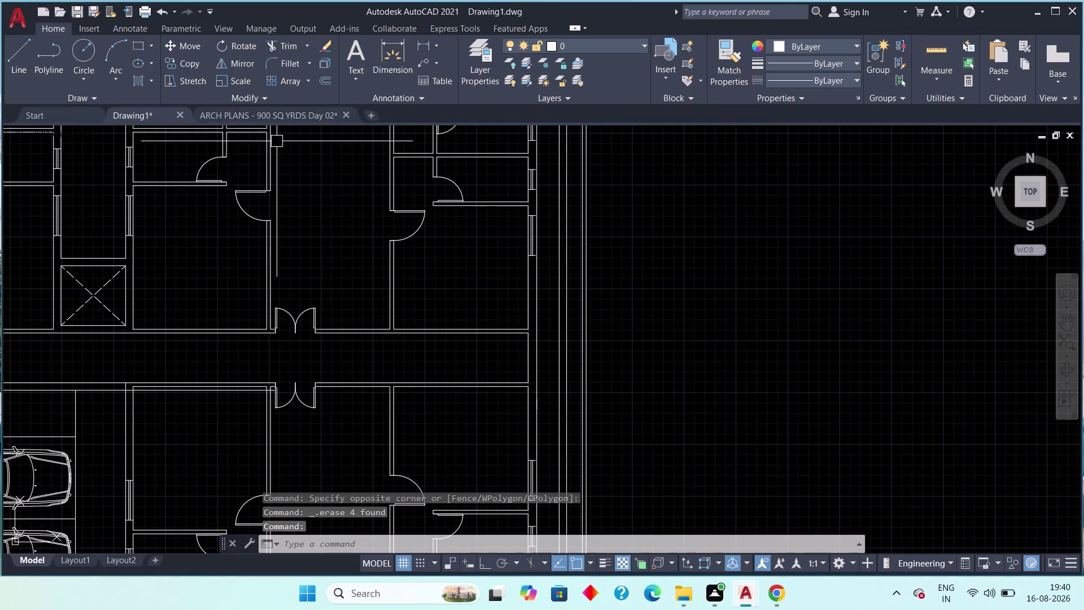
click(281, 113)
middle_drag(376, 340, 300, 328)
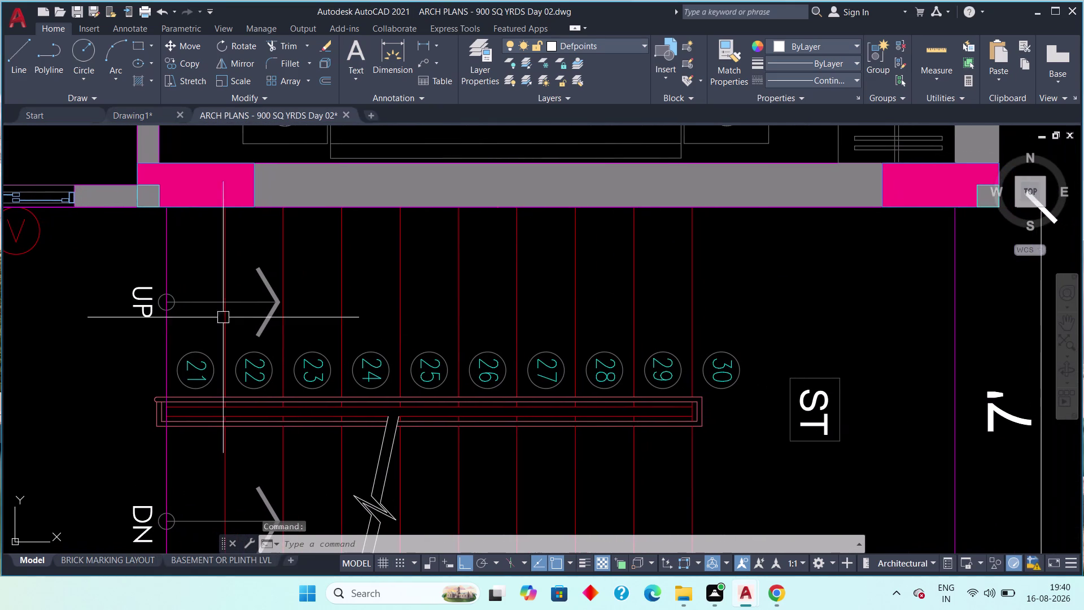
click(130, 110)
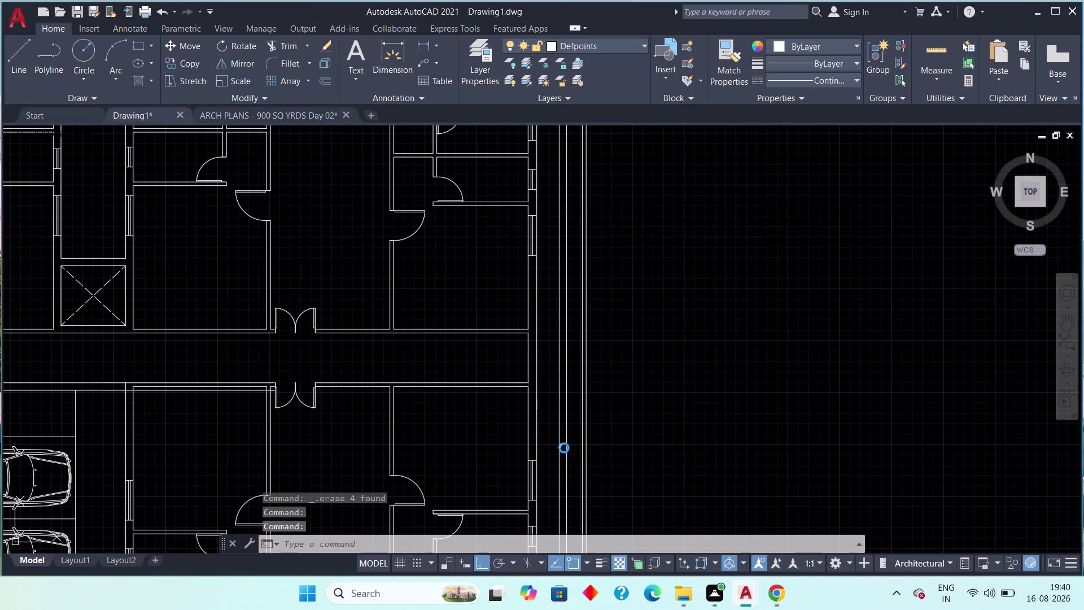
scroll(up, 3)
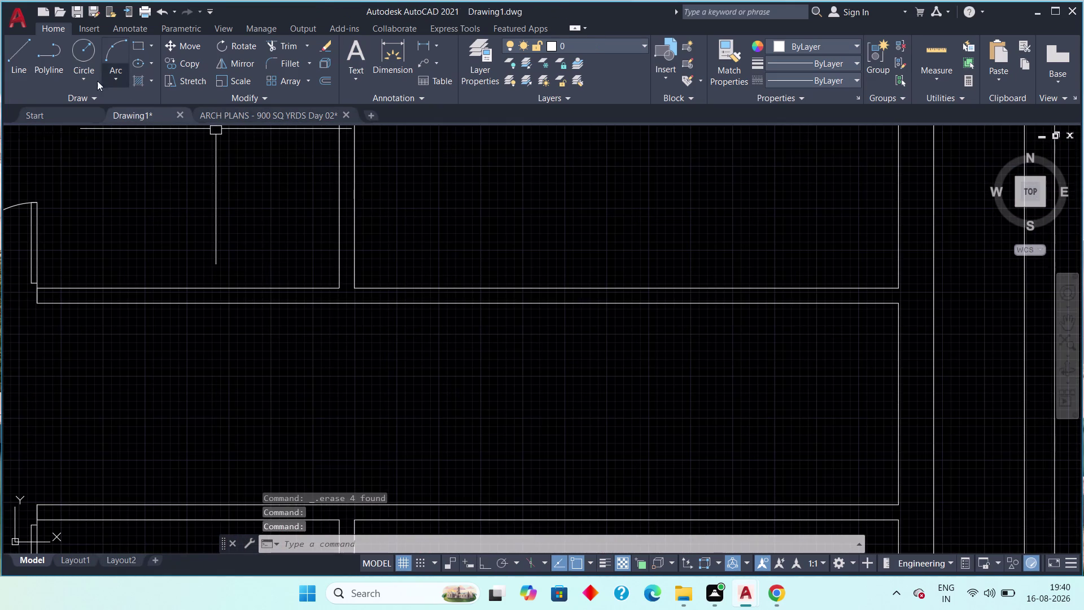
Start a line at the wall corner, then cancel it unfinished.
click(14, 56)
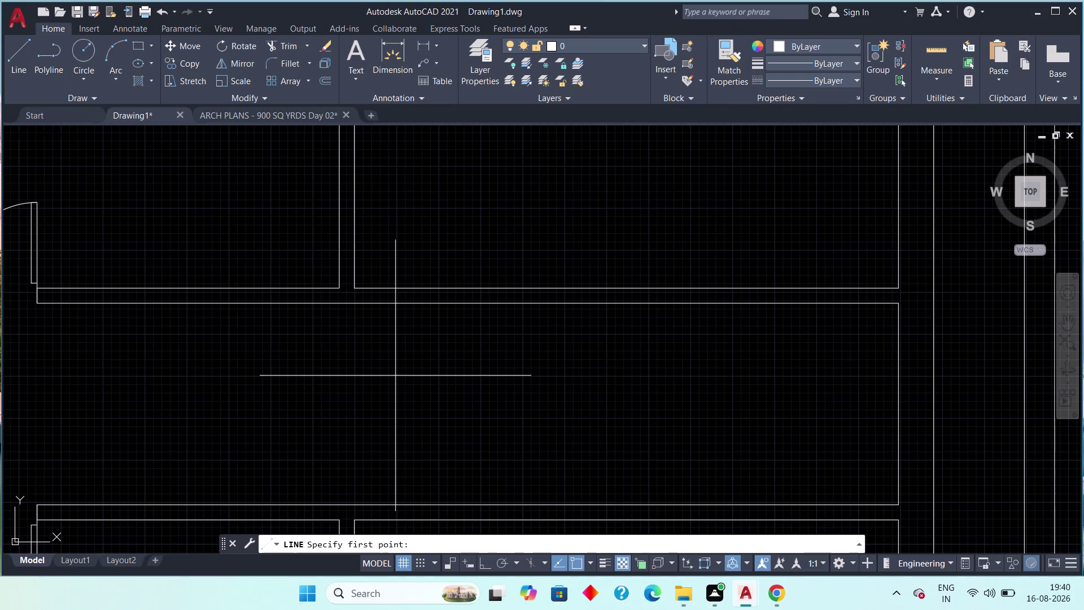
click(351, 283)
middle_drag(368, 462, 374, 352)
click(365, 416)
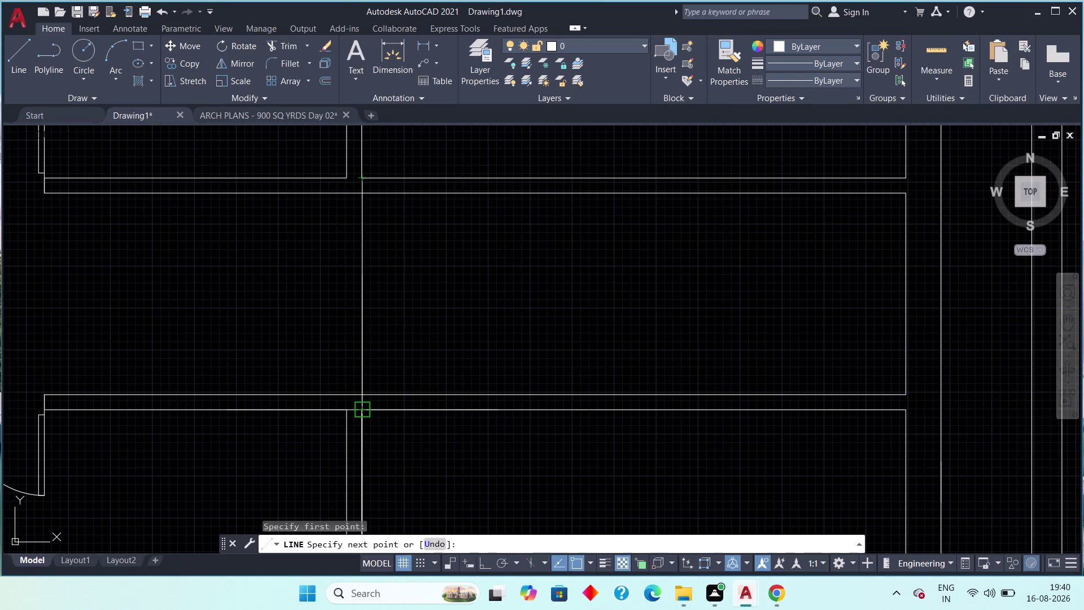
key(Escape)
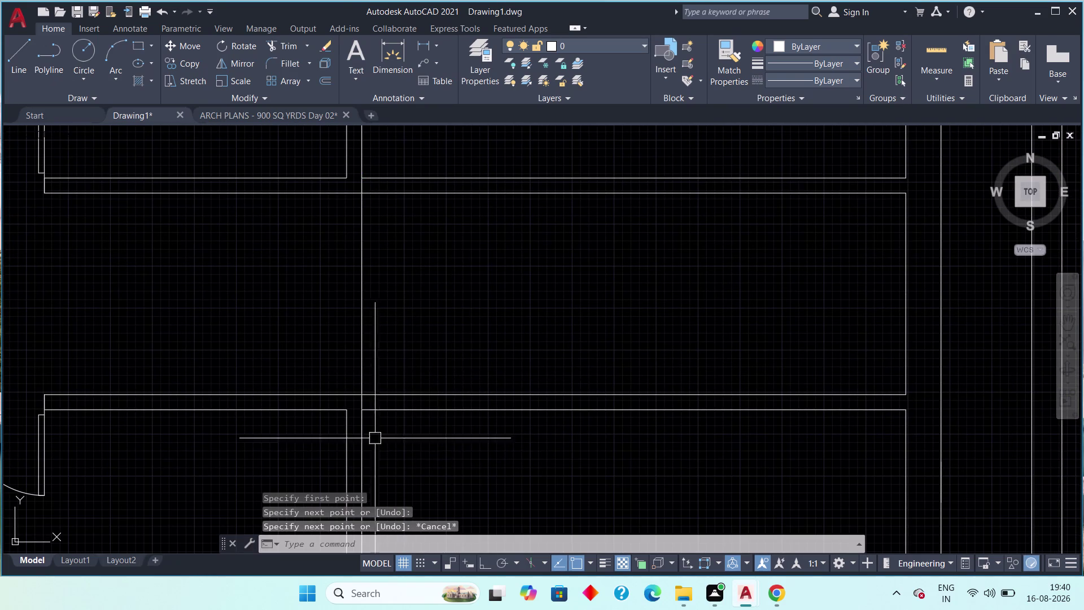
scroll(up, 3)
Select the vertical wall line, abandon a first stretch, and frame the line's end.
click(336, 328)
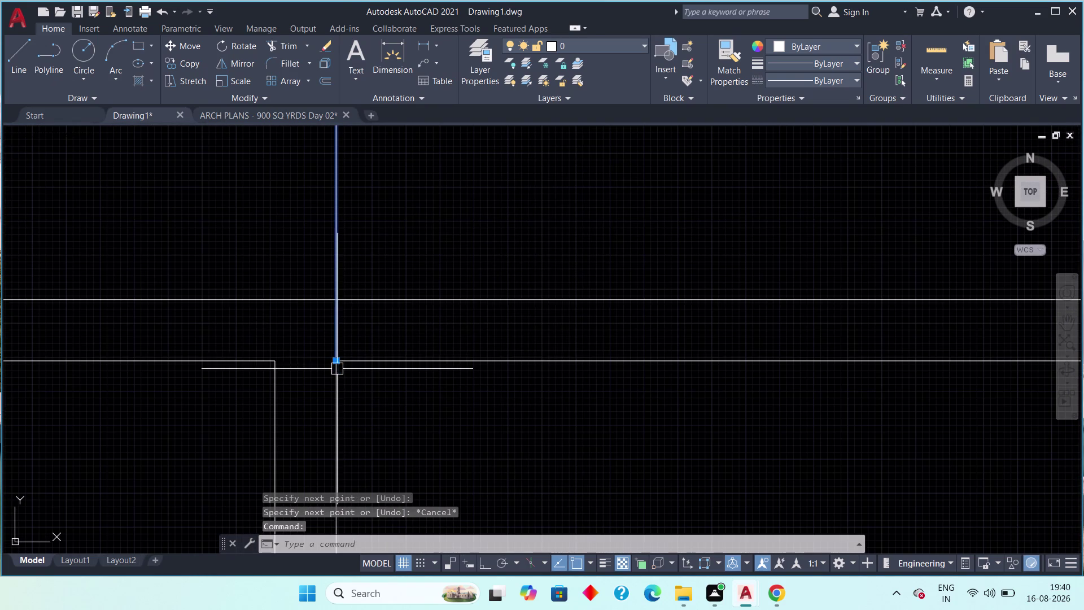
drag(334, 360, 332, 350)
click(336, 300)
key(Escape)
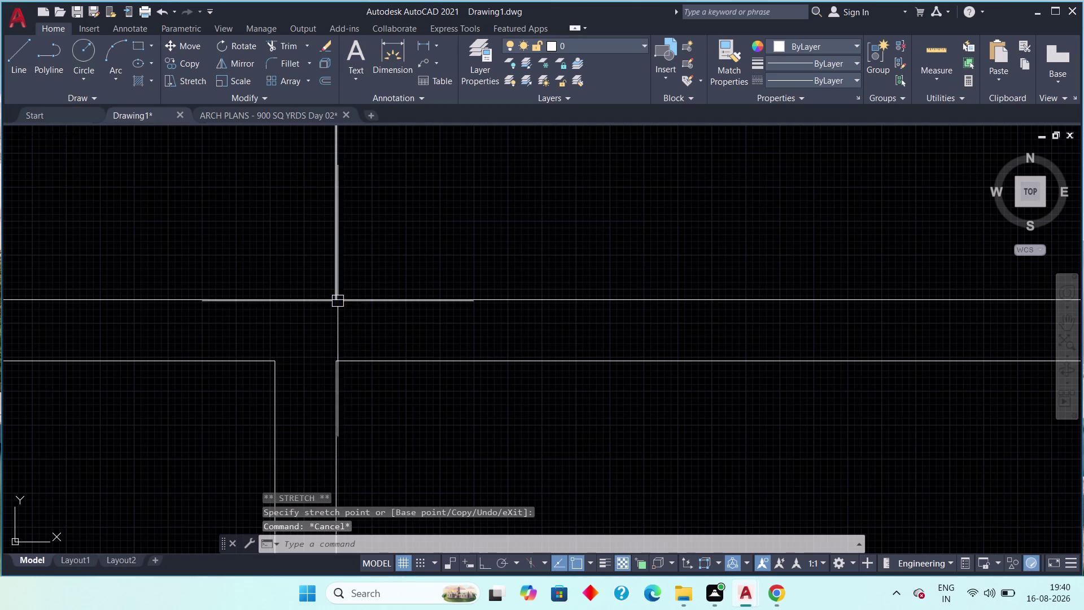
scroll(down, 3)
middle_drag(368, 279, 365, 450)
scroll(down, 3)
middle_drag(357, 331, 352, 398)
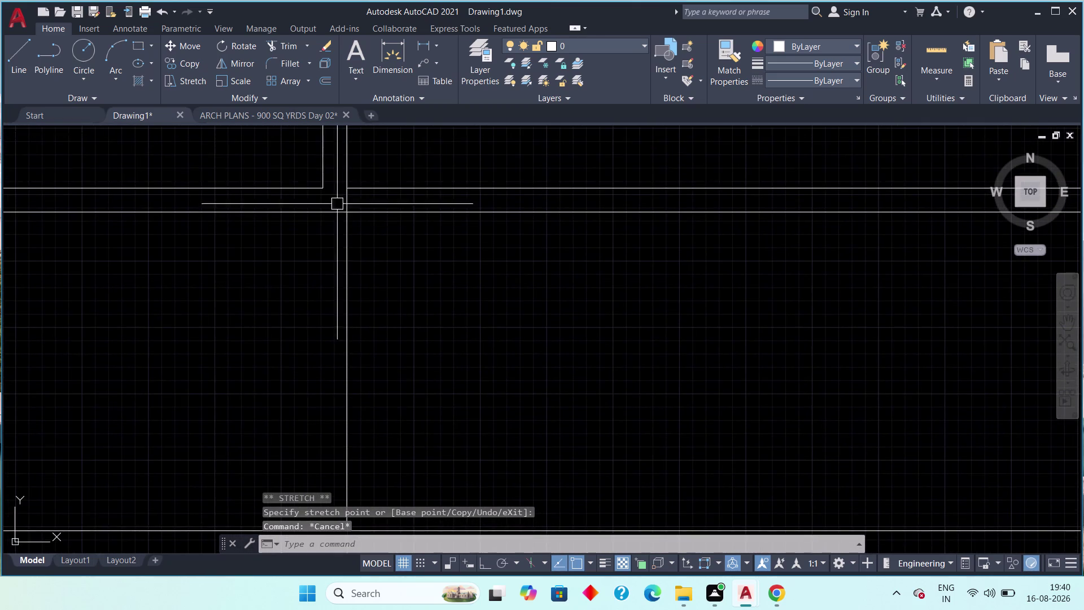
scroll(up, 3)
Stretch the wall line's endpoint grip down to the corridor wall.
click(352, 211)
click(357, 192)
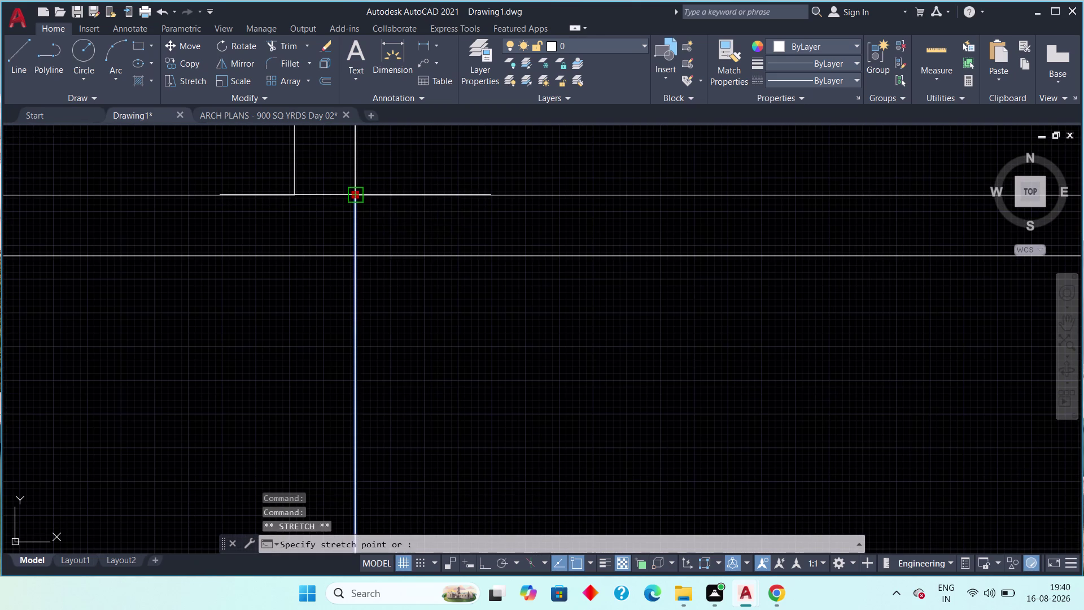
click(356, 254)
key(Escape)
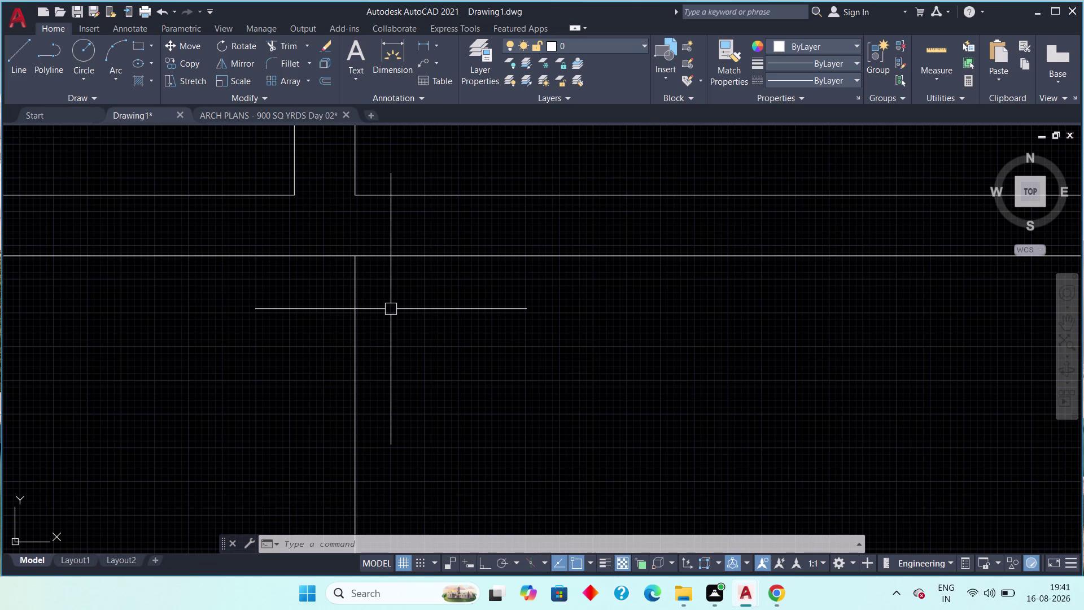
scroll(down, 3)
middle_drag(400, 340, 390, 303)
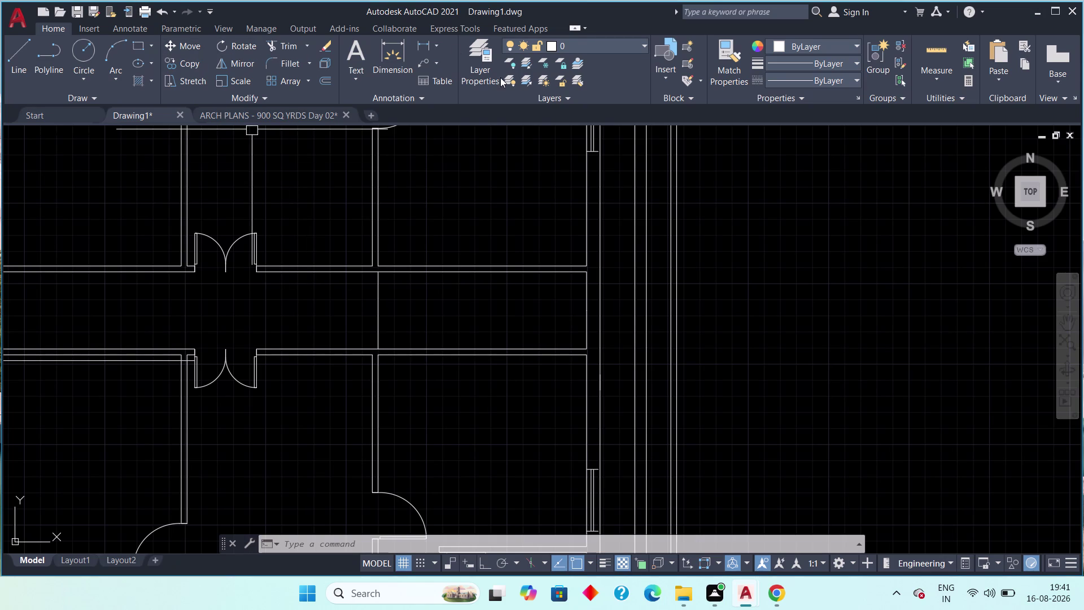
click(427, 47)
scroll(up, 3)
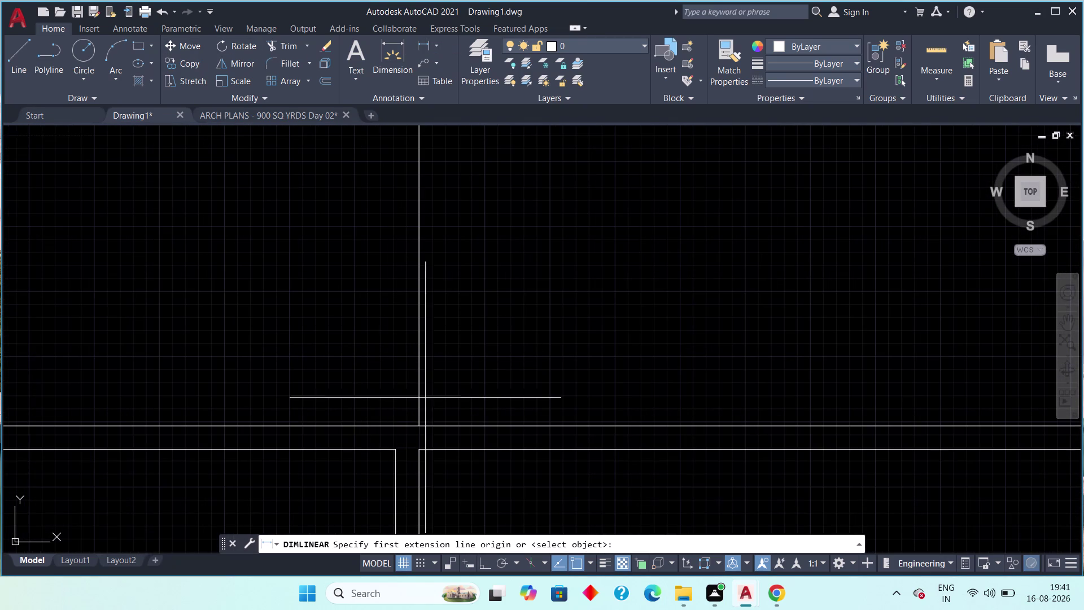
click(422, 419)
scroll(down, 3)
middle_drag(421, 307, 413, 402)
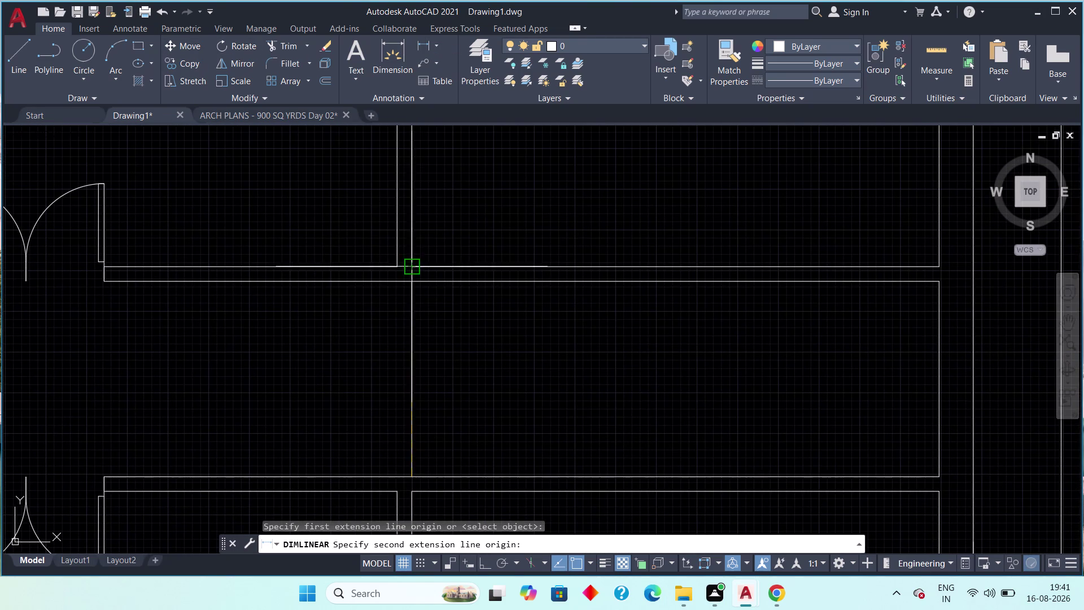
click(411, 288)
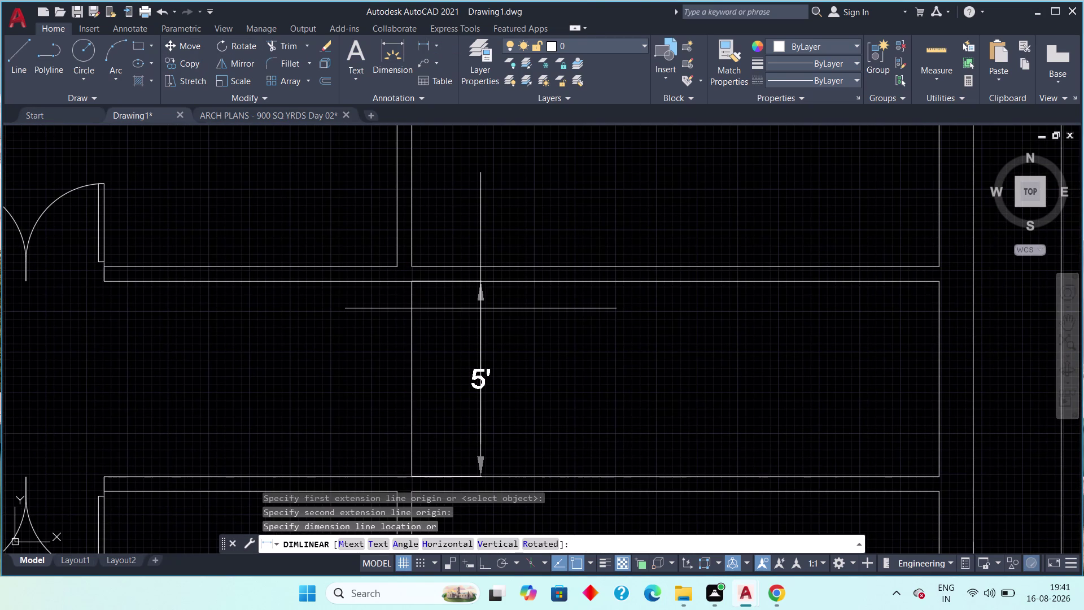
key(Escape)
scroll(down, 3)
middle_drag(510, 338, 509, 338)
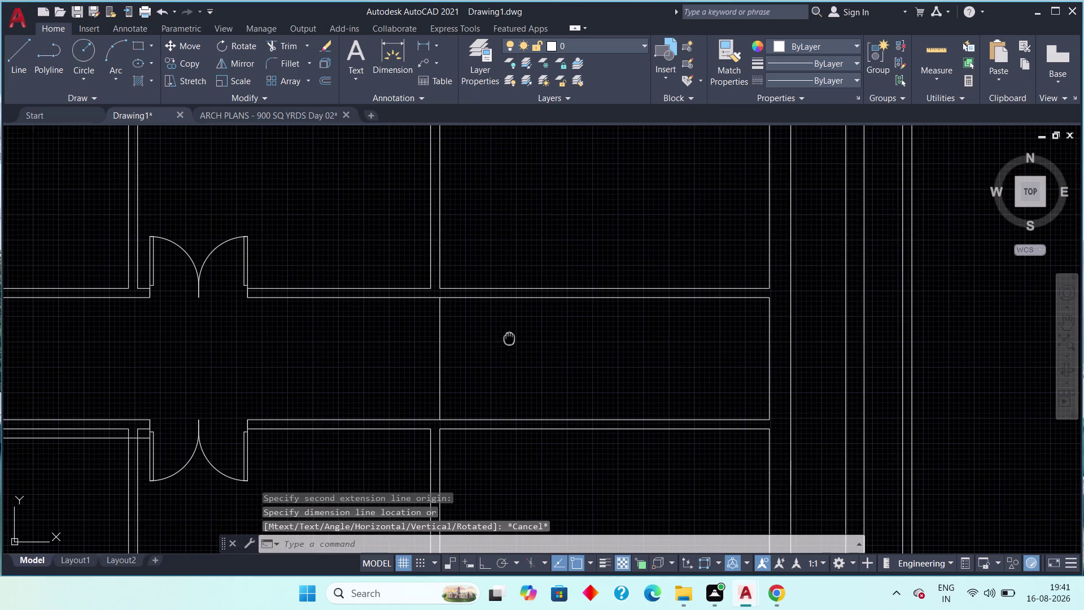
middle_drag(510, 339, 472, 332)
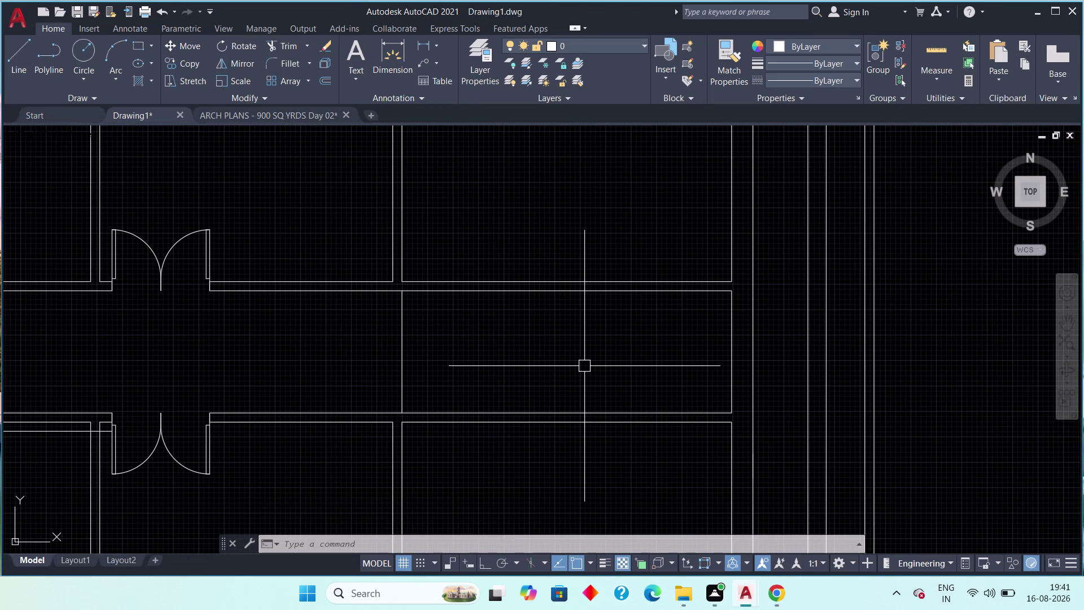
middle_drag(584, 366, 617, 361)
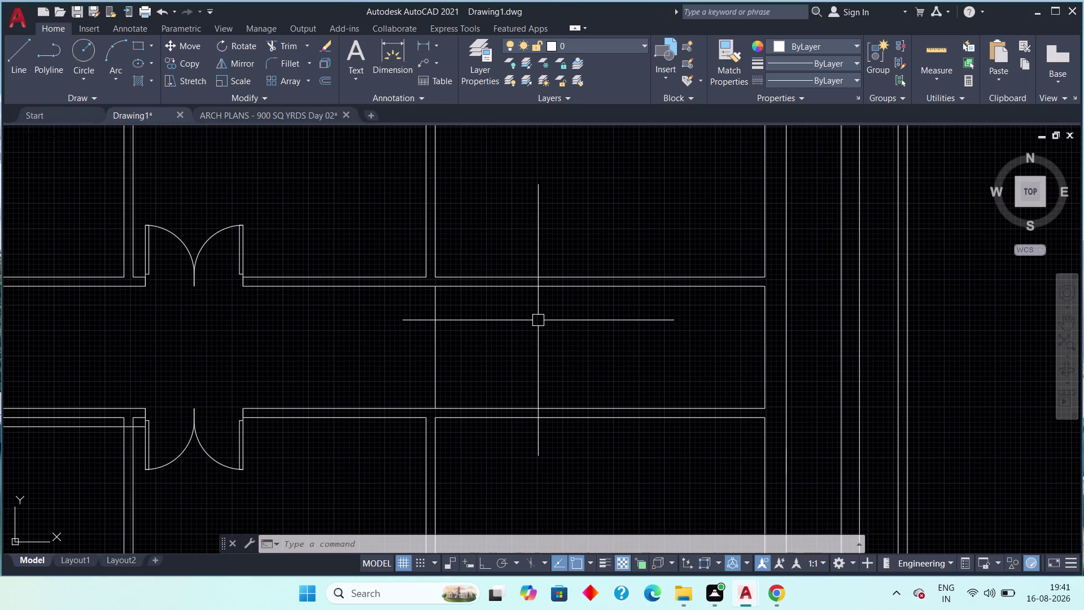
middle_drag(511, 320, 541, 320)
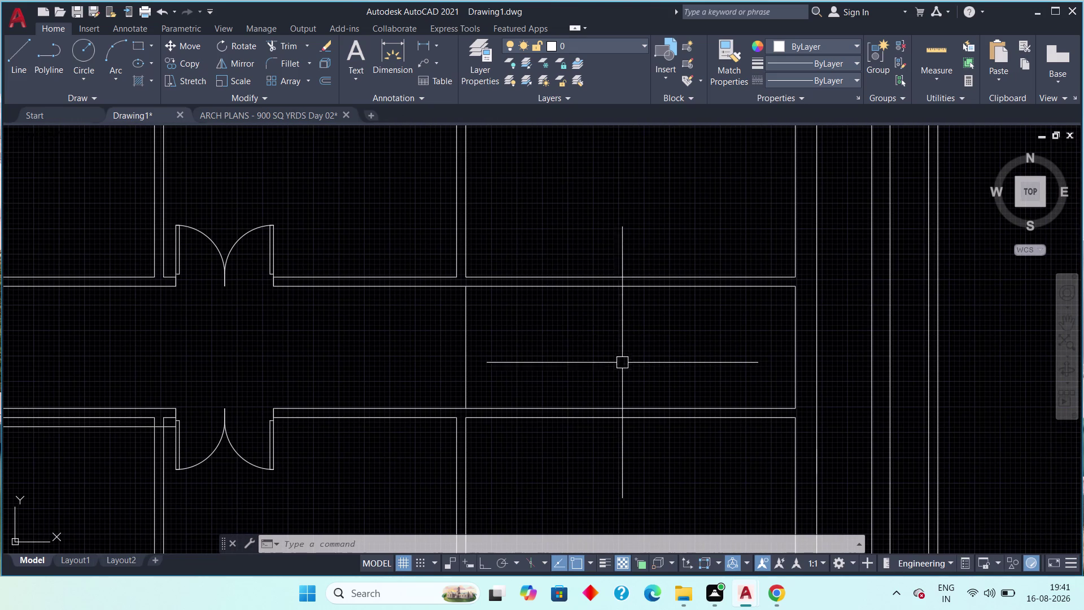
click(18, 58)
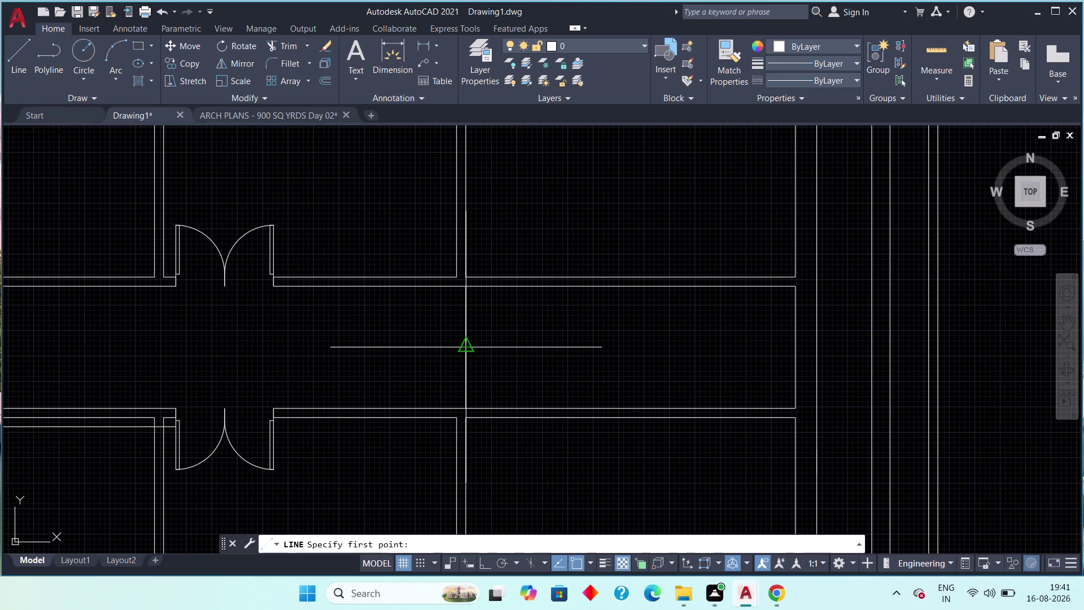
click(466, 350)
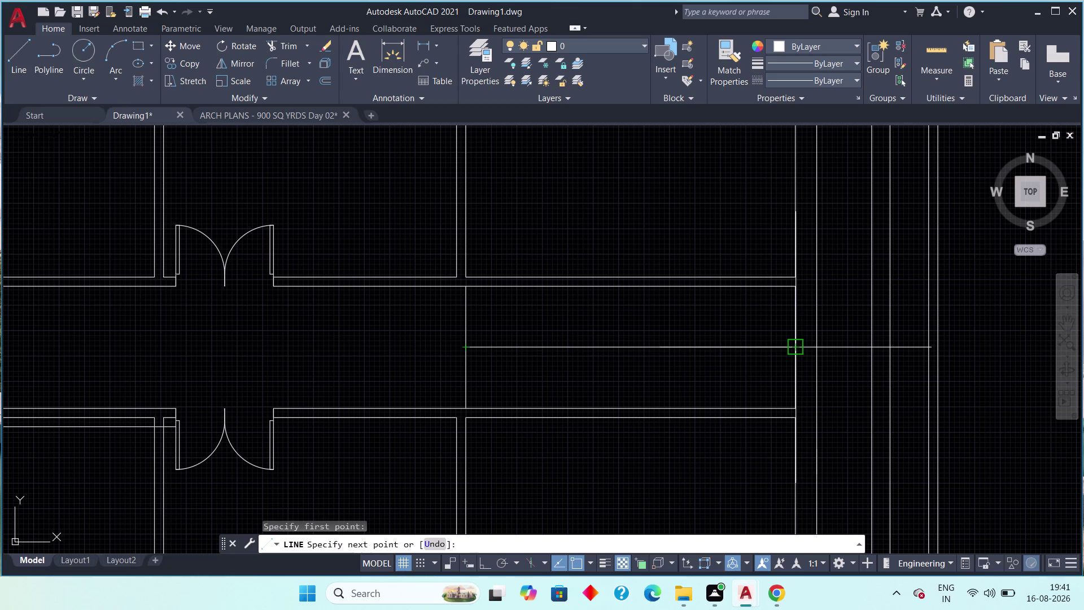
click(792, 349)
key(Escape)
middle_drag(556, 350, 604, 343)
scroll(up, 3)
scroll(down, 3)
scroll(up, 3)
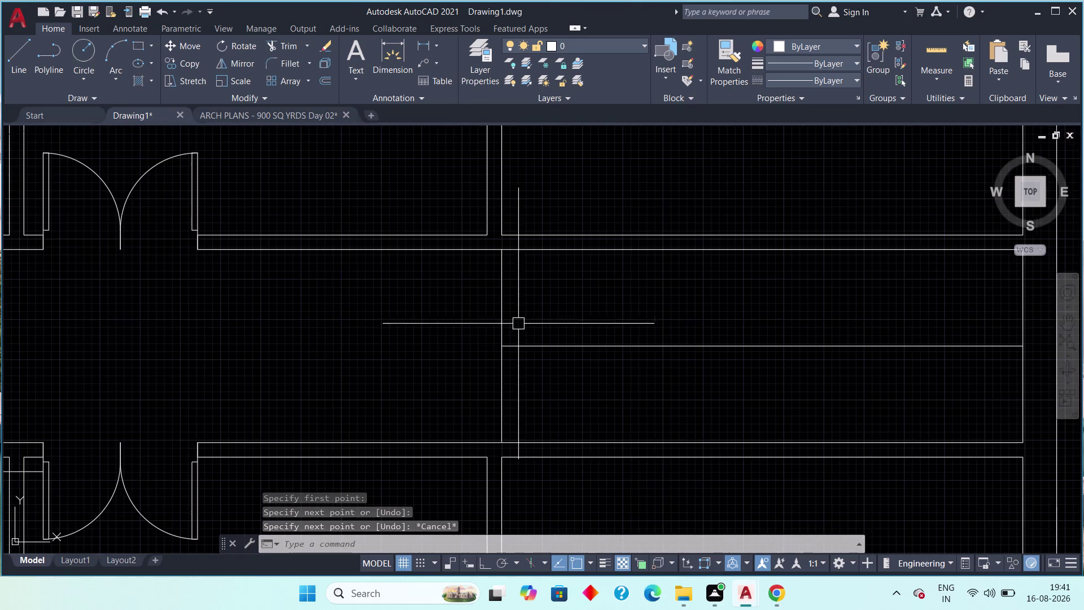
middle_drag(562, 345, 404, 343)
scroll(down, 3)
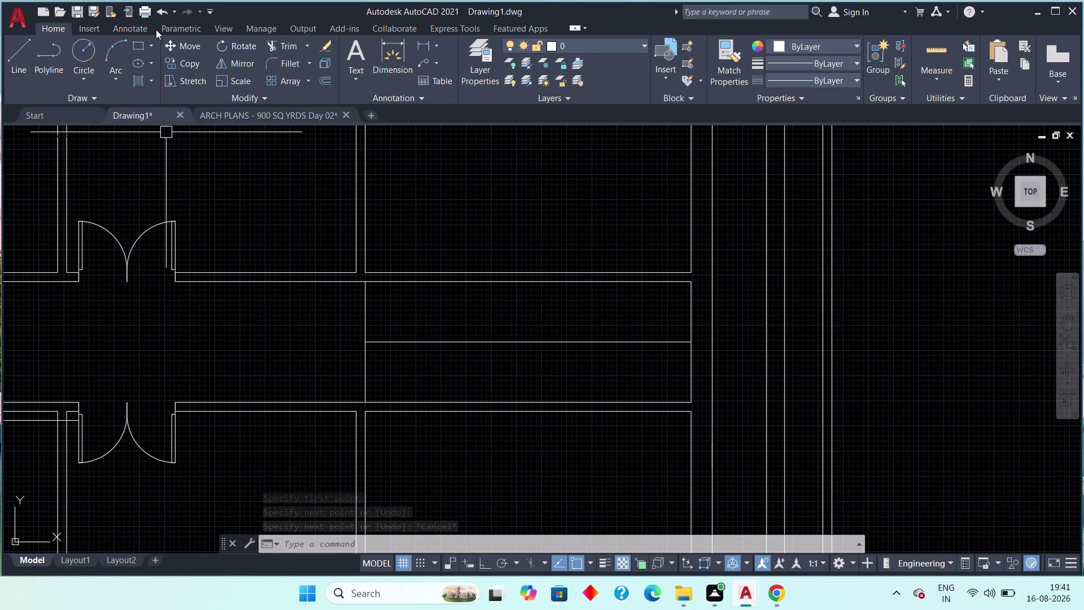
Measure the stair block from left edge to right wall (13'-6") without placing a dimension.
click(419, 48)
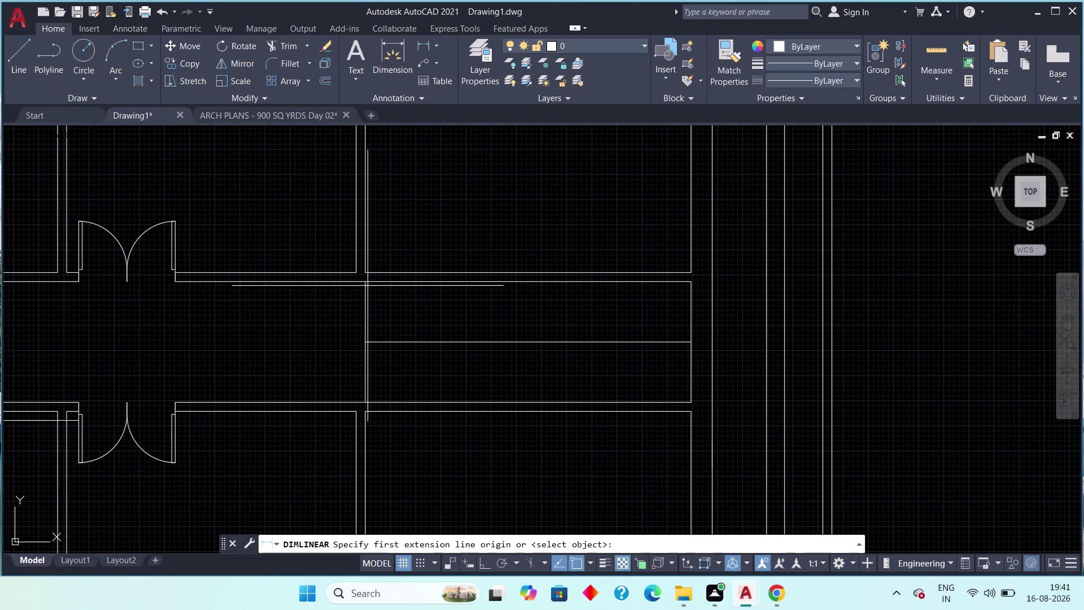
click(368, 286)
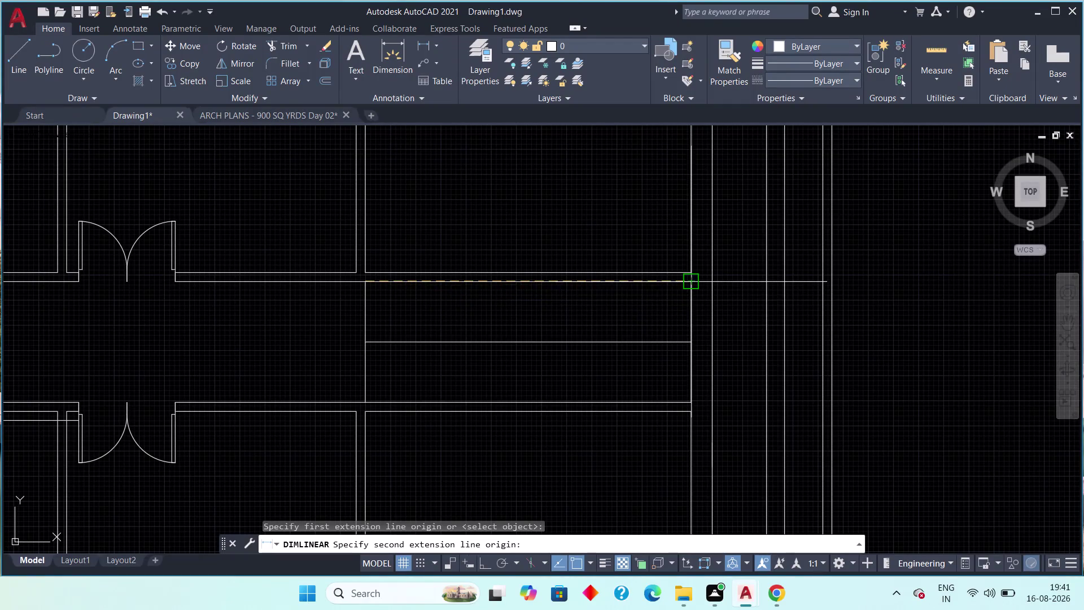
click(690, 284)
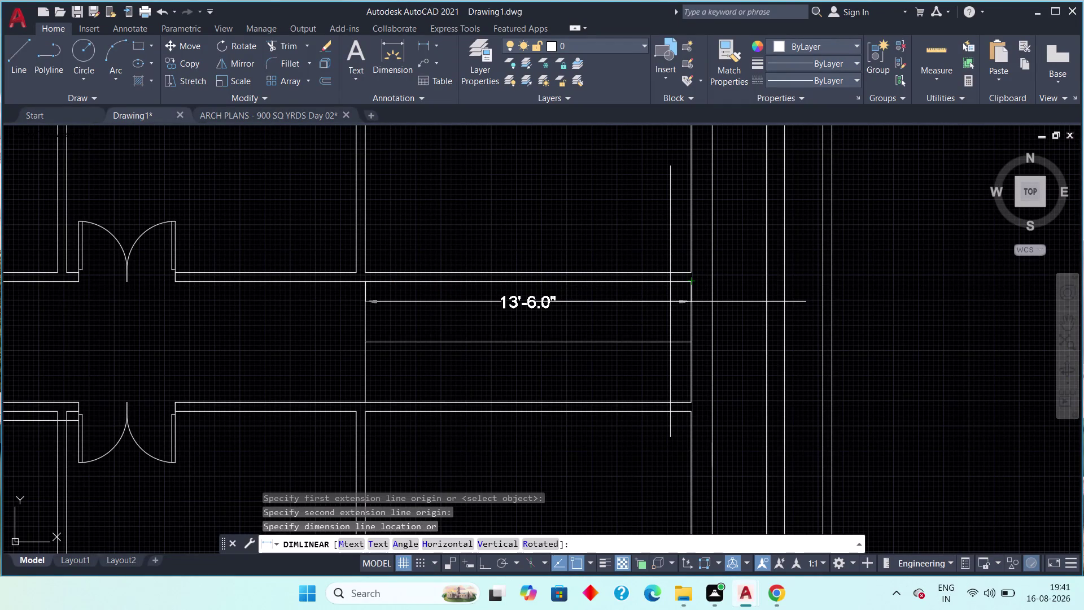
key(Escape)
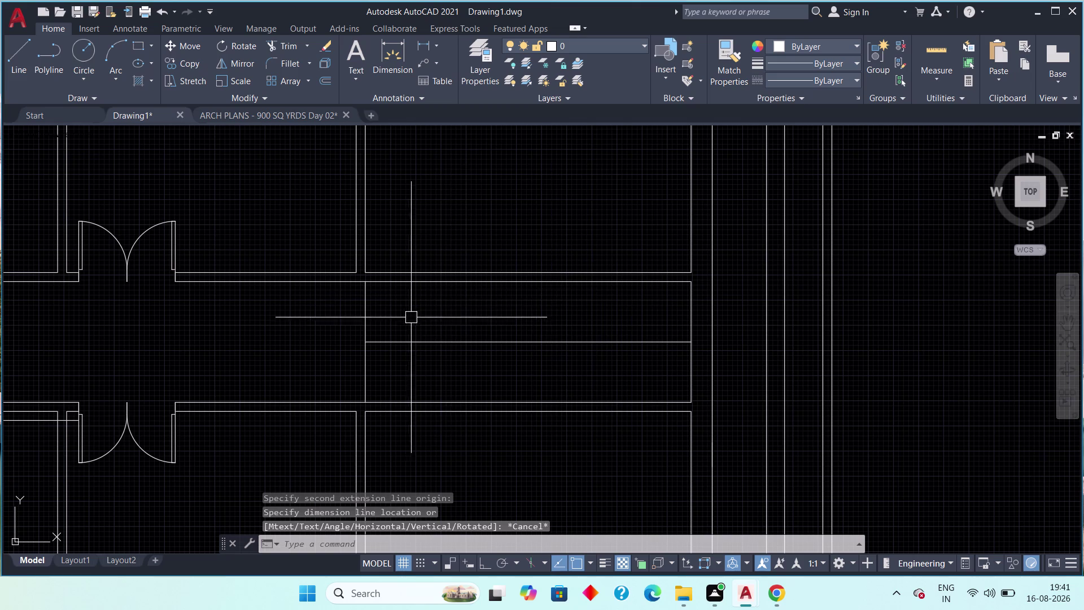
scroll(up, 3)
key(Escape)
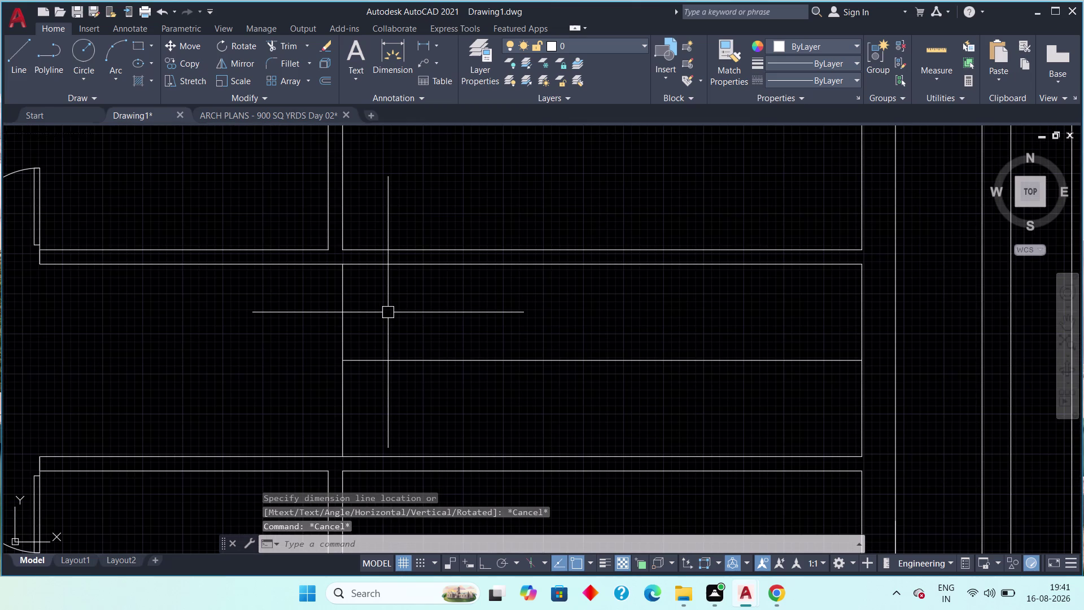
Start Offset with a distance of 1'.
key(o)
text(ff 1)
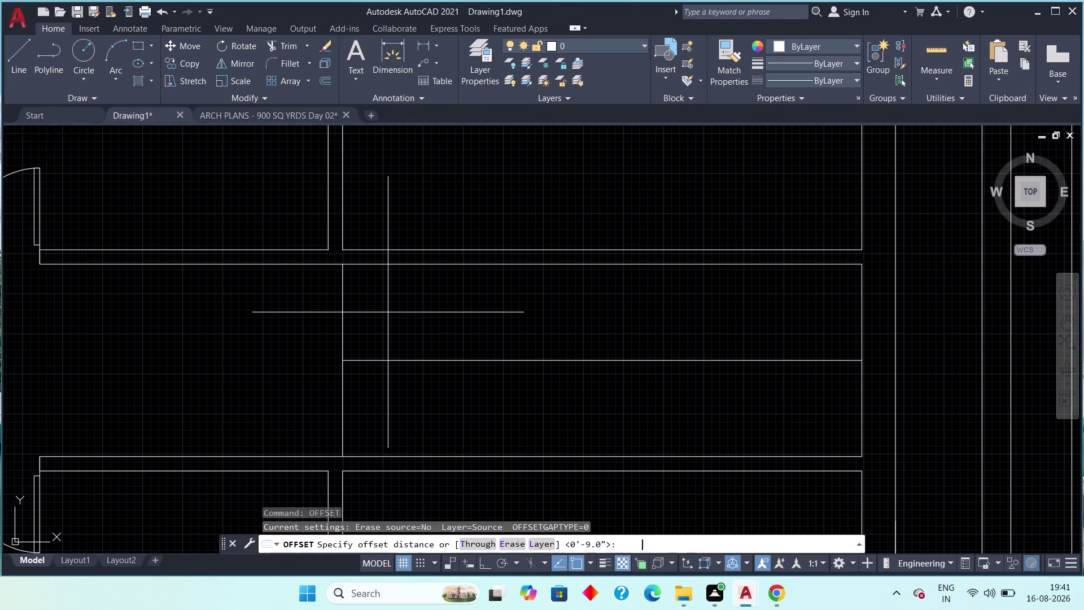
text(')
key(space)
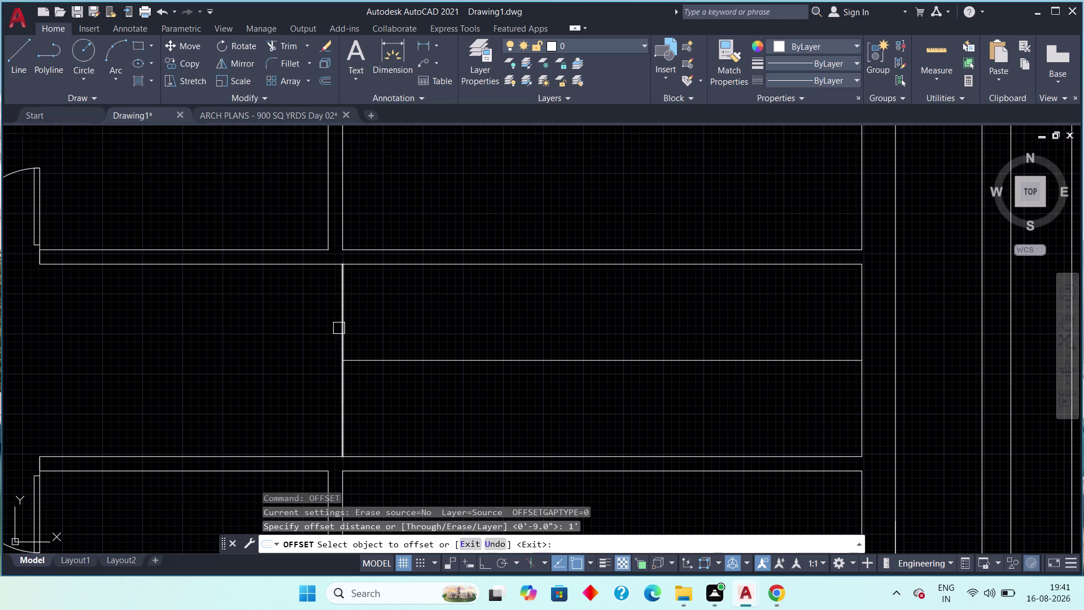
Offset the stair block's left edge rightward in 1' steps for the first tread lines.
click(340, 327)
click(397, 328)
drag(380, 341, 404, 337)
drag(450, 323, 453, 334)
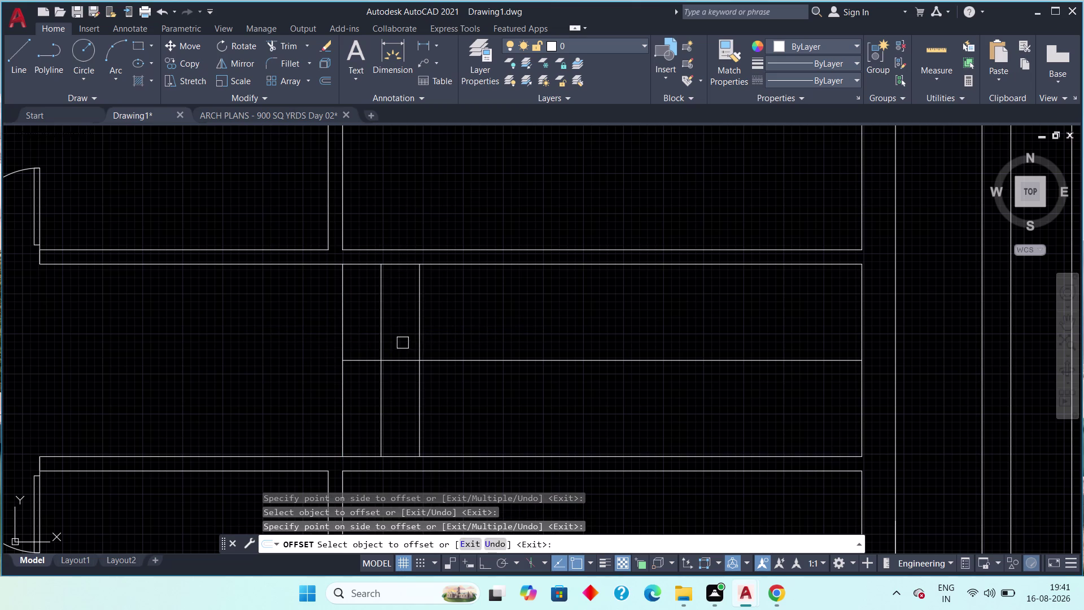
drag(420, 339, 432, 335)
click(448, 329)
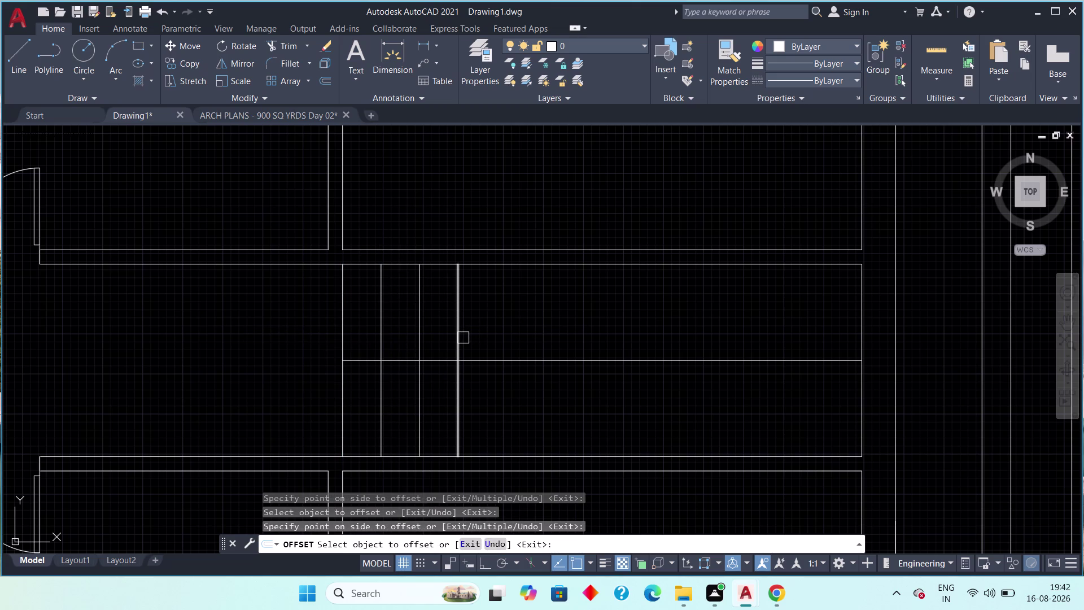
click(460, 344)
click(474, 337)
drag(494, 339, 523, 330)
click(545, 320)
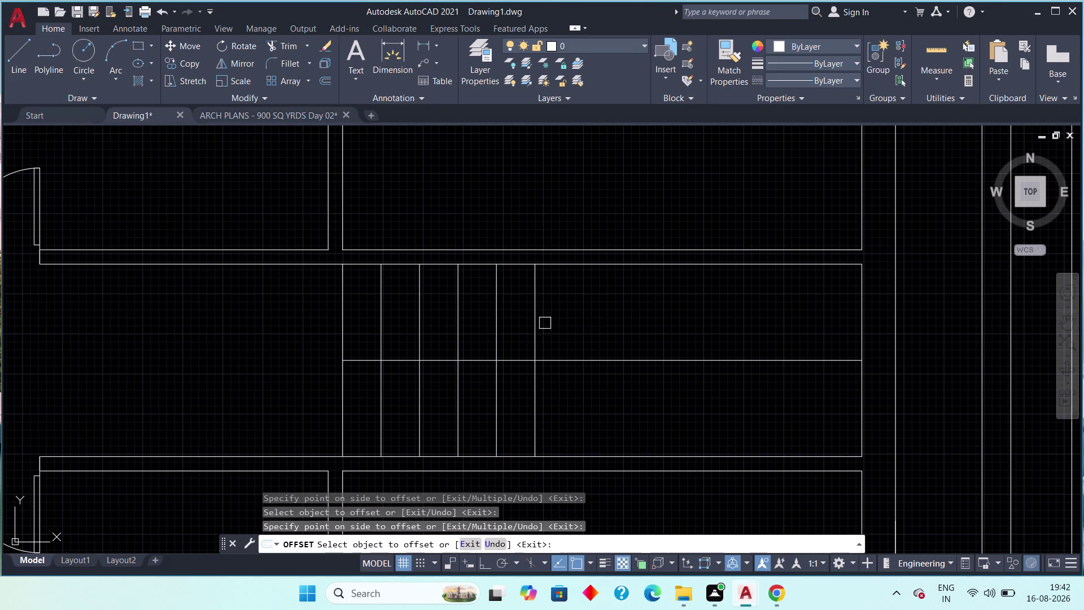
Continue the 1' offsets to the block's right end for the remaining treads.
click(538, 326)
click(565, 316)
drag(571, 321, 577, 318)
drag(586, 314, 597, 316)
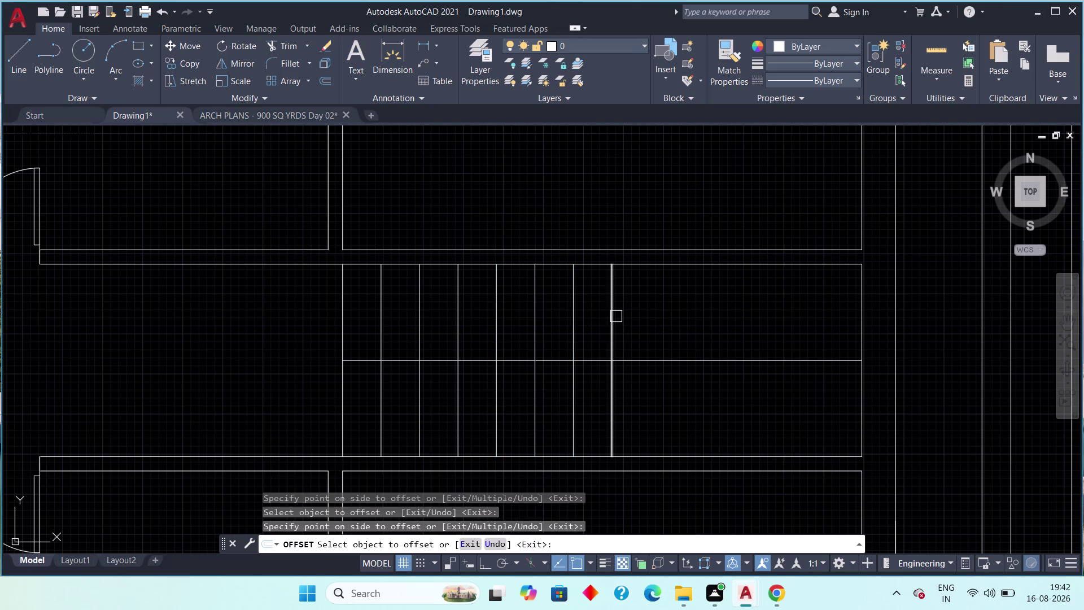
drag(617, 316, 623, 314)
click(633, 309)
drag(651, 312, 657, 310)
drag(671, 309, 690, 308)
drag(691, 308, 715, 303)
drag(731, 296, 746, 305)
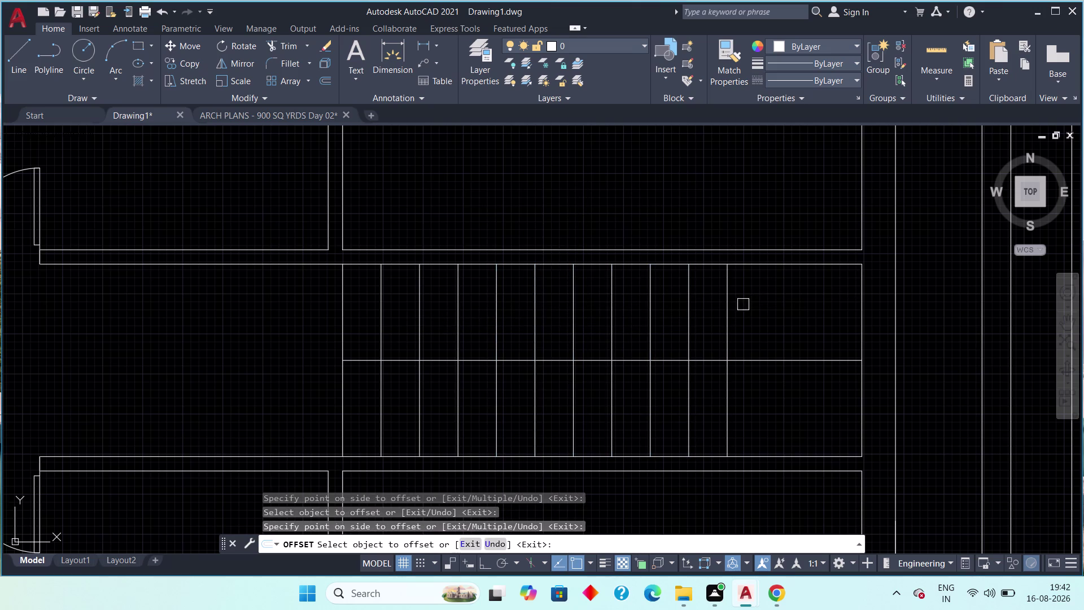
drag(745, 305, 749, 304)
key(Escape)
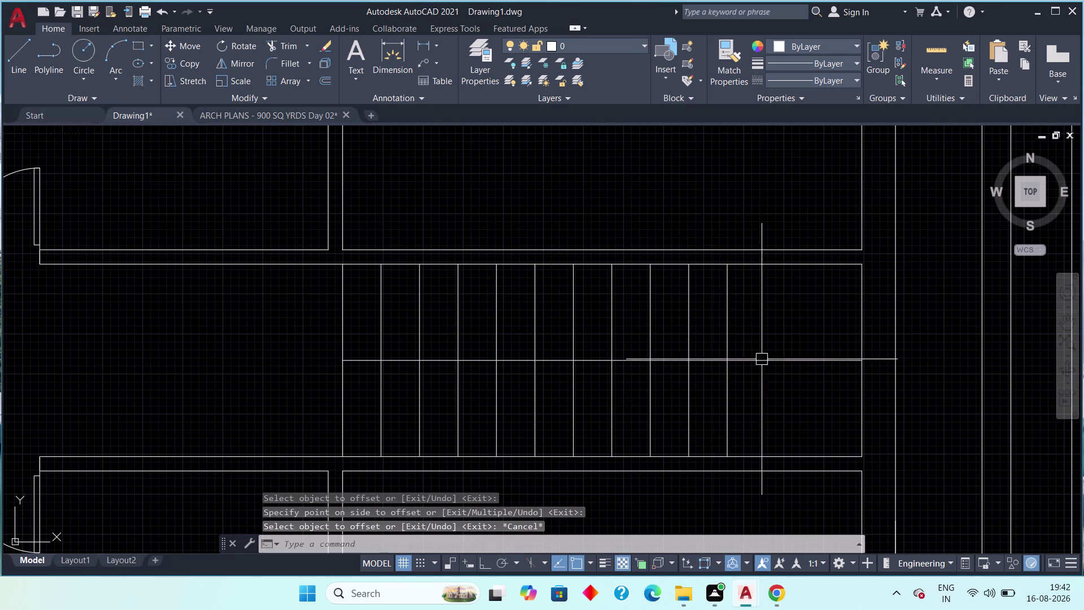
click(427, 44)
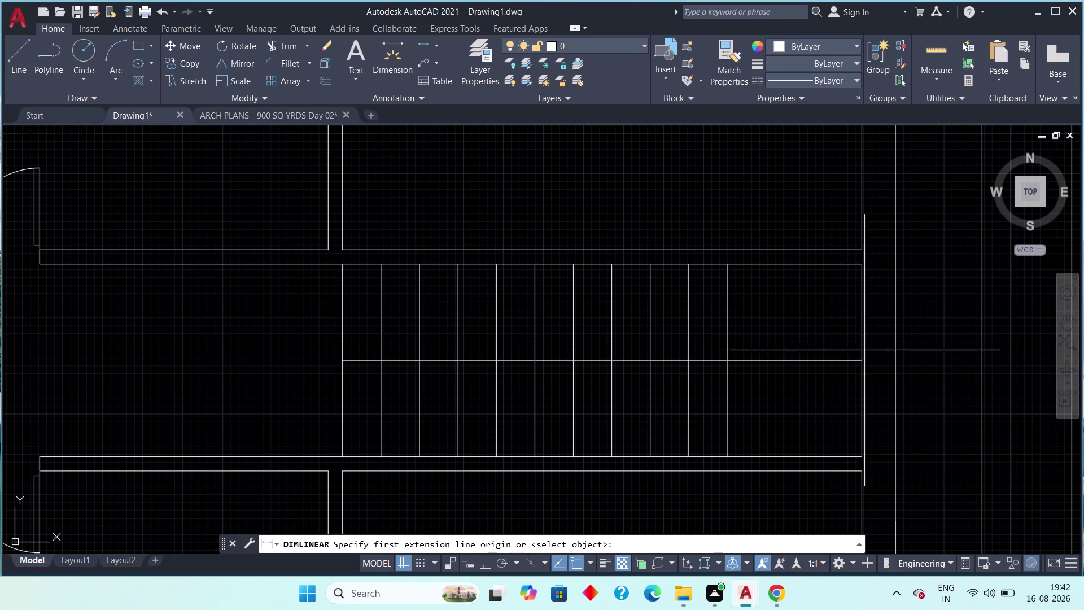
click(862, 357)
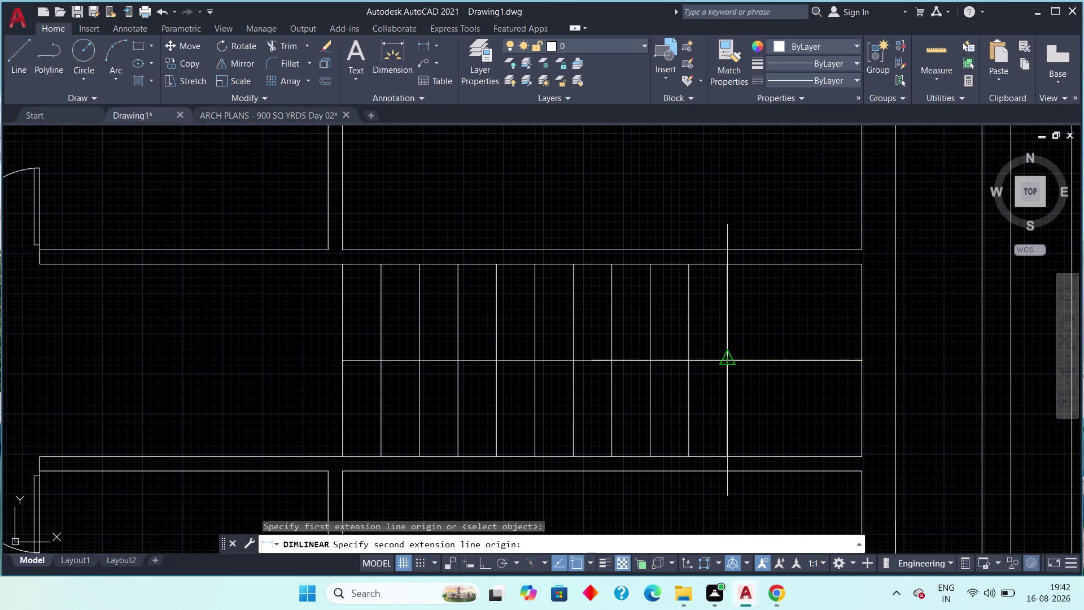
click(729, 361)
key(Escape)
scroll(down, 3)
middle_drag(727, 333, 638, 324)
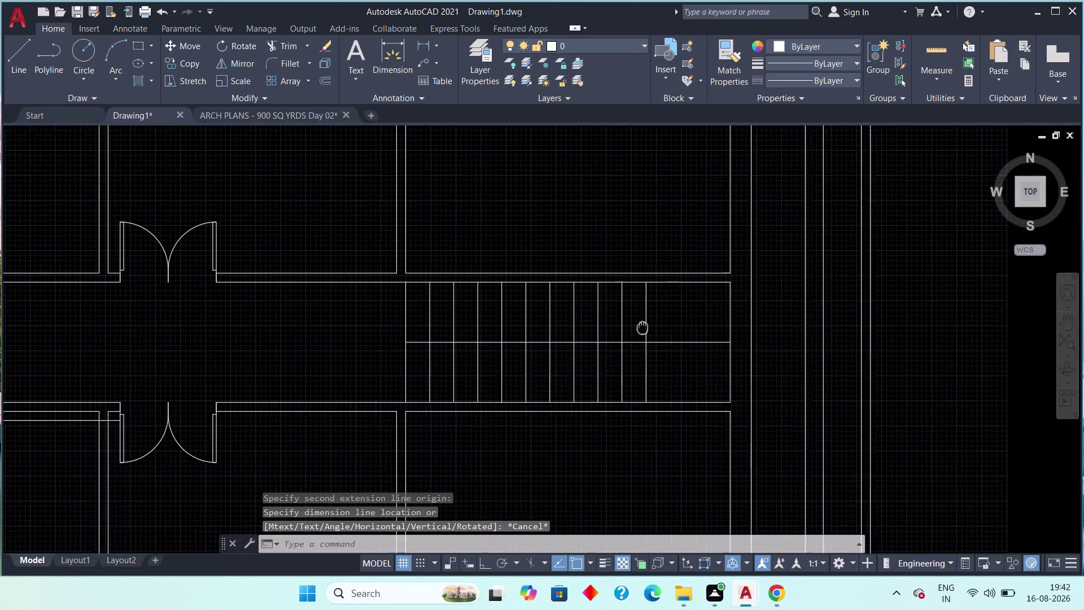
middle_drag(638, 325, 621, 319)
key(Escape)
scroll(down, 3)
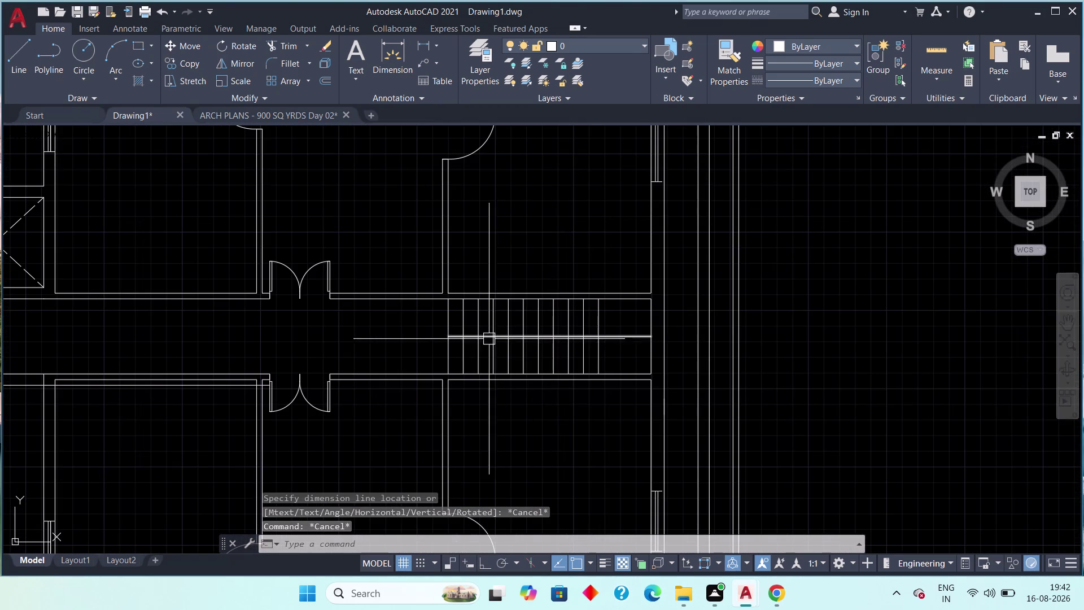
middle_drag(481, 339, 455, 335)
scroll(up, 3)
middle_drag(488, 345, 511, 312)
scroll(down, 3)
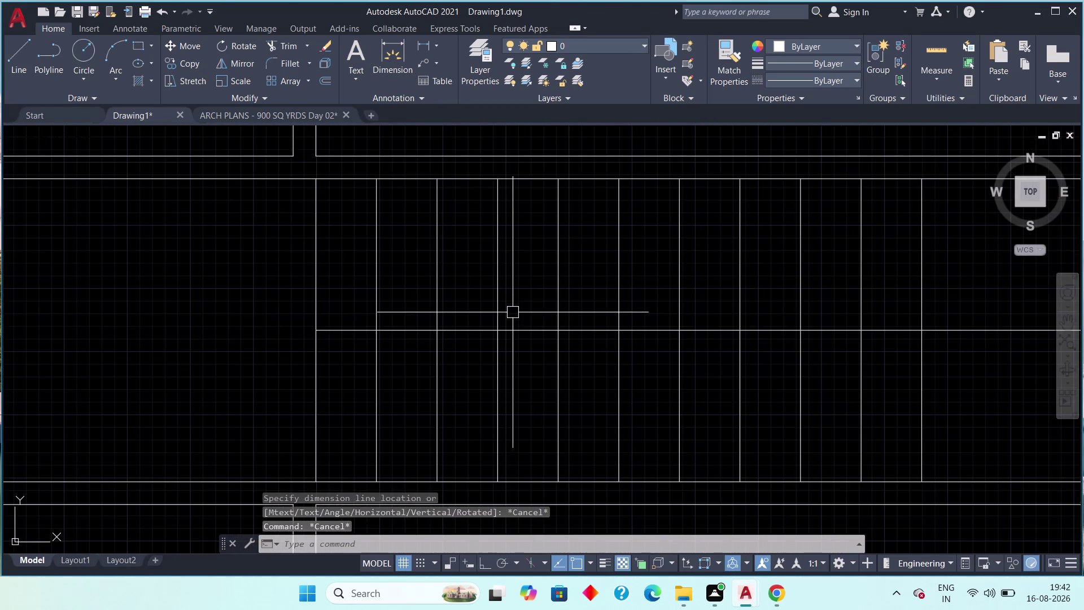
text(o)
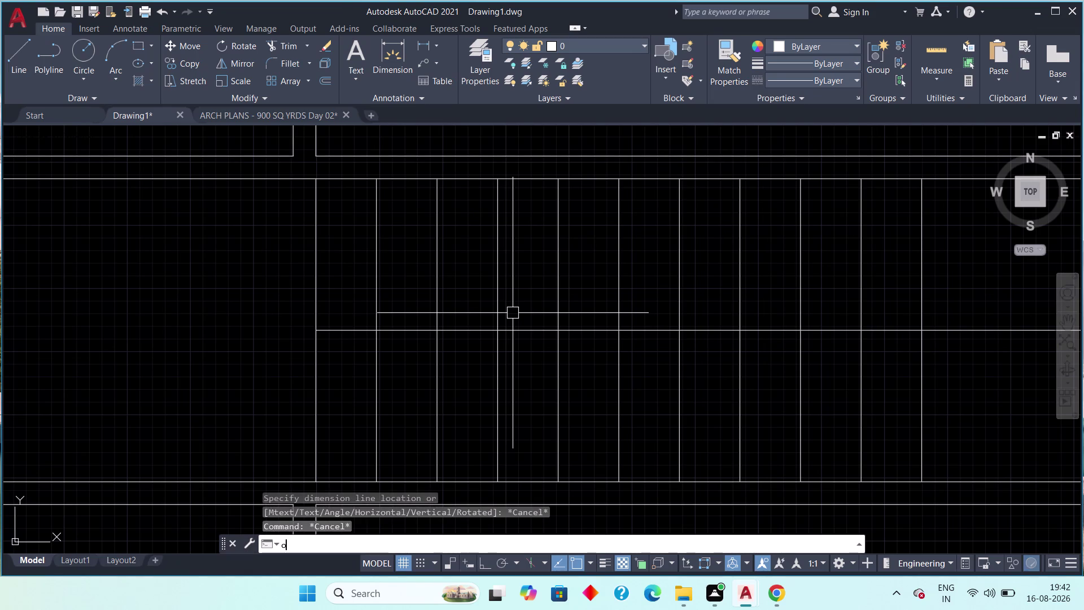
Offset the stair's middle dividing line 1" above and 1" below.
text(ff 1")
key(space)
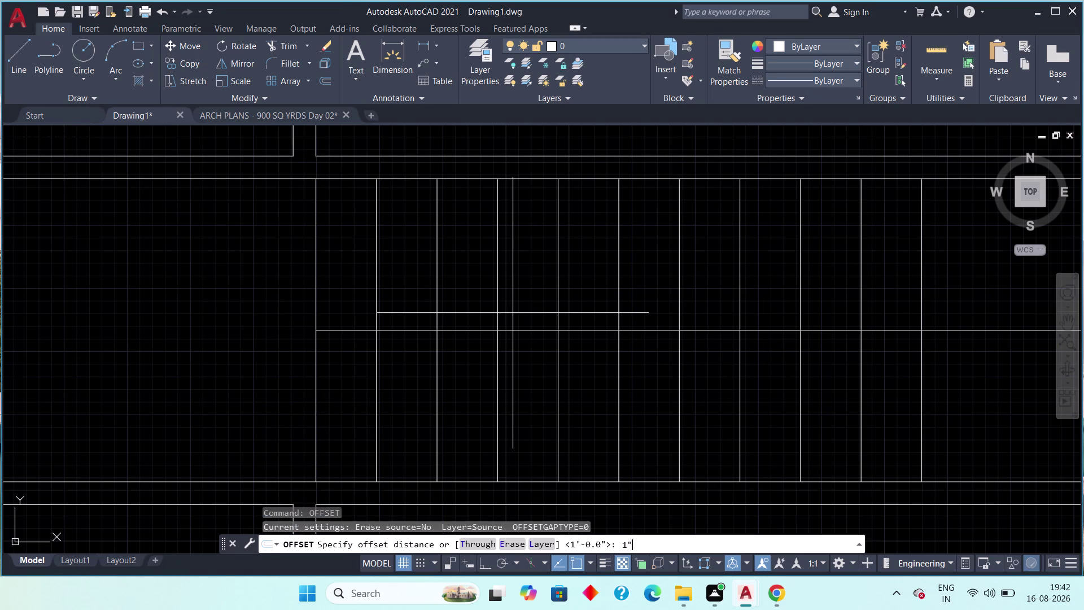
drag(525, 333, 525, 333)
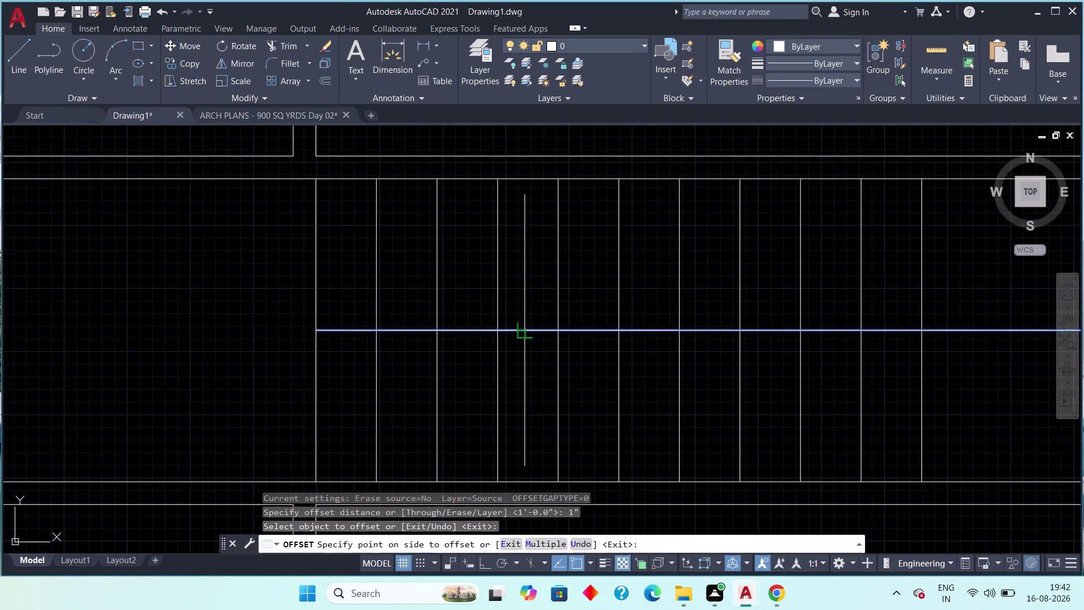
drag(525, 333, 525, 327)
click(526, 305)
drag(529, 333, 531, 345)
click(531, 352)
key(Escape)
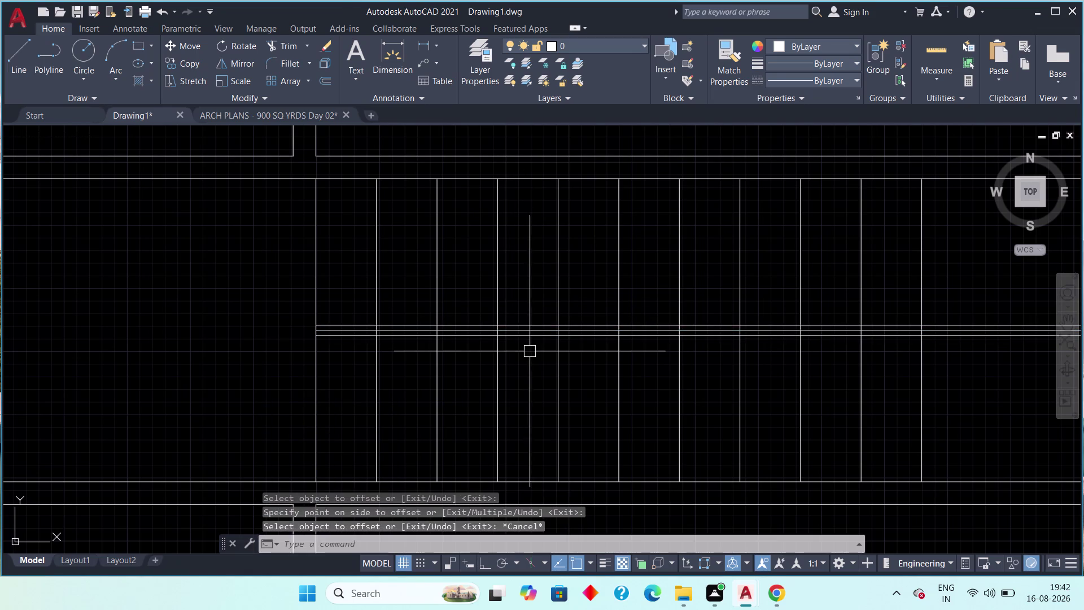
scroll(up, 3)
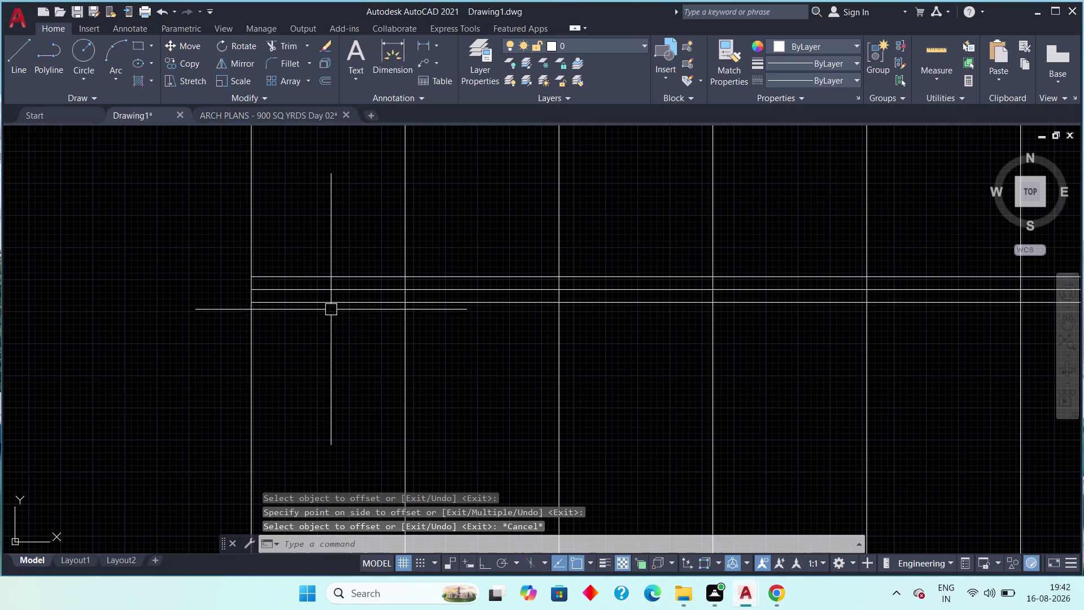
click(336, 289)
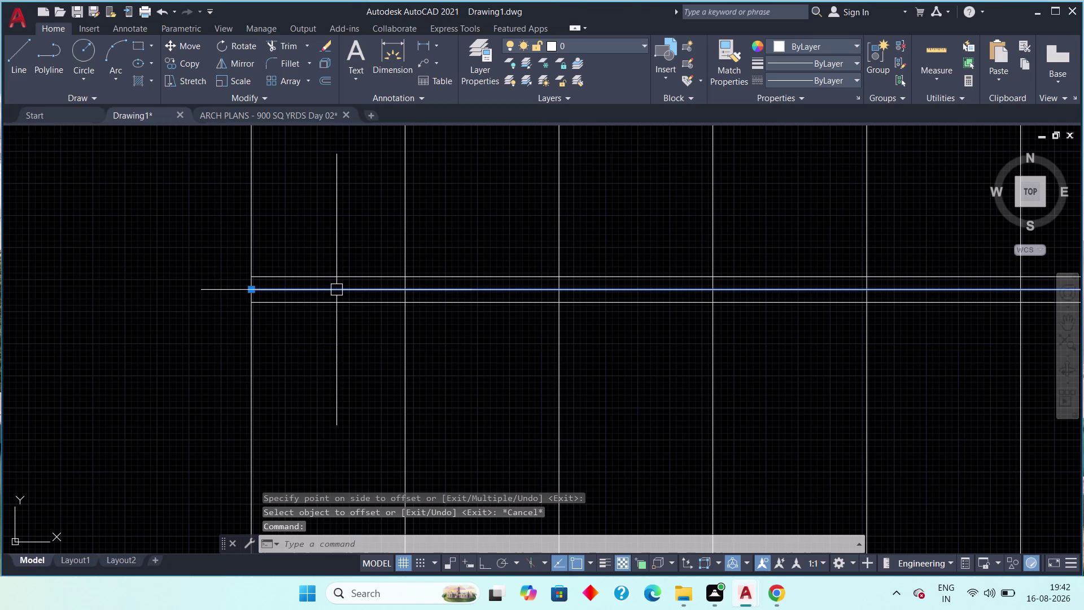
key(Escape)
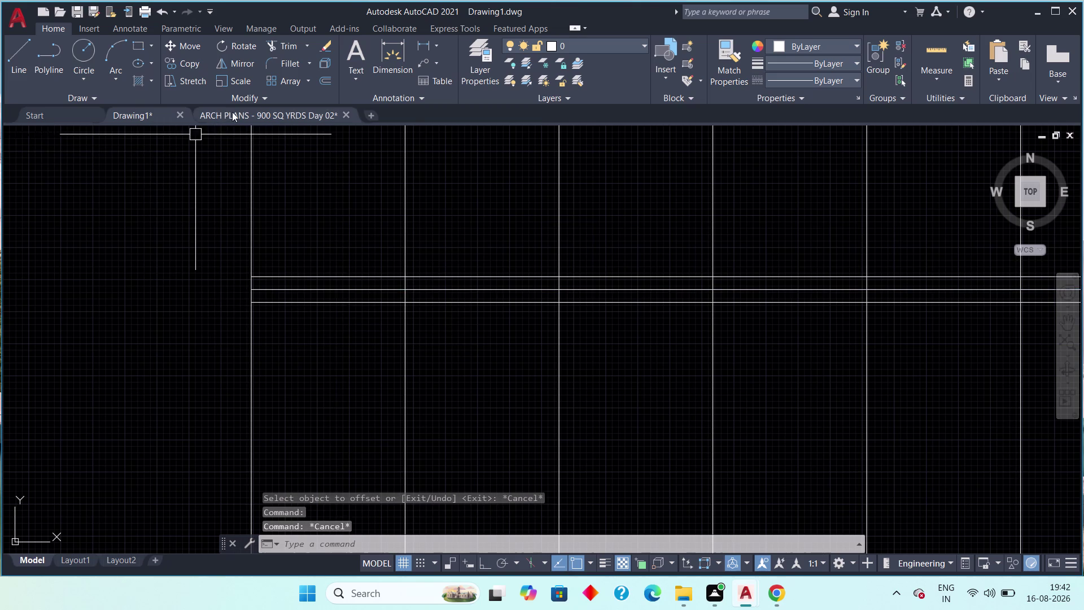
click(233, 110)
scroll(up, 3)
middle_drag(187, 424, 222, 432)
scroll(down, 3)
scroll(down, 3)
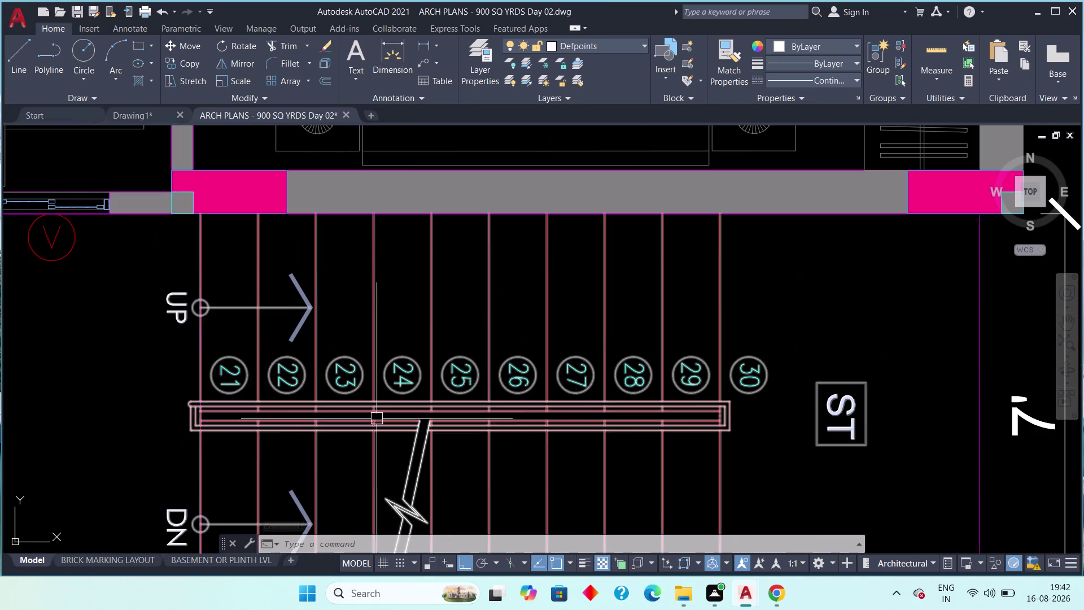
middle_drag(377, 417, 296, 400)
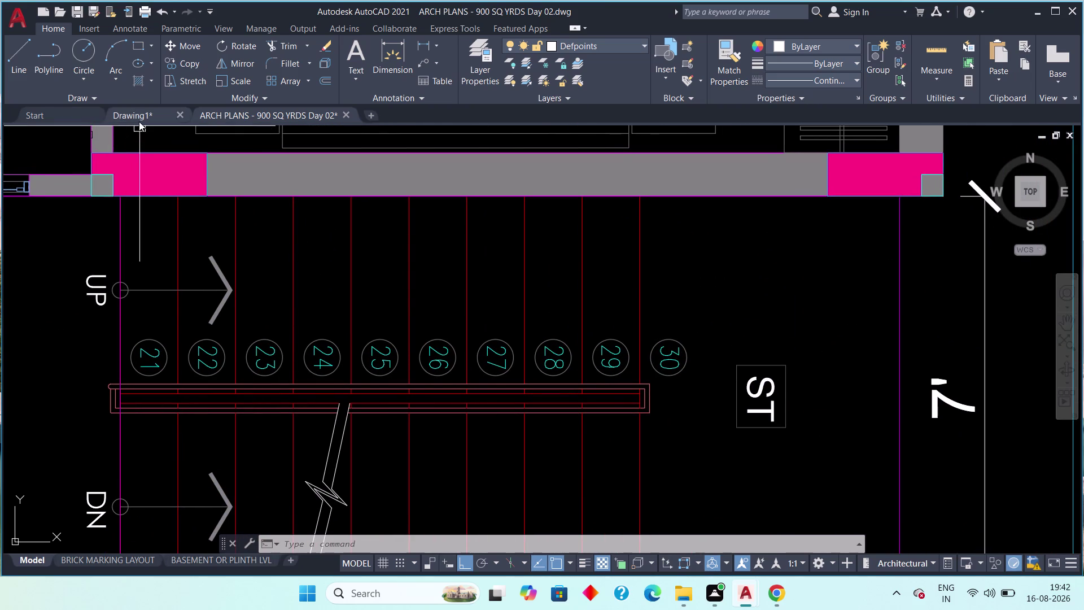
click(136, 113)
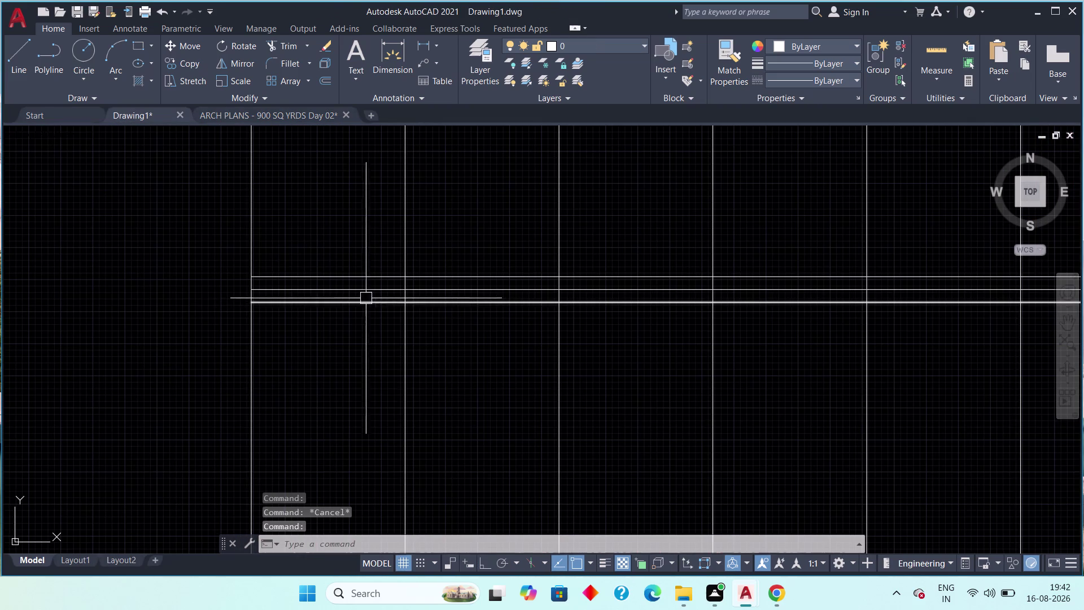
scroll(up, 3)
middle_drag(409, 309, 393, 332)
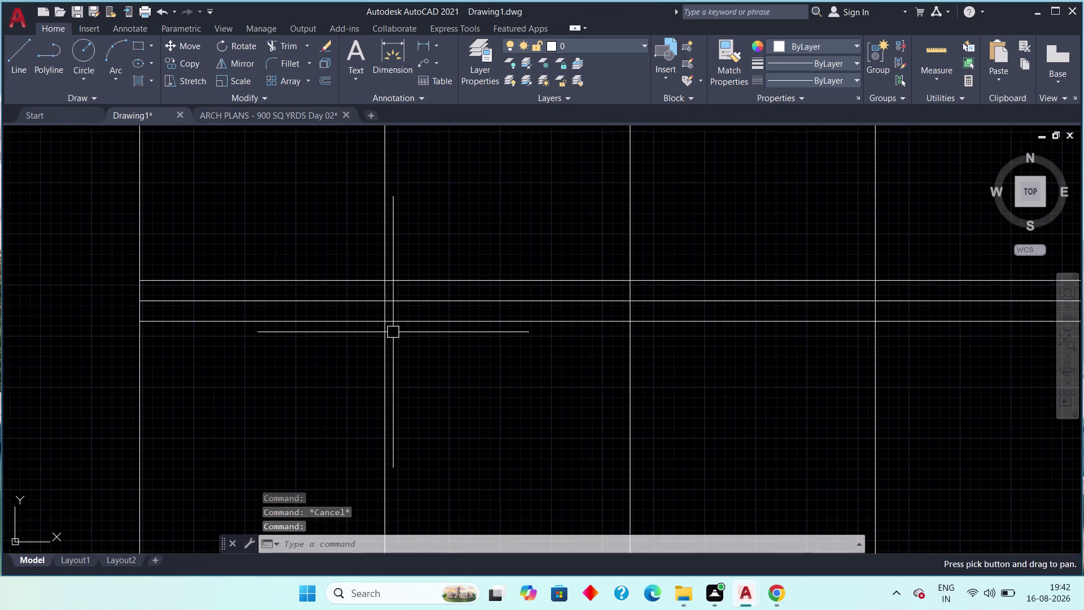
text(t)
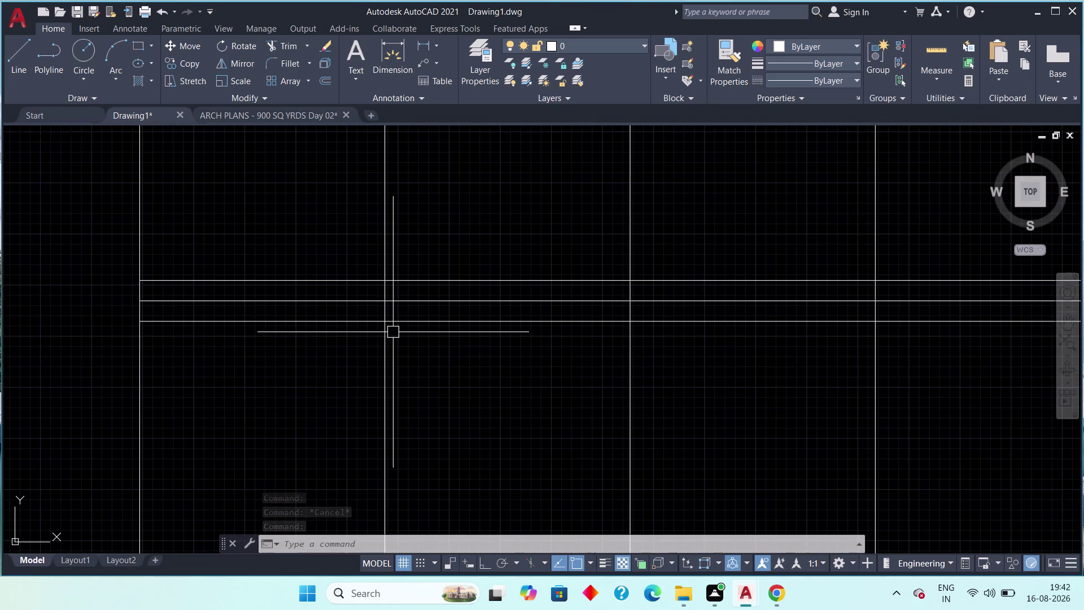
Trim the overlapping wall lines at the first three partition junctions.
text(r)
key(space)
scroll(up, 3)
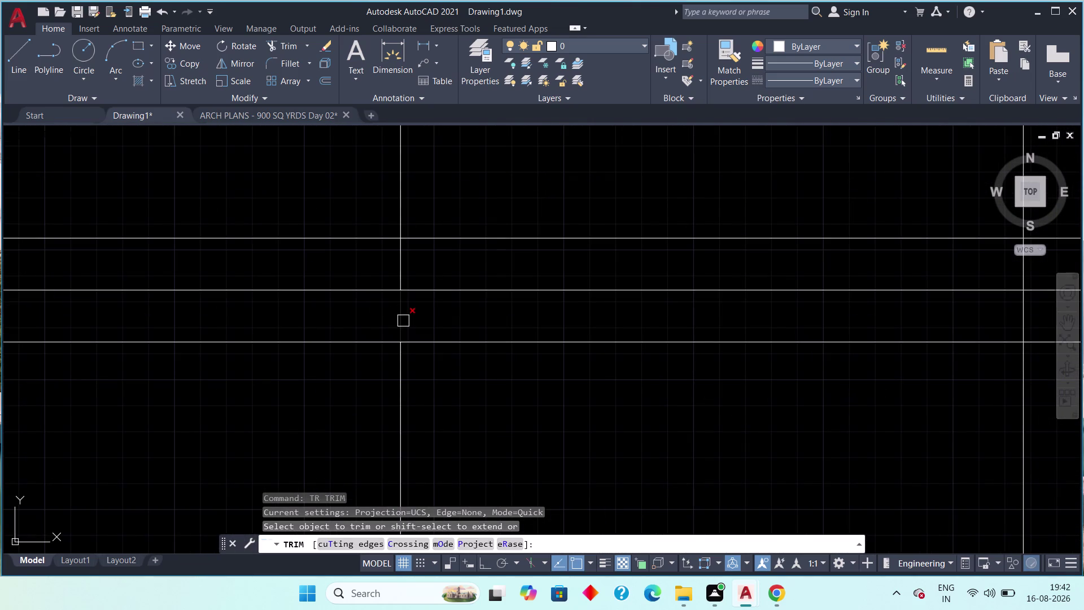
click(403, 321)
click(402, 265)
scroll(down, 3)
middle_drag(493, 303, 377, 305)
scroll(up, 3)
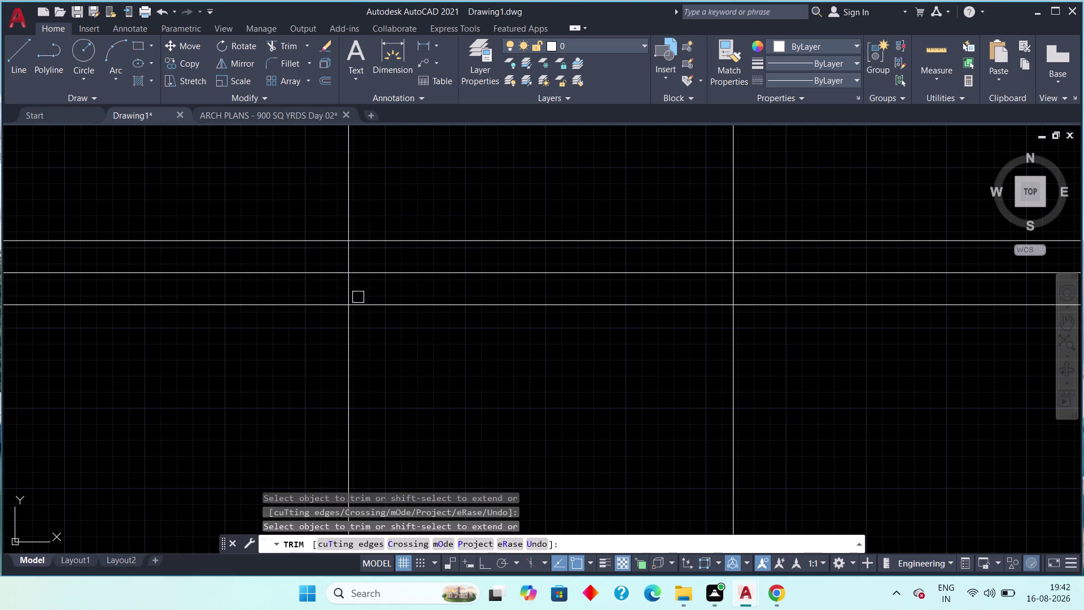
click(349, 294)
click(346, 257)
scroll(down, 3)
middle_drag(441, 311, 355, 295)
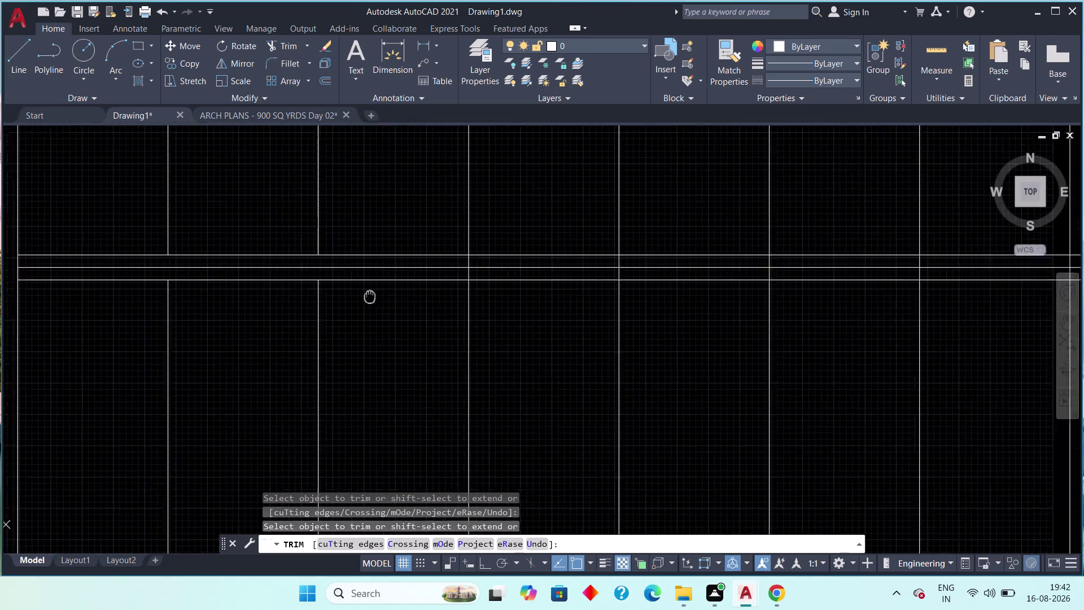
middle_drag(355, 295, 287, 292)
scroll(up, 3)
click(335, 253)
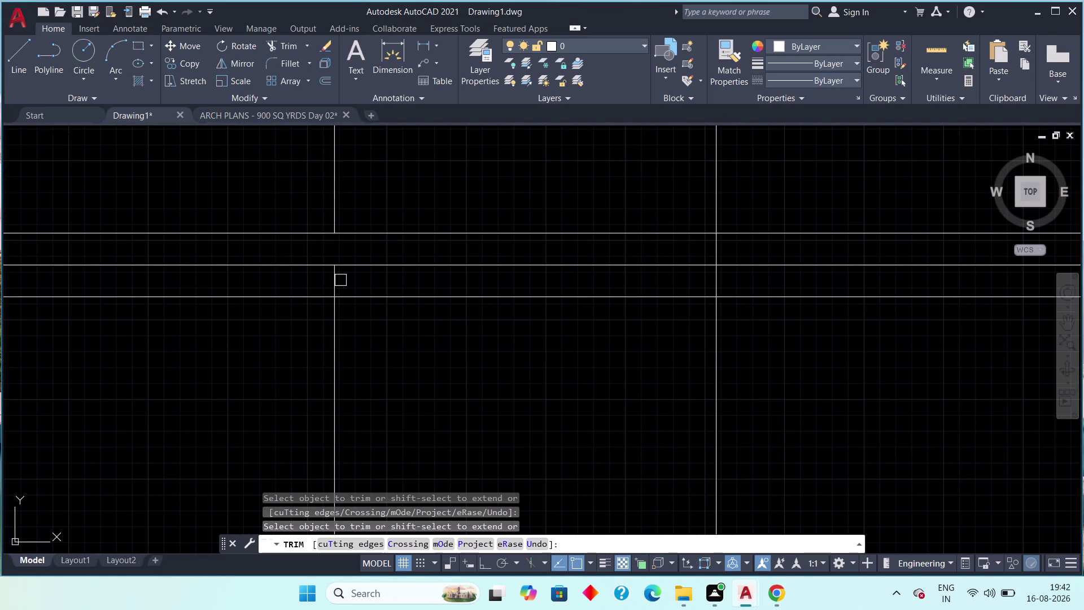
click(339, 280)
click(338, 280)
scroll(down, 3)
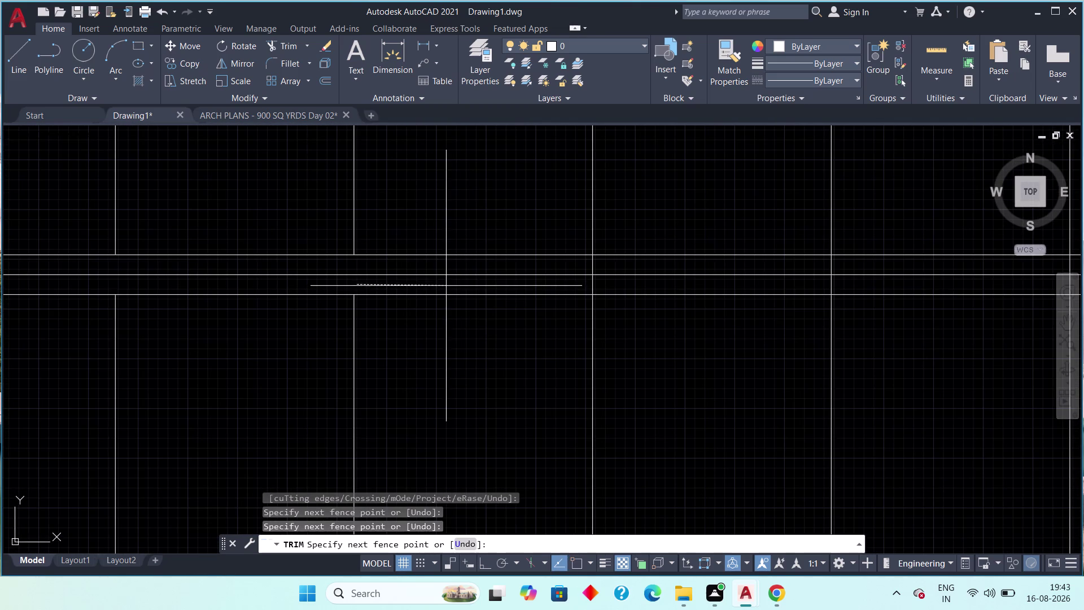
key(Escape)
Restart TRIM and clean up the overlapping lines at the next junctions.
middle_drag(460, 318, 315, 332)
scroll(up, 3)
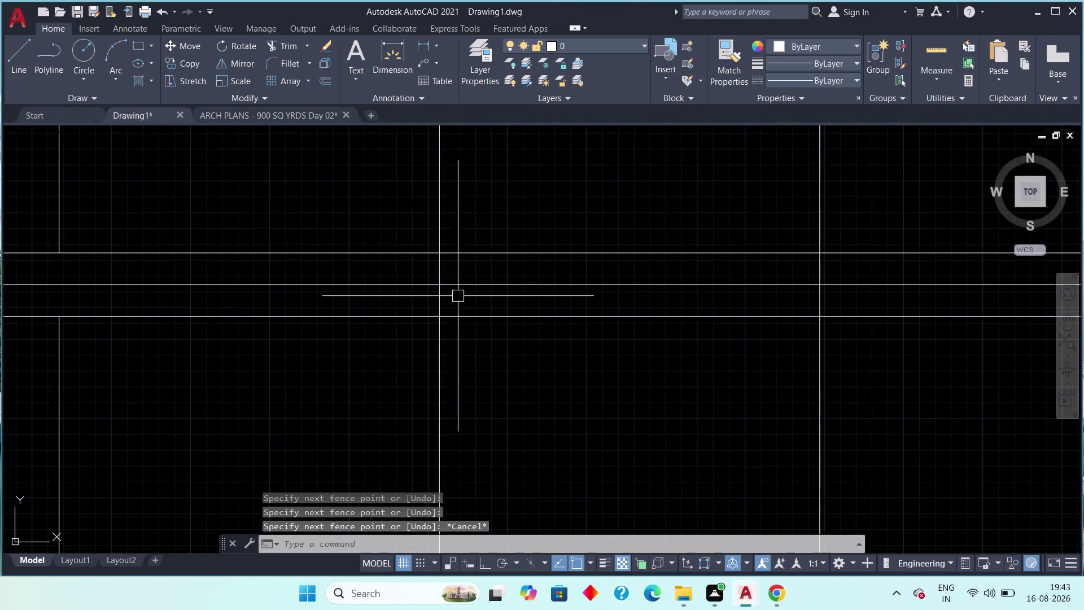
key(space)
click(436, 304)
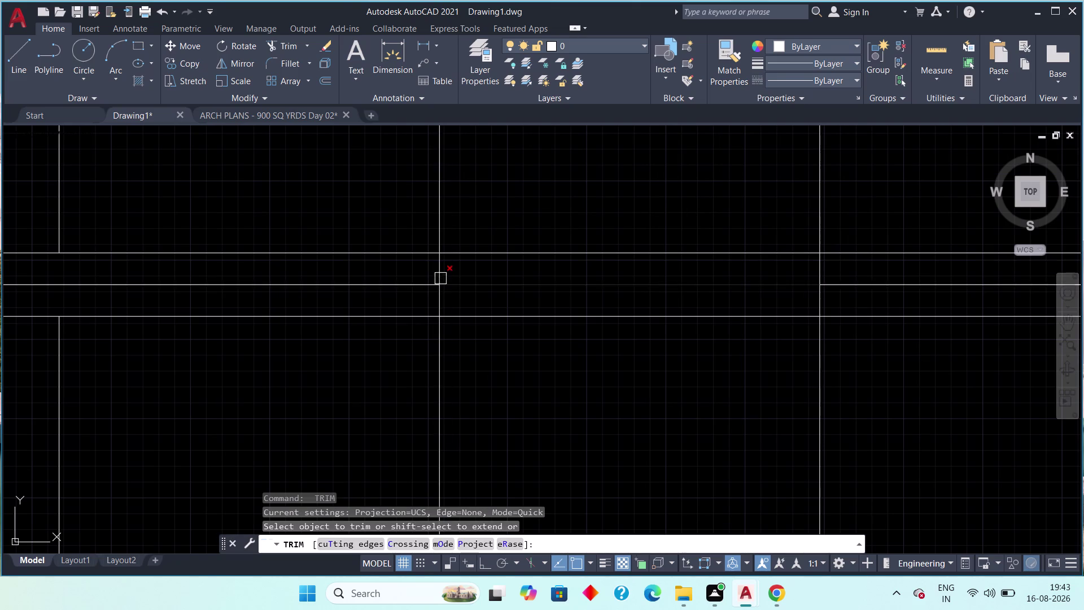
click(438, 274)
click(438, 299)
scroll(down, 3)
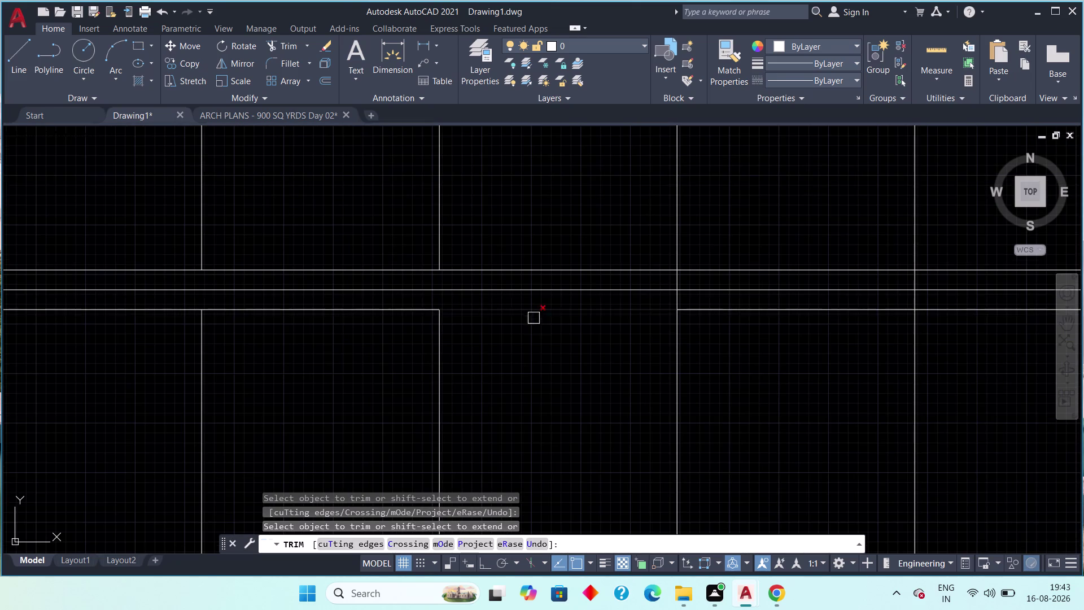
scroll(down, 3)
middle_drag(515, 341, 323, 330)
scroll(up, 3)
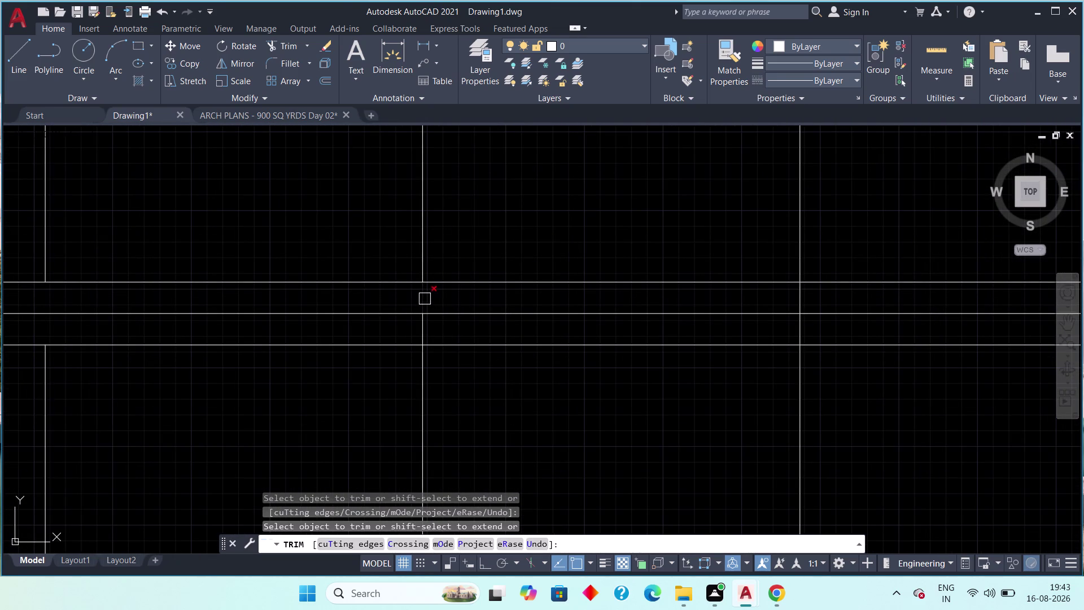
click(424, 298)
click(423, 332)
scroll(down, 3)
middle_drag(459, 352, 412, 345)
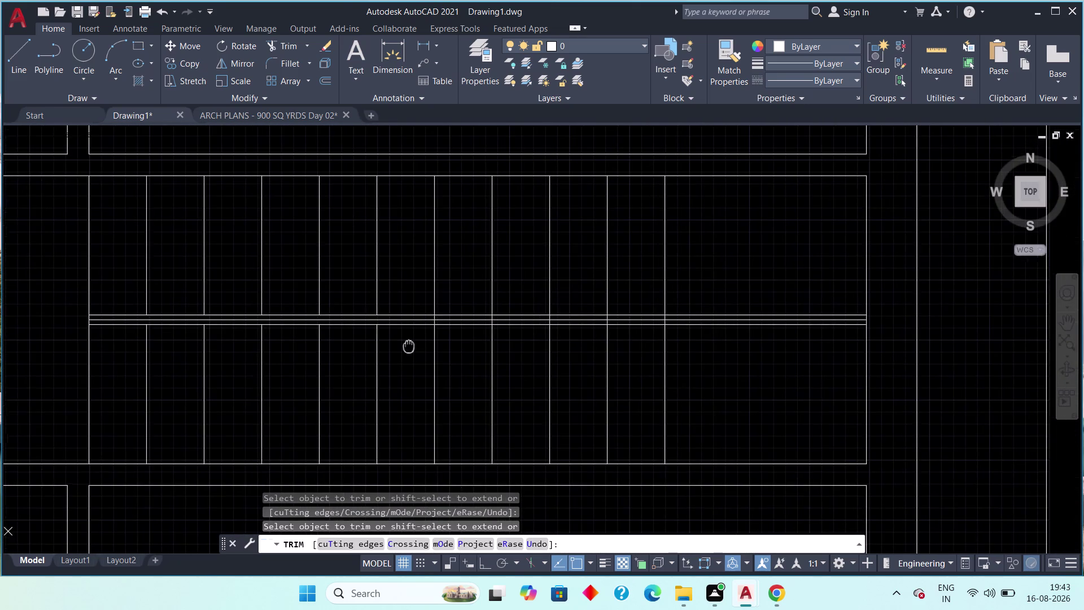
middle_drag(412, 345, 405, 343)
scroll(up, 3)
click(432, 236)
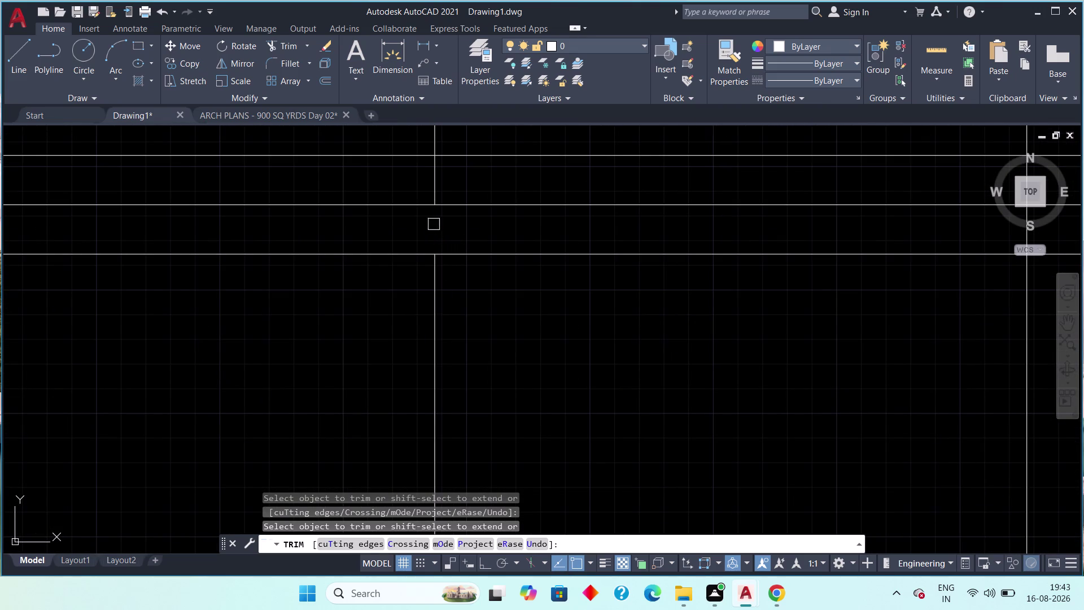
click(436, 177)
scroll(down, 3)
Trim the overlapping lines at the remaining corridor junctions and exit TRIM.
middle_drag(588, 274, 432, 285)
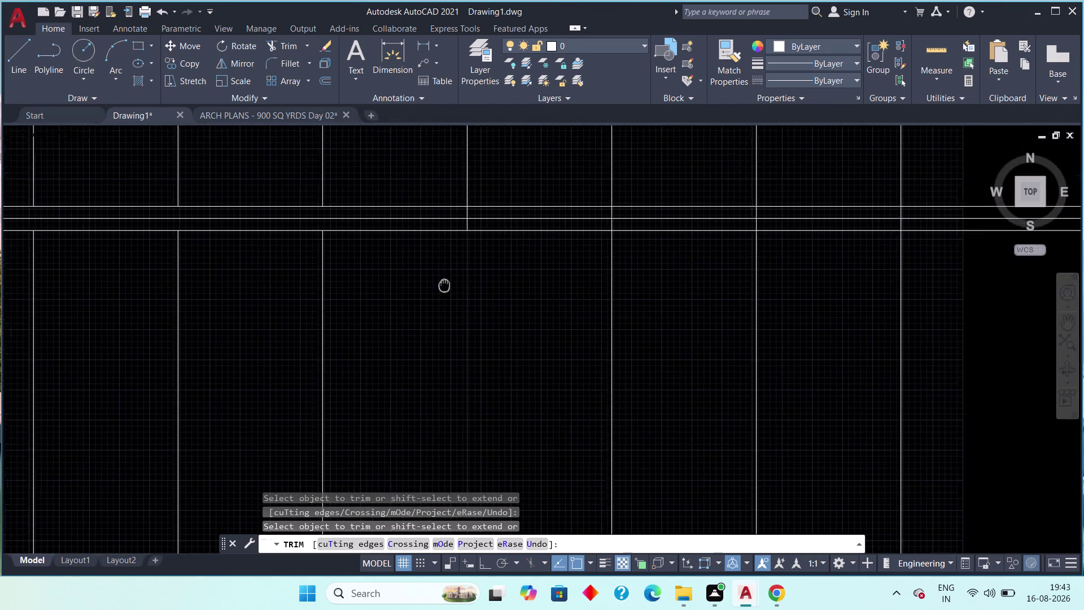
middle_drag(432, 285, 426, 281)
scroll(up, 3)
click(405, 233)
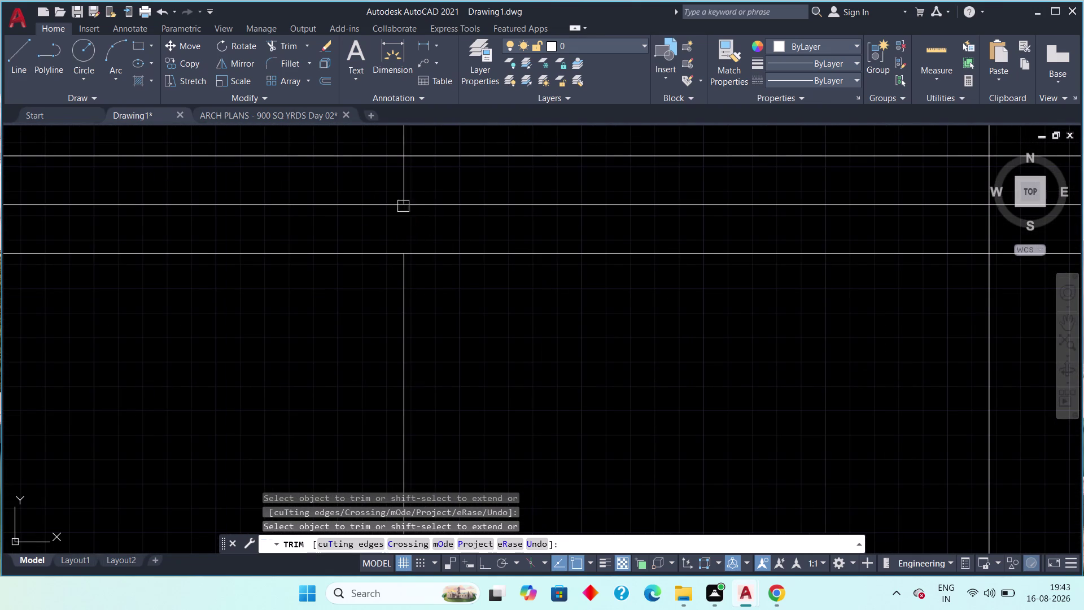
click(407, 186)
scroll(down, 3)
middle_drag(478, 234, 365, 238)
scroll(up, 3)
click(435, 185)
click(440, 219)
scroll(down, 3)
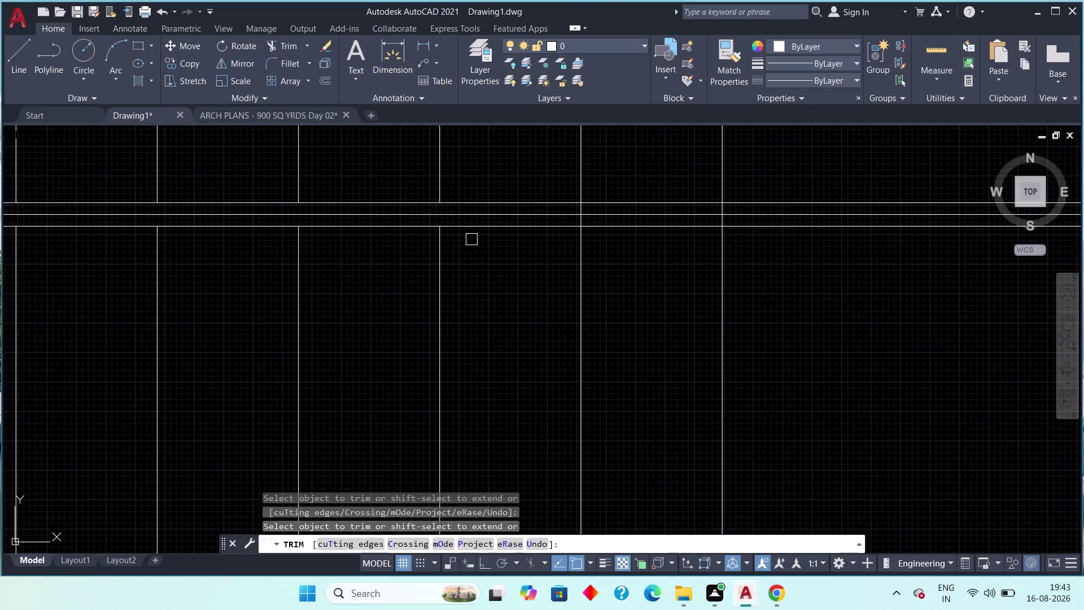
middle_drag(478, 256, 390, 257)
scroll(up, 3)
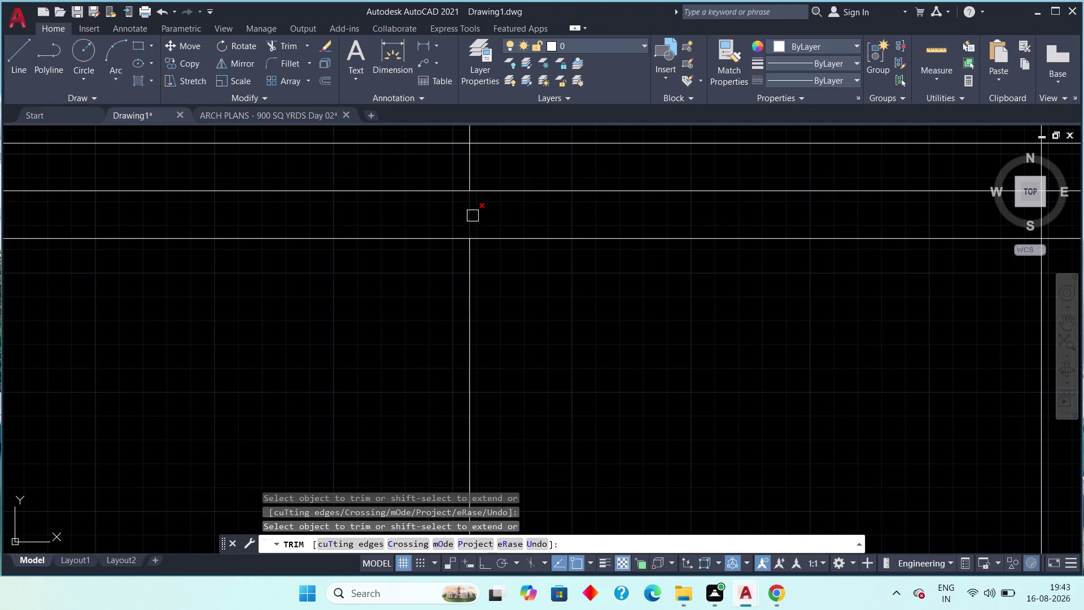
click(473, 215)
click(467, 170)
scroll(down, 3)
middle_drag(549, 226, 367, 249)
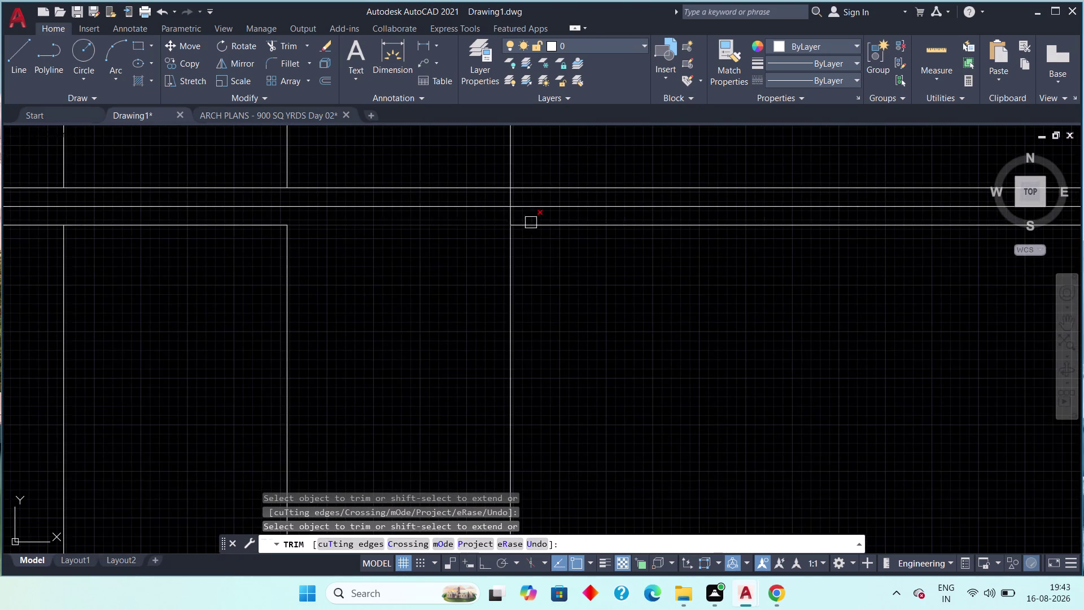
scroll(down, 3)
middle_drag(591, 262, 470, 321)
scroll(down, 3)
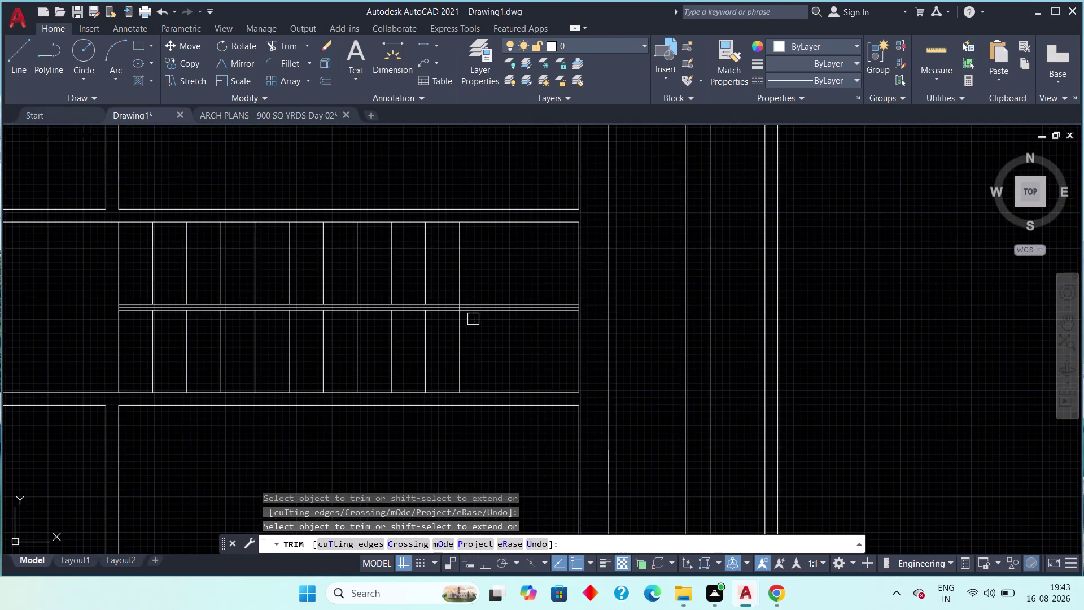
middle_drag(486, 333, 539, 334)
key(Escape)
key(Escape)
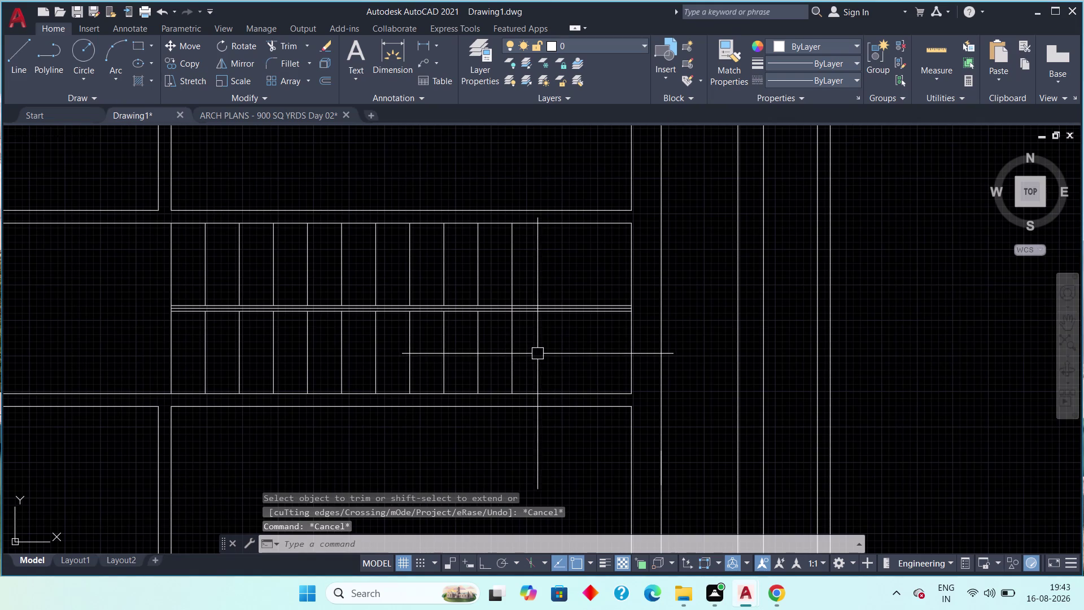
Compare the staircase in the ARCH PLANS reference drawing, then return to Drawing1.
click(247, 111)
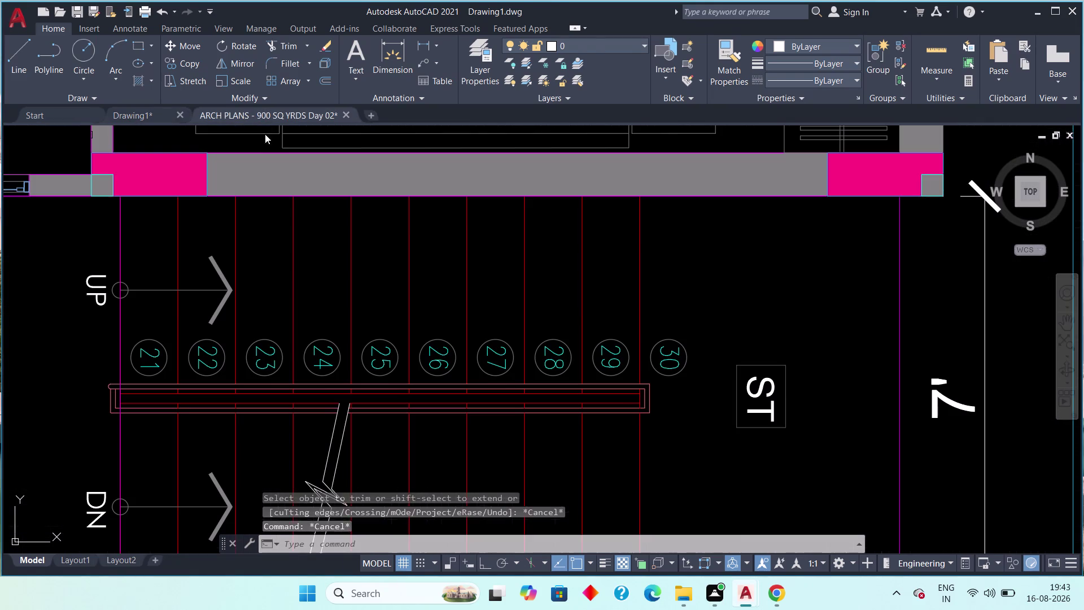
scroll(down, 3)
middle_drag(372, 290, 376, 262)
scroll(up, 3)
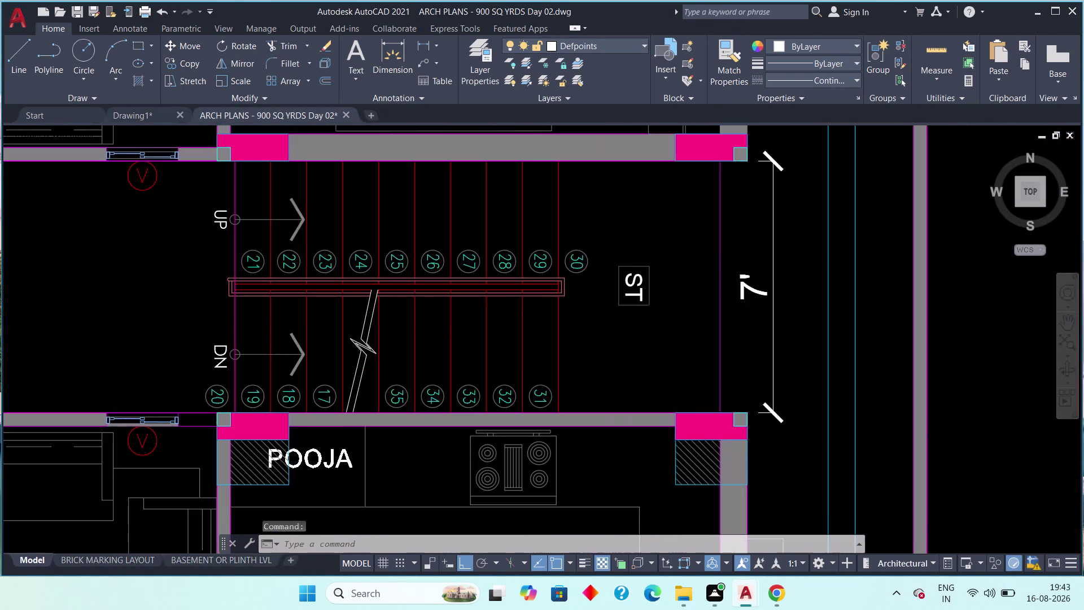
click(138, 111)
middle_drag(648, 335, 730, 354)
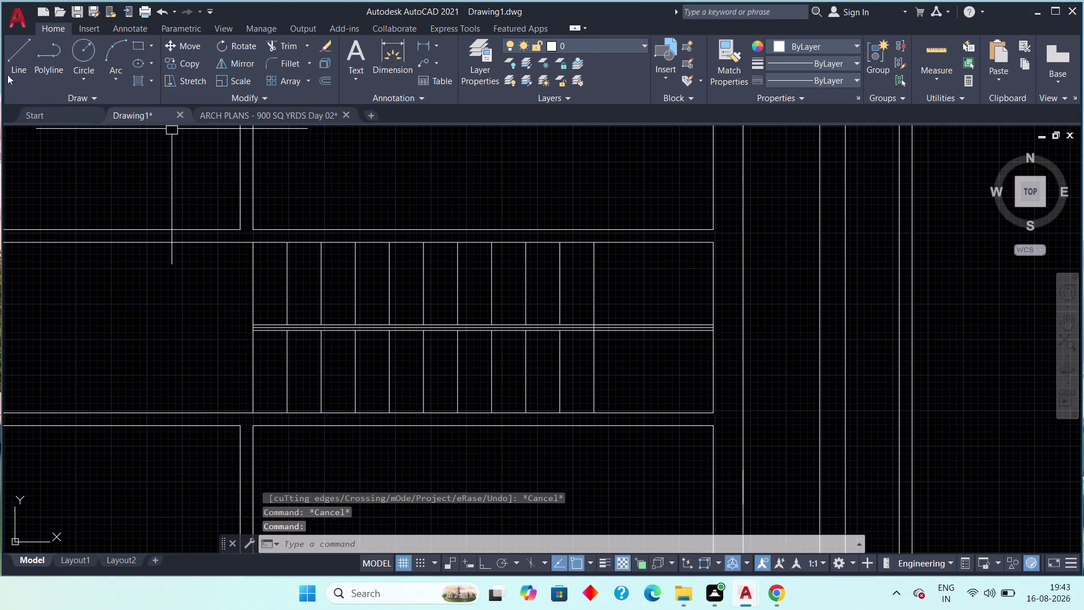
Trim a leftover wall line segment at the corridor wall.
click(15, 53)
scroll(up, 3)
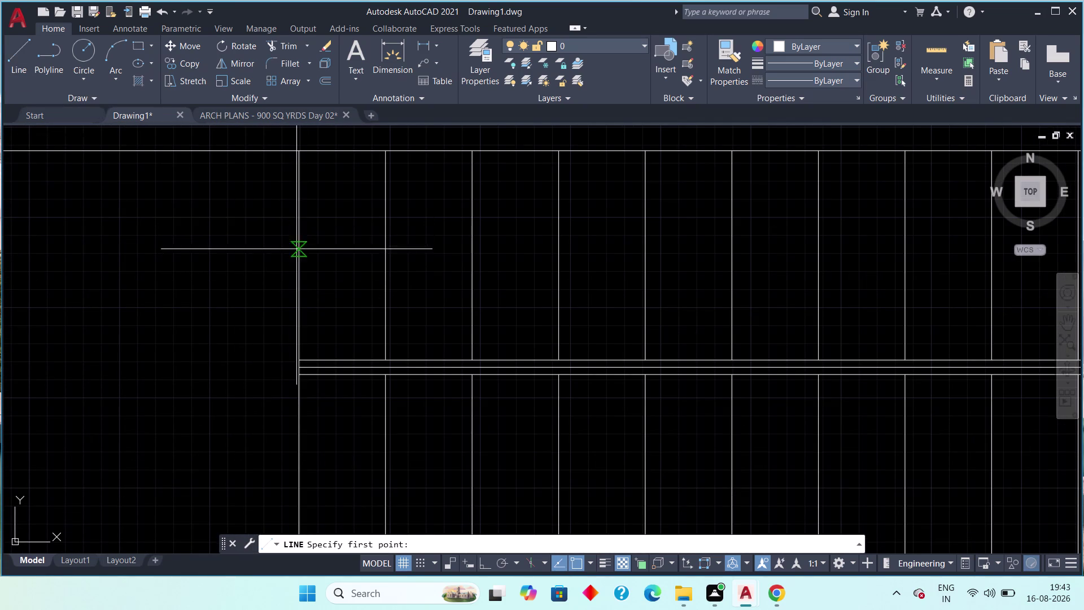
scroll(down, 3)
middle_drag(357, 309, 332, 322)
key(Escape)
scroll(up, 3)
text(t)
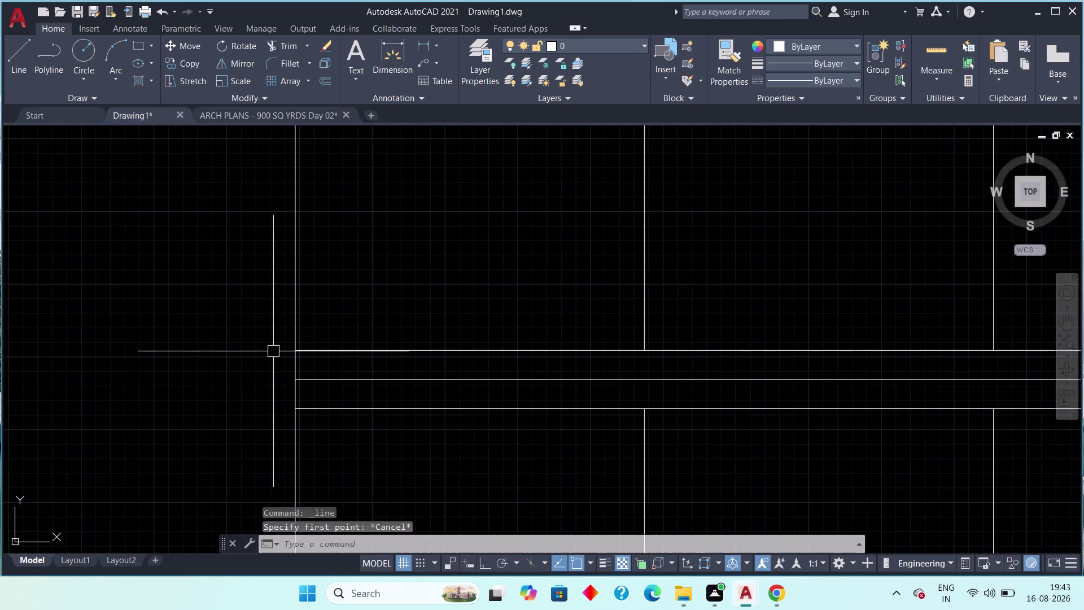
text(r)
key(space)
scroll(up, 3)
click(290, 370)
scroll(down, 3)
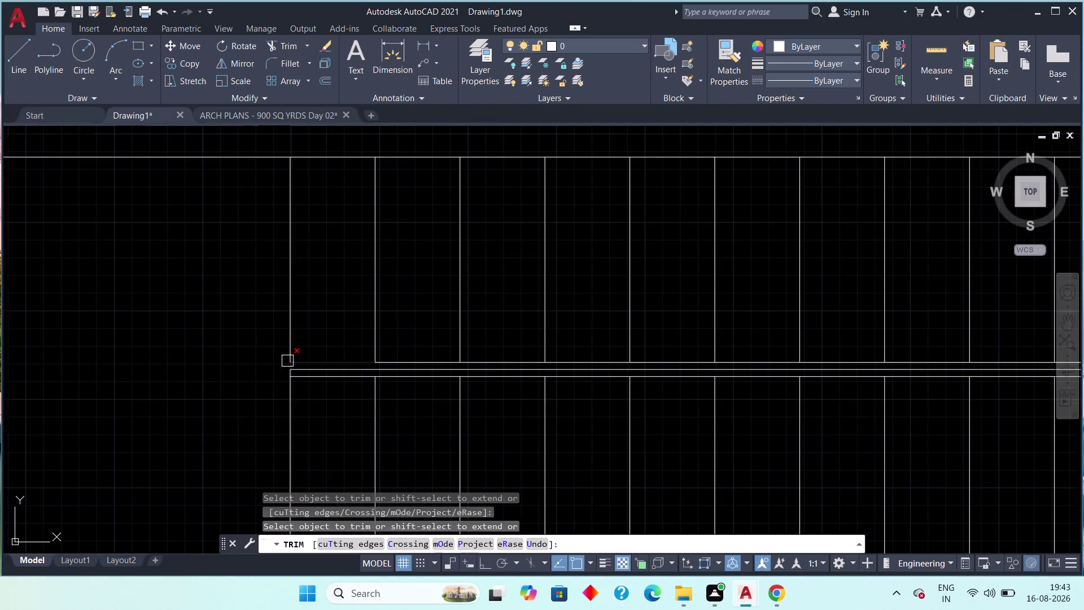
middle_drag(321, 300, 316, 347)
key(Escape)
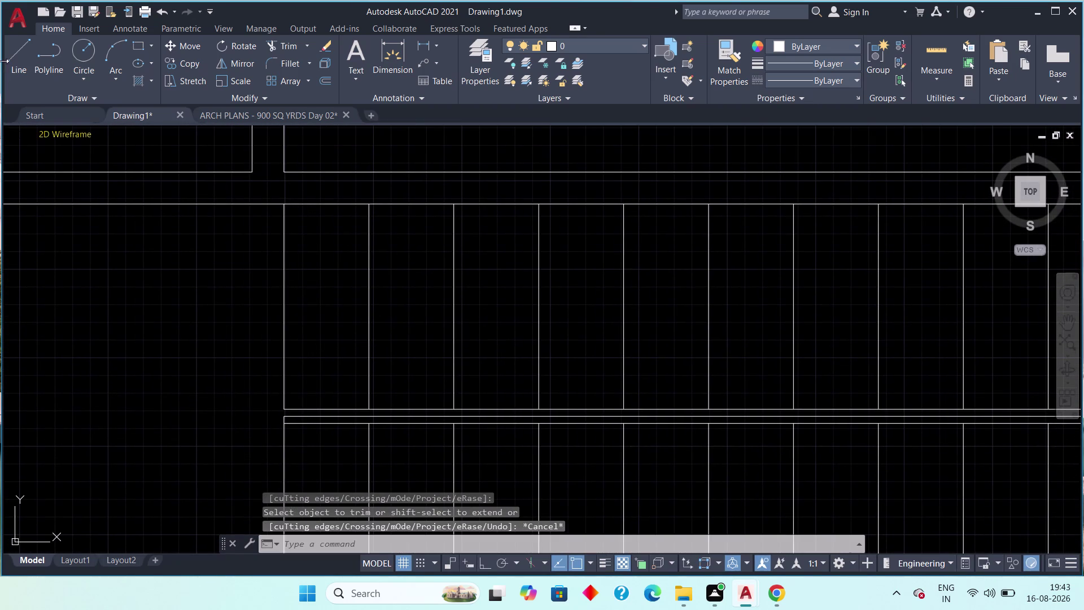
Draw the top line across the stairs and grip-stretch it shorter.
click(11, 57)
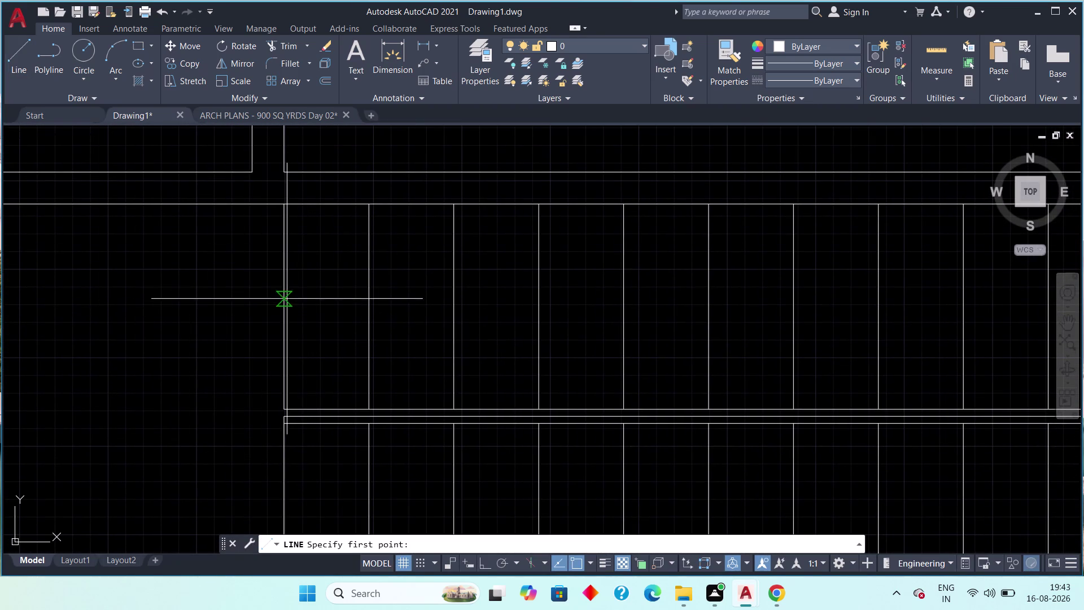
click(287, 306)
middle_drag(596, 309, 202, 316)
scroll(down, 3)
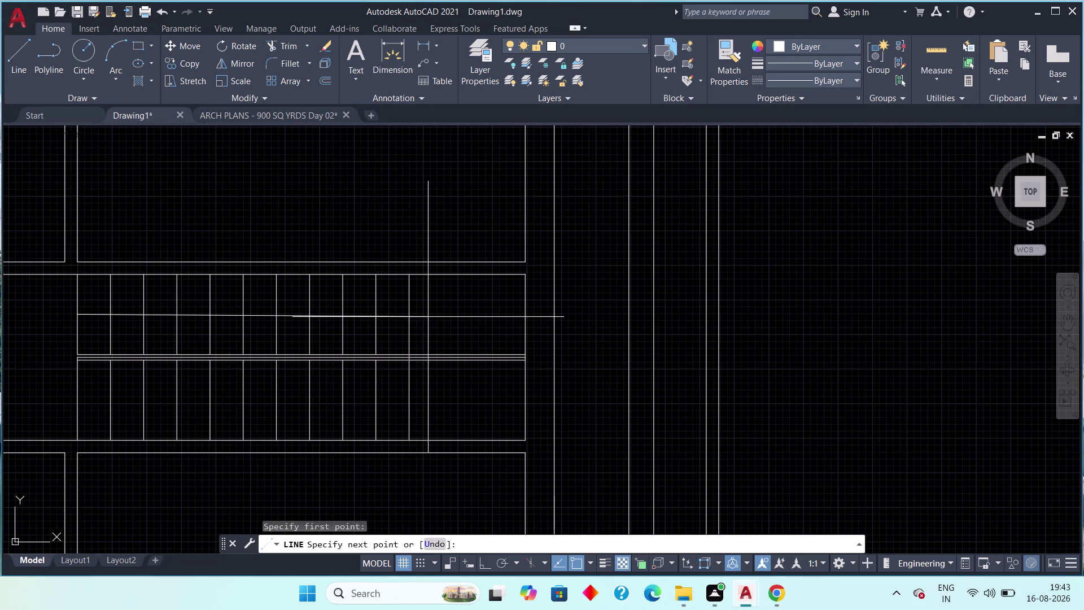
click(479, 316)
key(Escape)
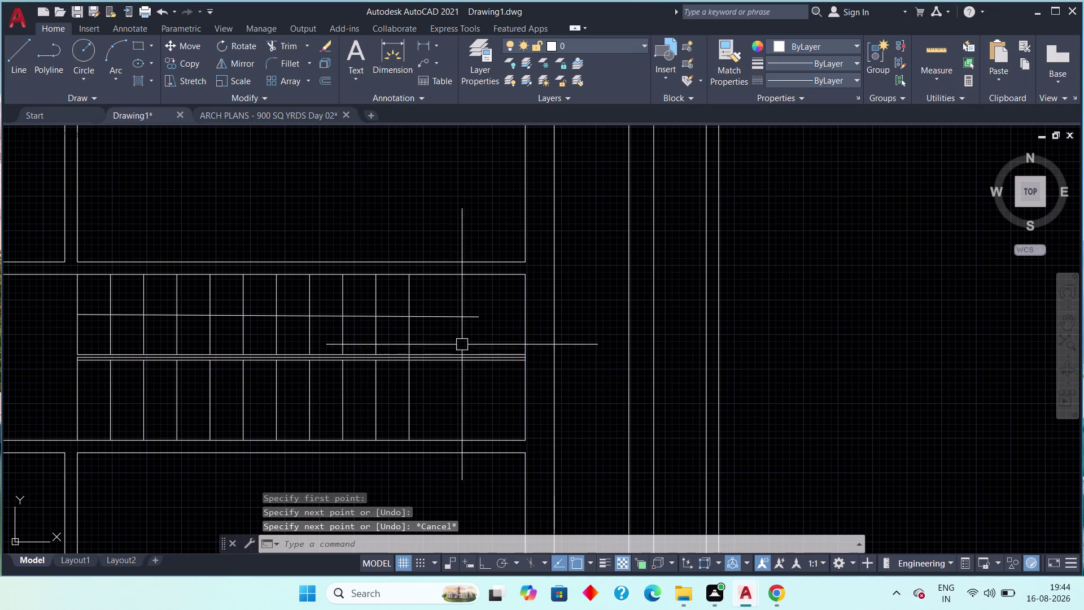
click(459, 318)
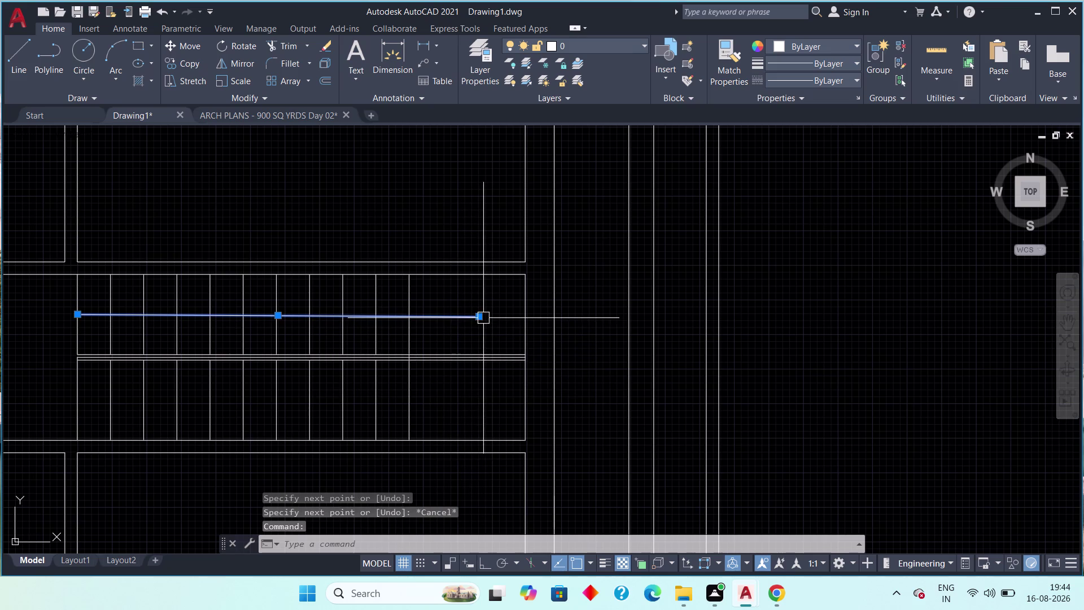
click(478, 317)
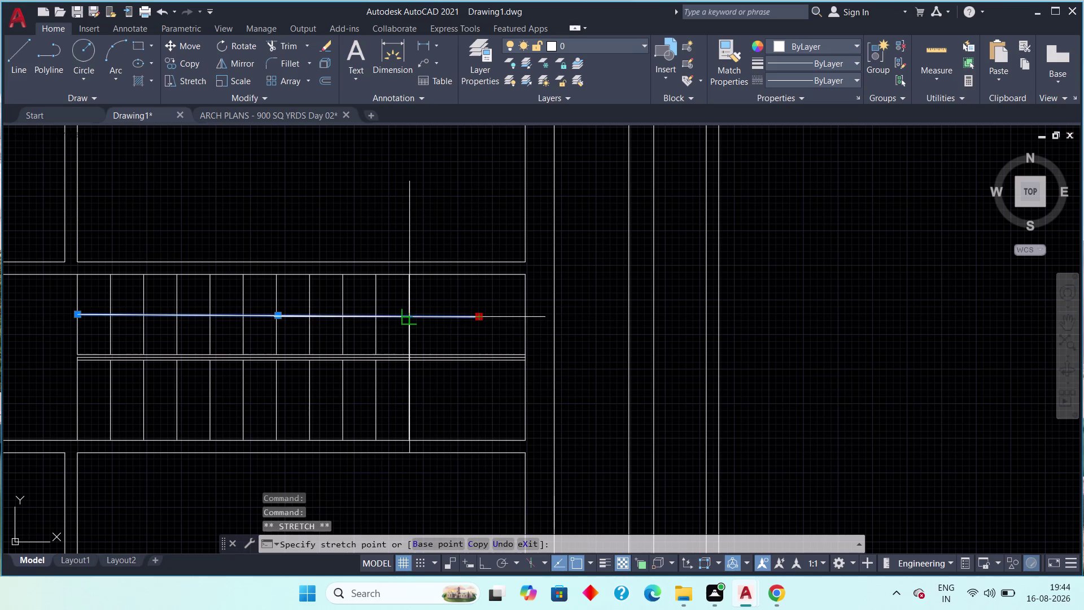
click(411, 319)
key(Escape)
Draw a 21-inch vertical end line down from the shortened line's end.
scroll(up, 3)
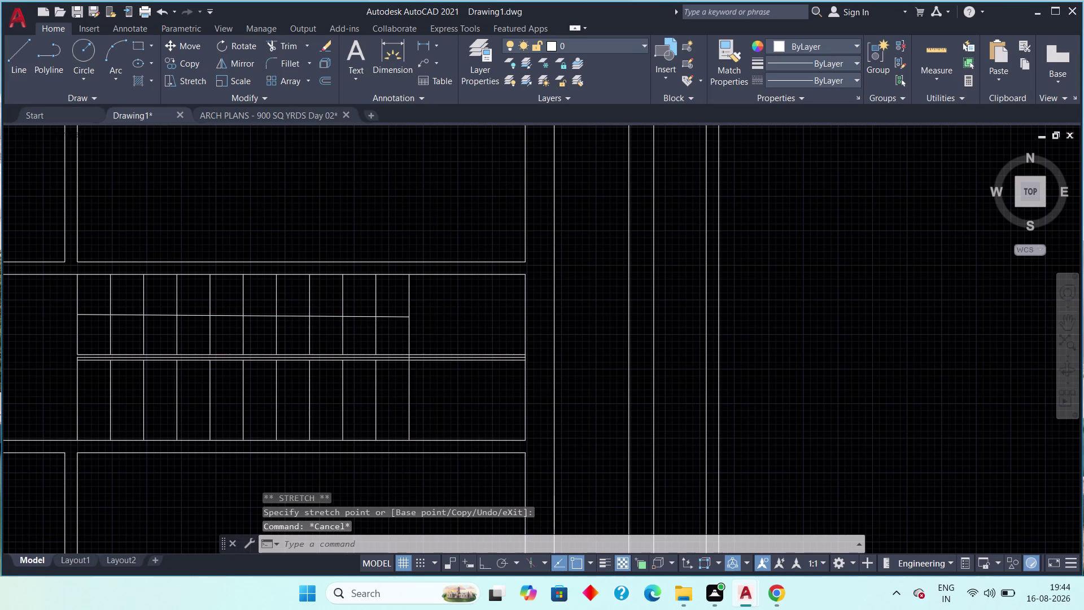
text(l)
key(space)
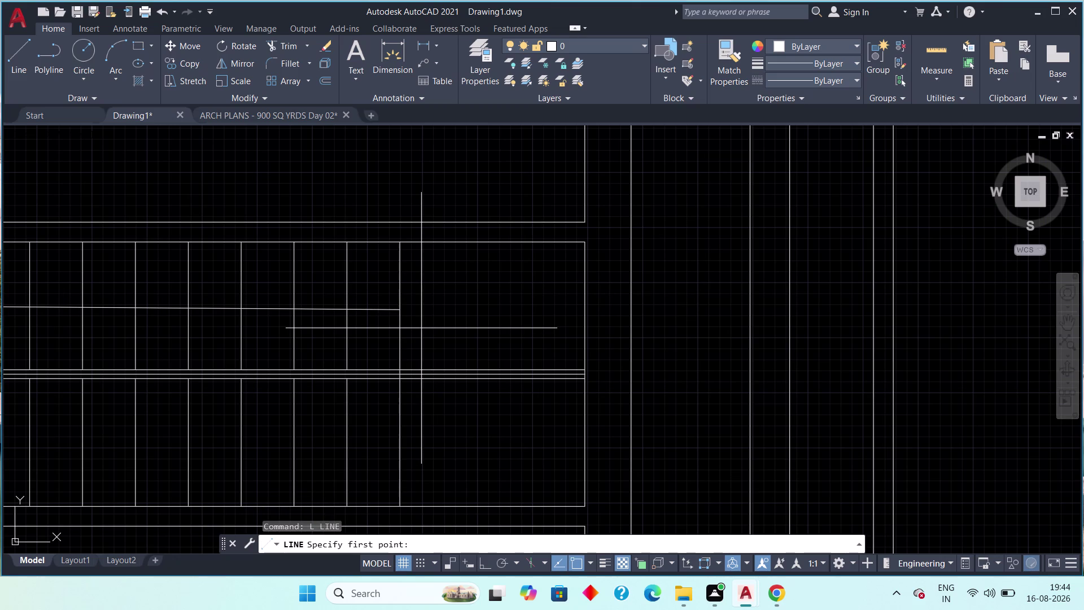
scroll(up, 3)
click(400, 303)
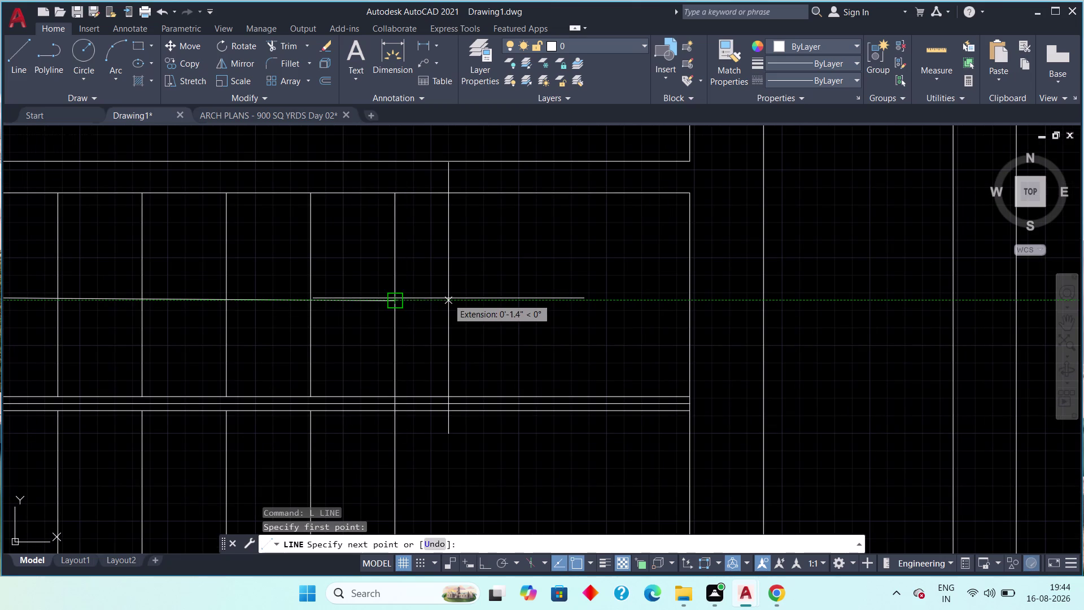
text(21)
text(")
key(space)
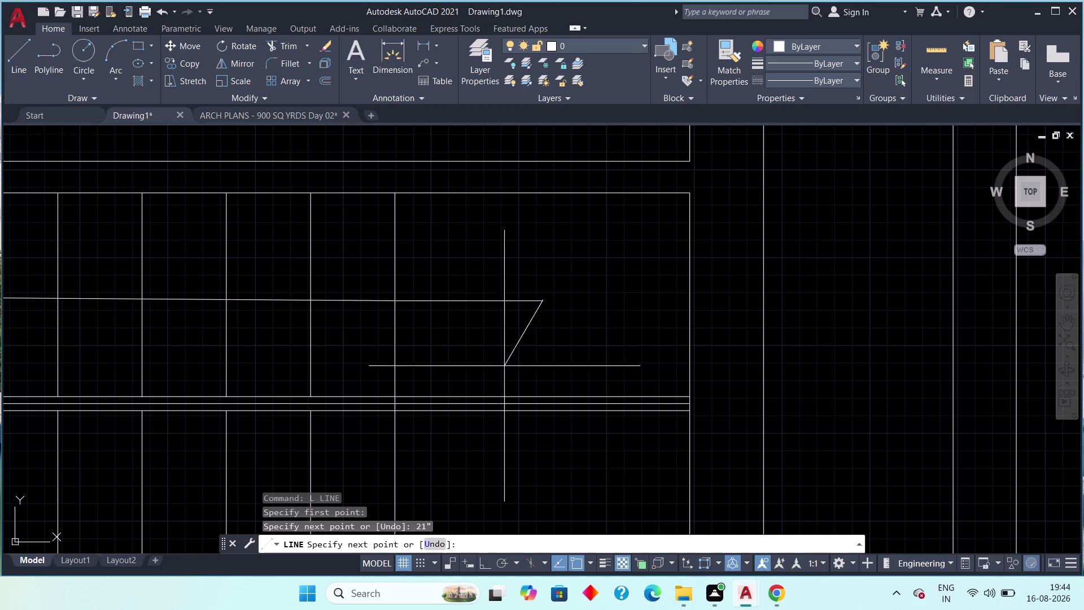
scroll(down, 3)
middle_drag(541, 429, 529, 343)
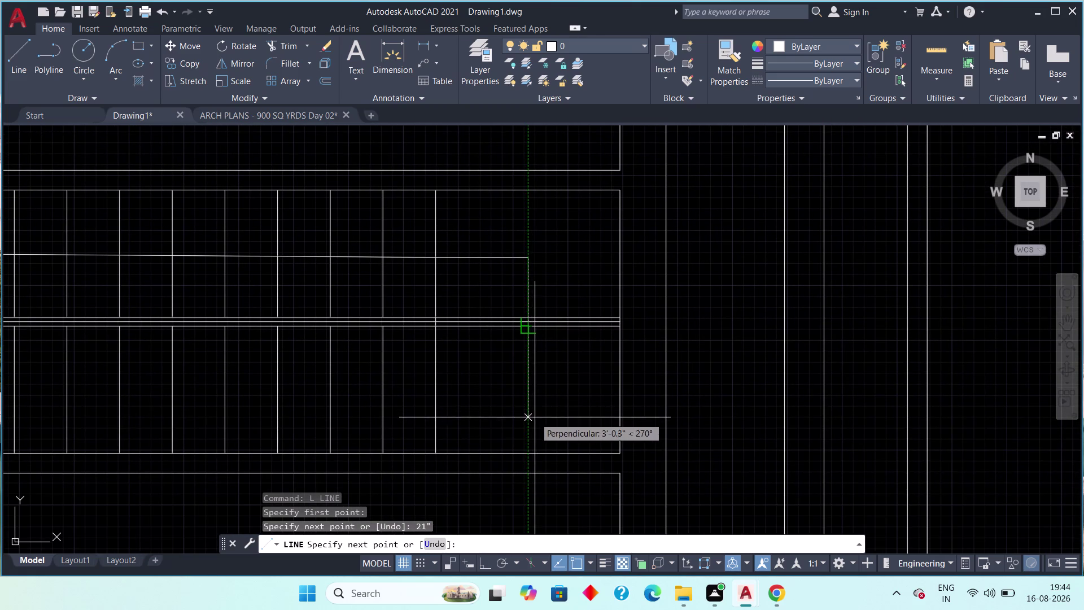
click(529, 429)
key(Escape)
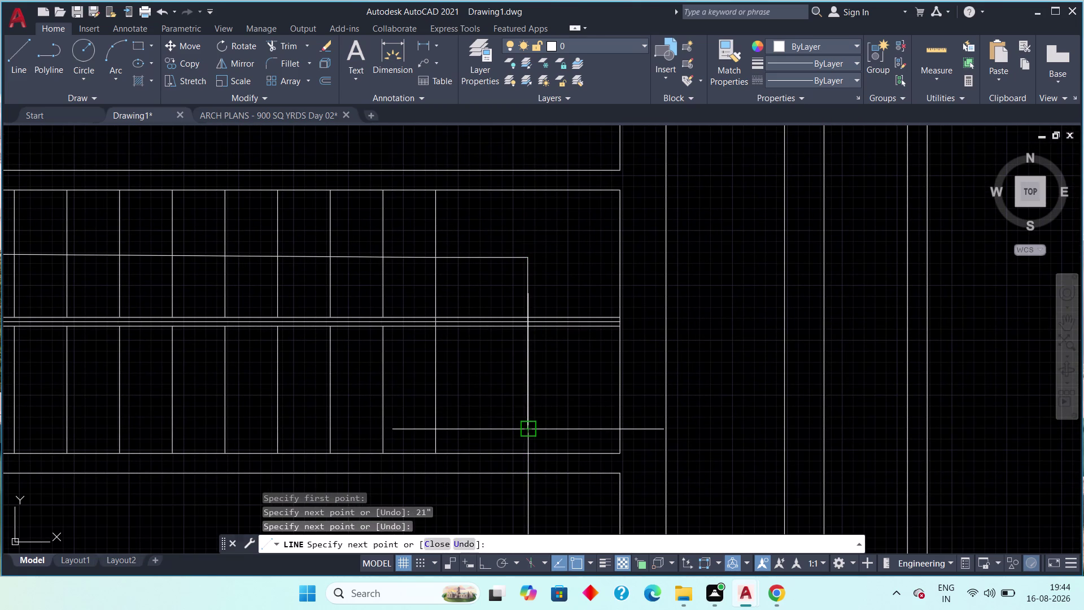
key(Escape)
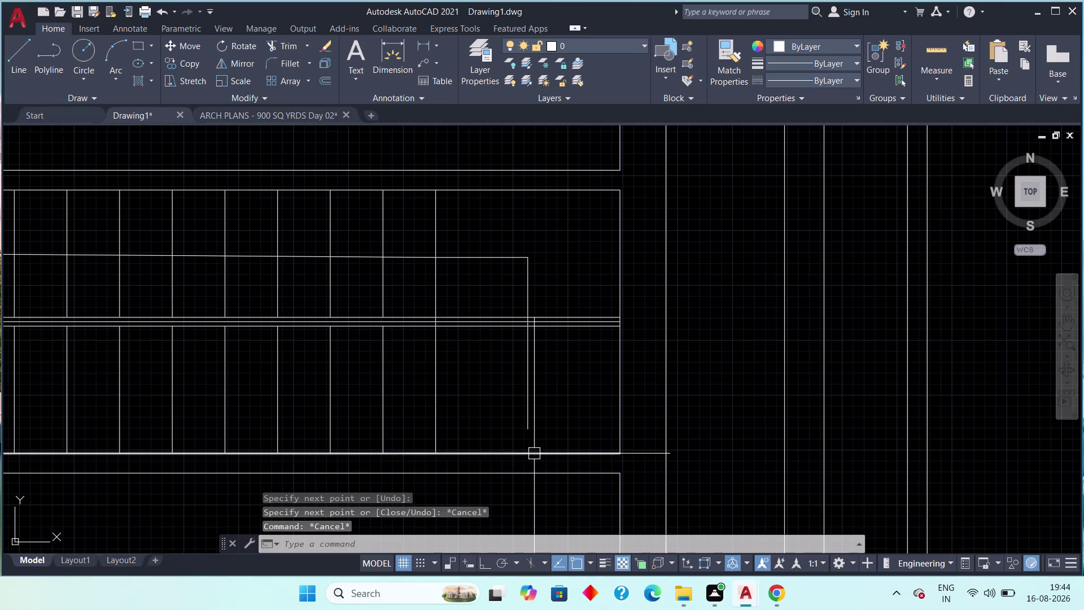
scroll(up, 3)
middle_drag(515, 368, 452, 385)
scroll(up, 3)
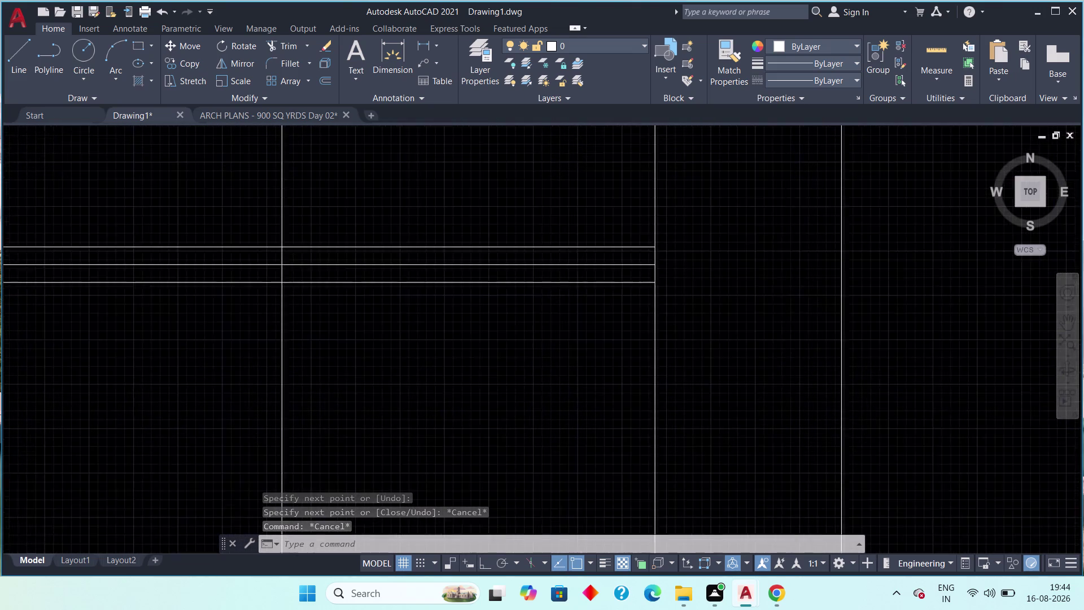
scroll(up, 3)
middle_drag(656, 300, 658, 320)
Trim a protruding line end near the stairs.
text(tr)
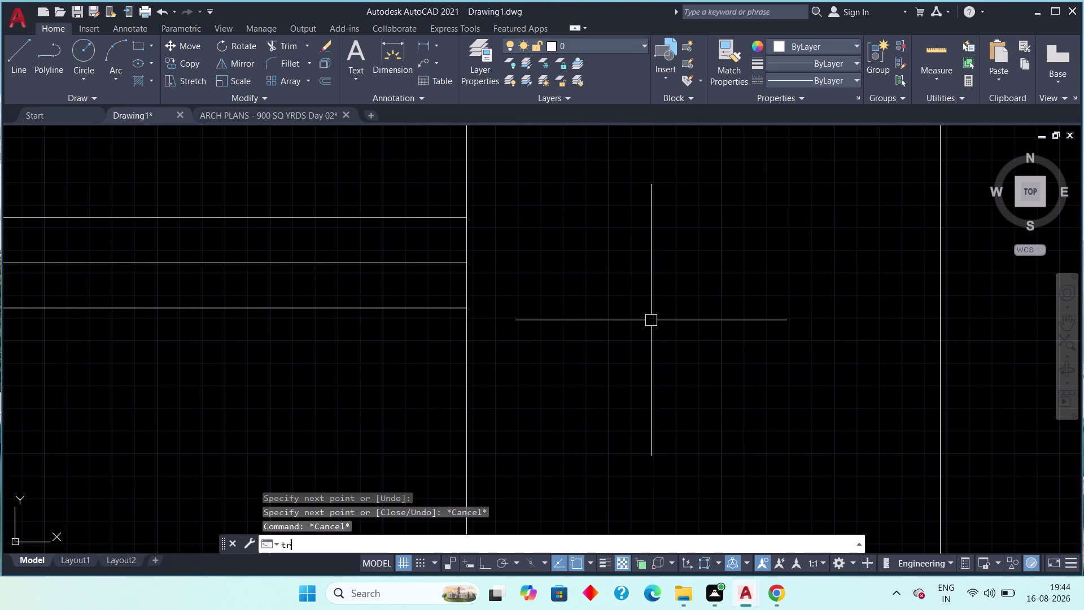
key(space)
click(472, 287)
scroll(down, 3)
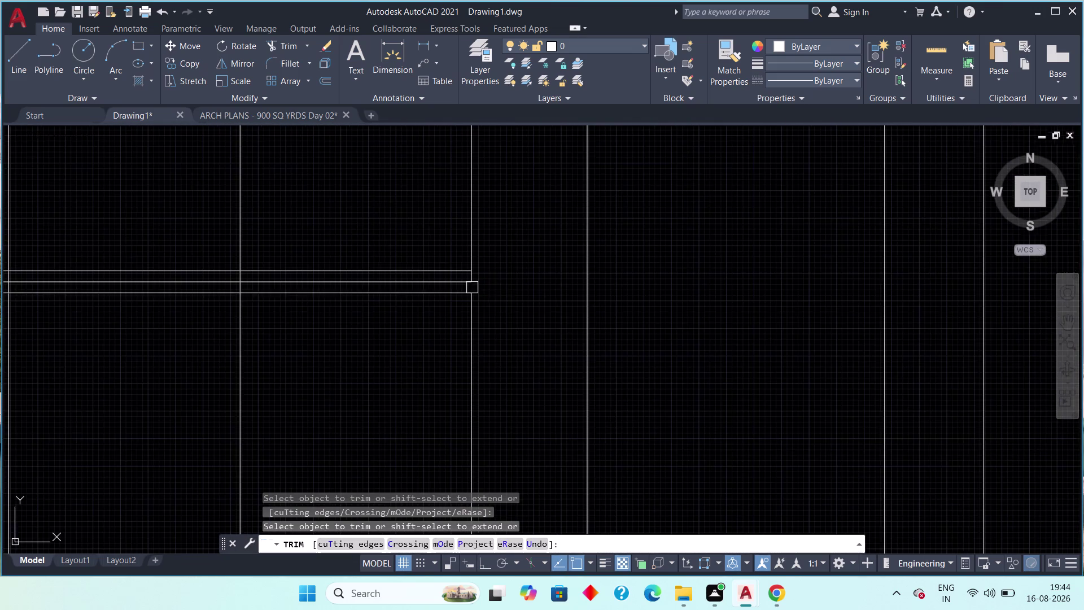
middle_drag(503, 304, 533, 257)
scroll(down, 3)
key(Escape)
key(Escape)
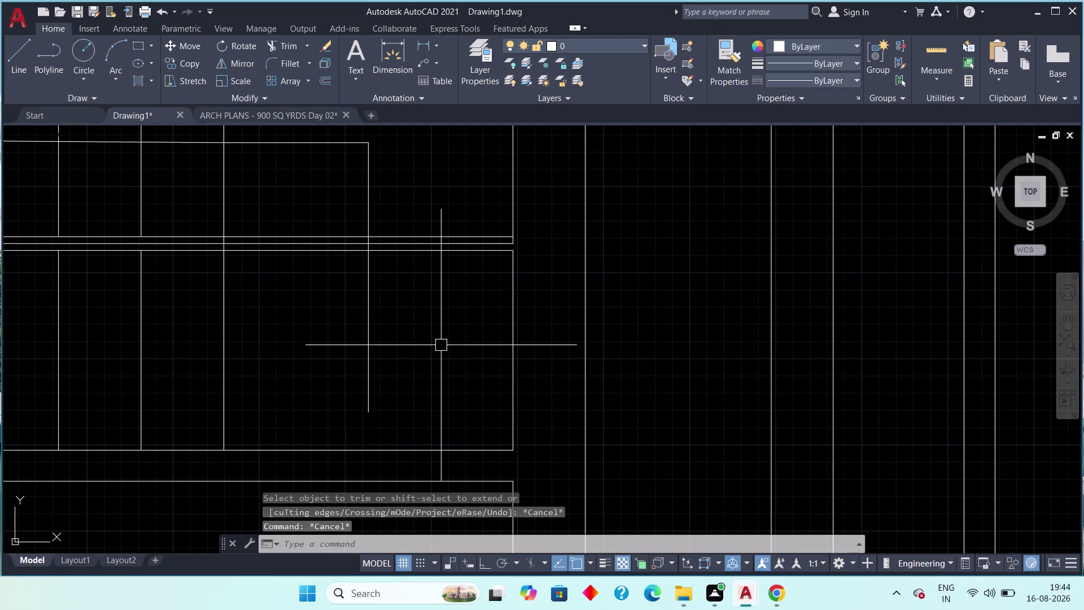
Draw the lower horizontal return line across the treads with Ortho on.
click(12, 64)
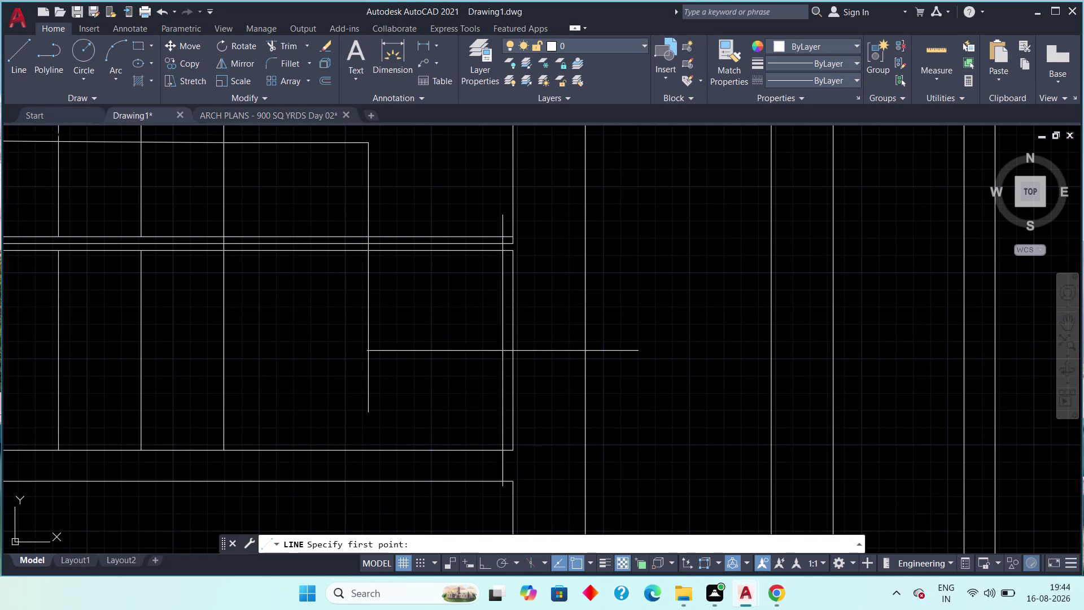
click(515, 355)
middle_drag(373, 356, 603, 362)
scroll(down, 3)
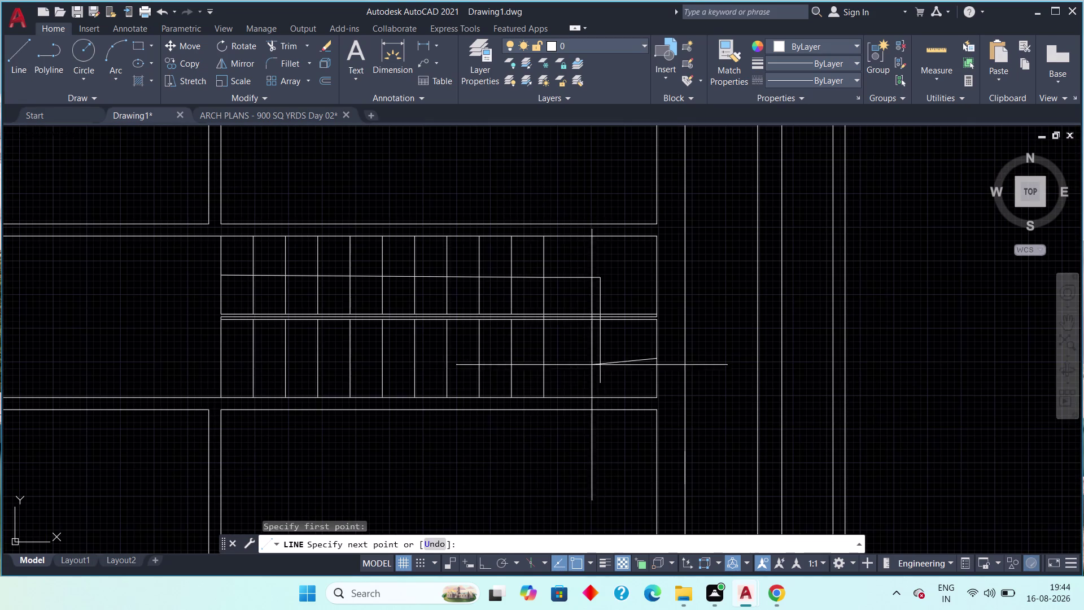
key(F8)
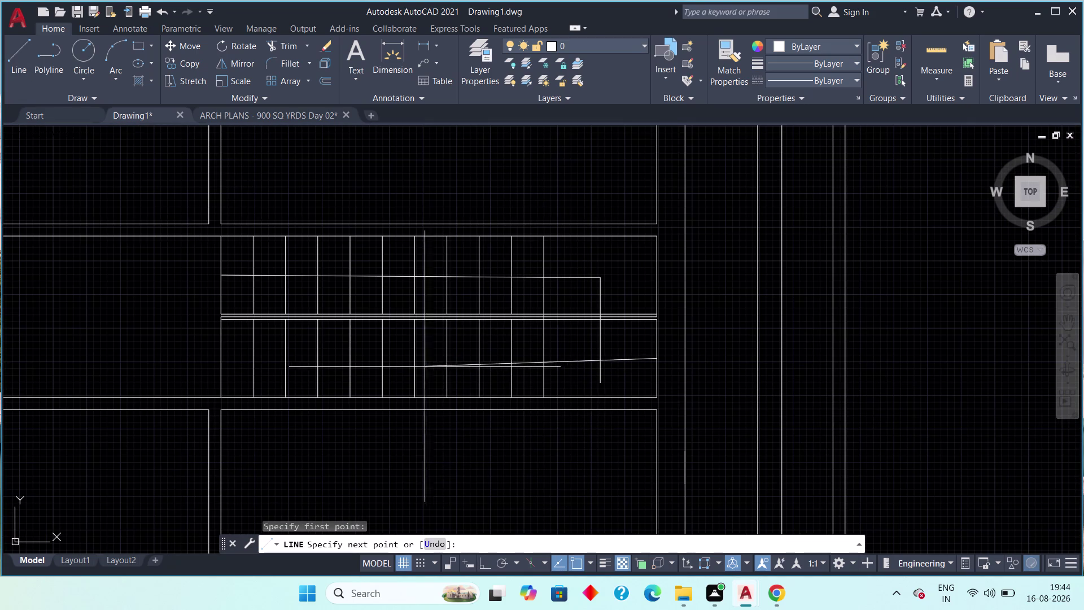
click(388, 362)
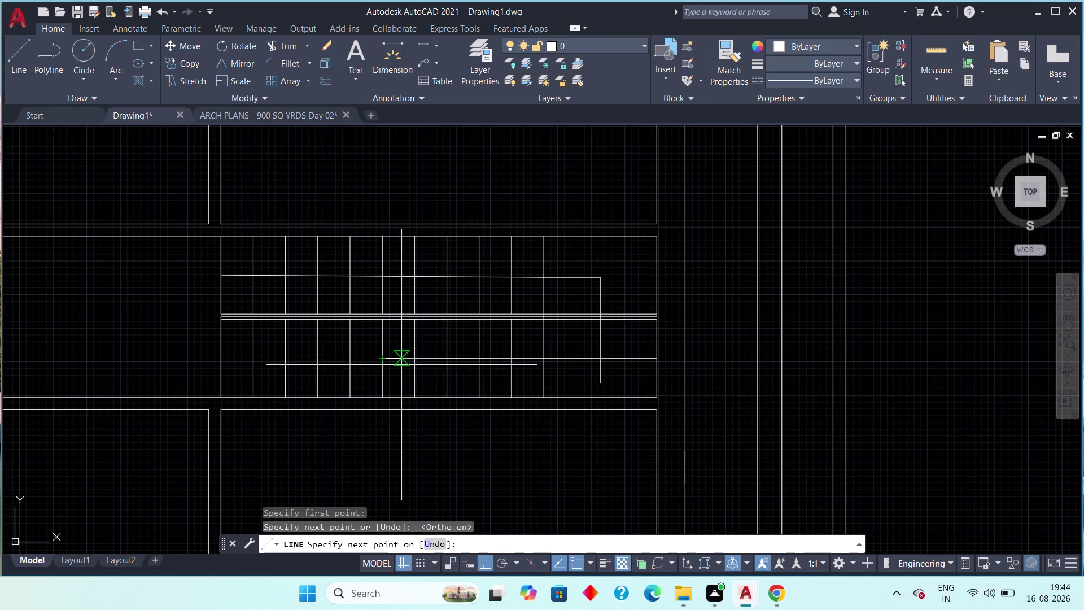
key(Escape)
key(Escape)
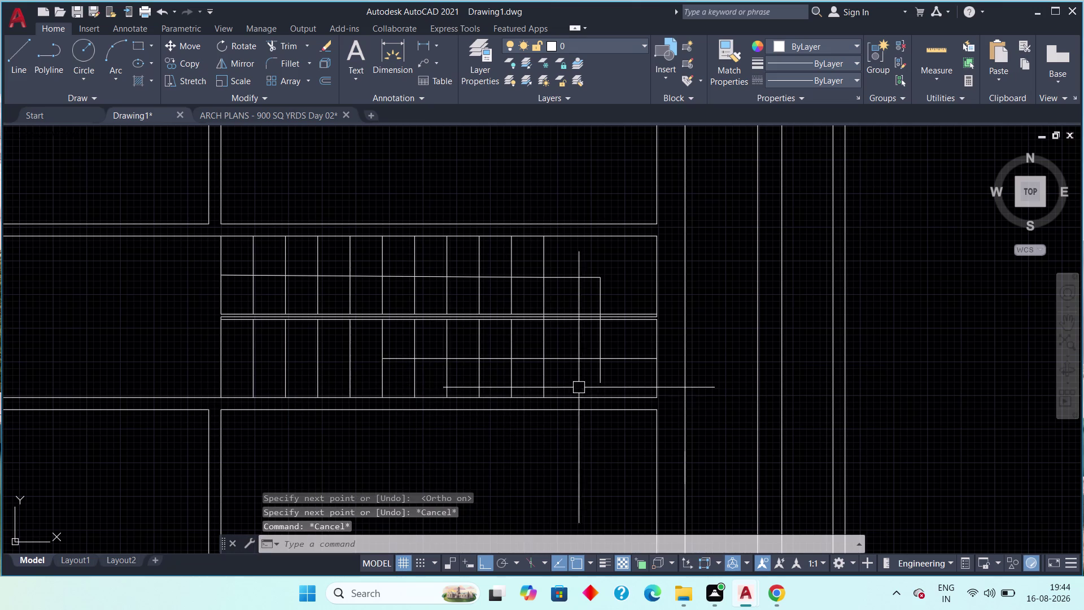
Grip-adjust the vertical line's bottom end and shorten the lower line to meet it.
click(602, 374)
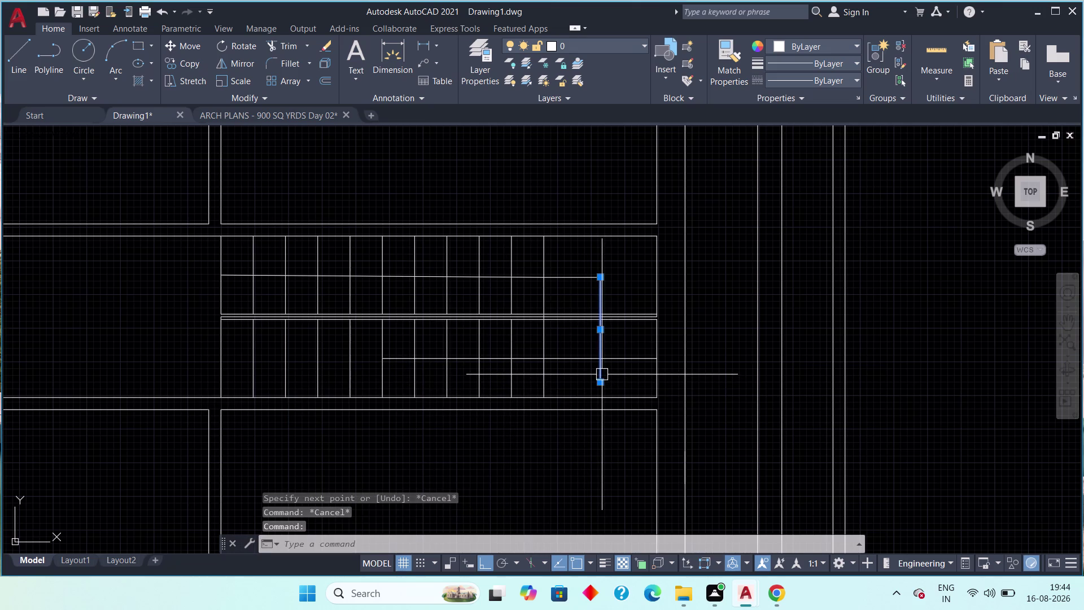
scroll(up, 3)
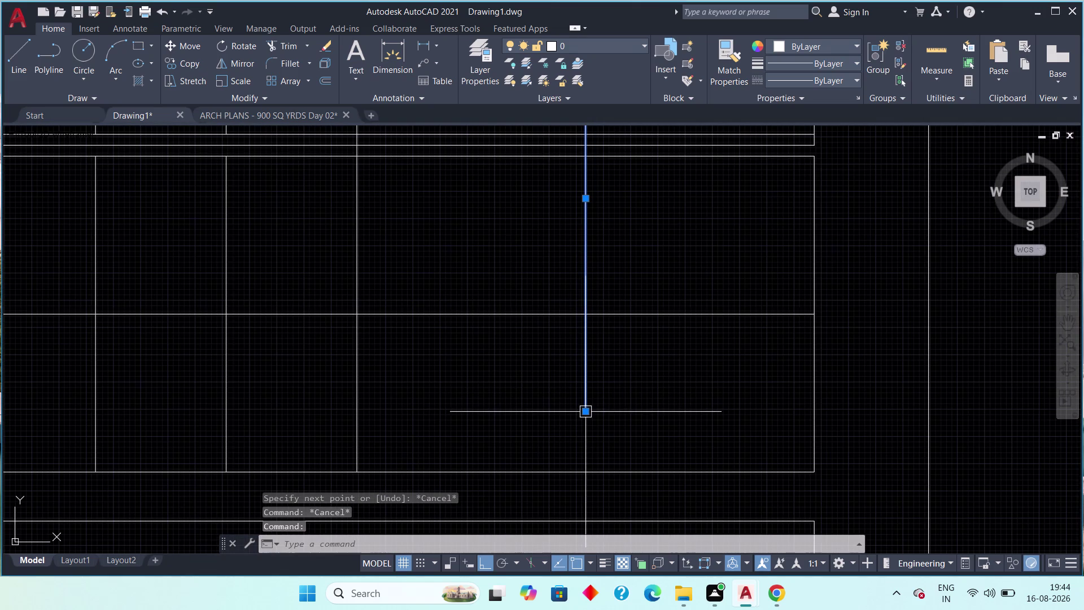
click(587, 413)
click(585, 311)
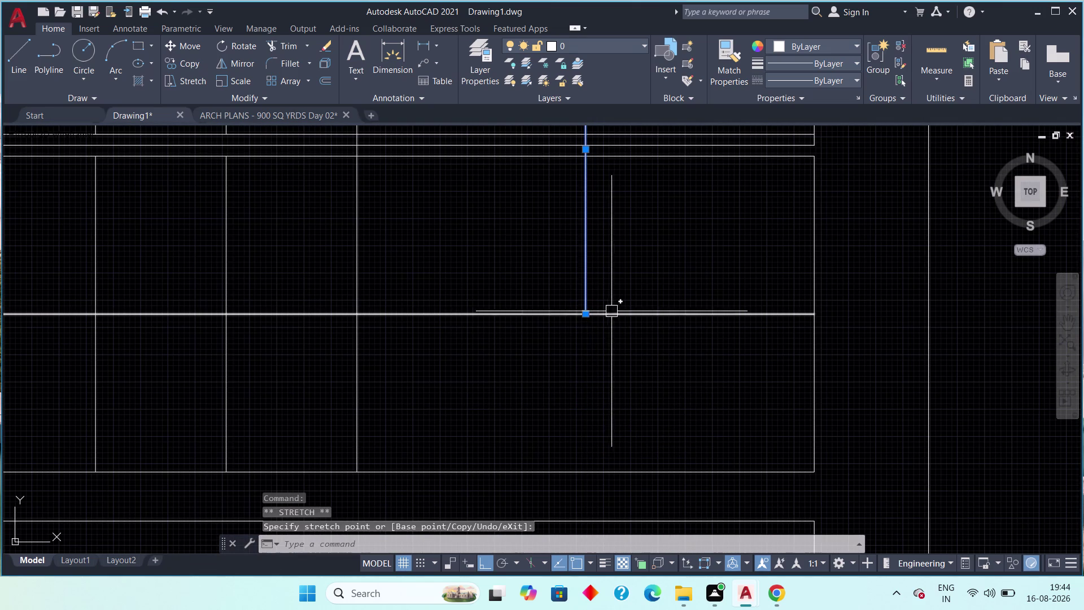
key(Escape)
click(627, 318)
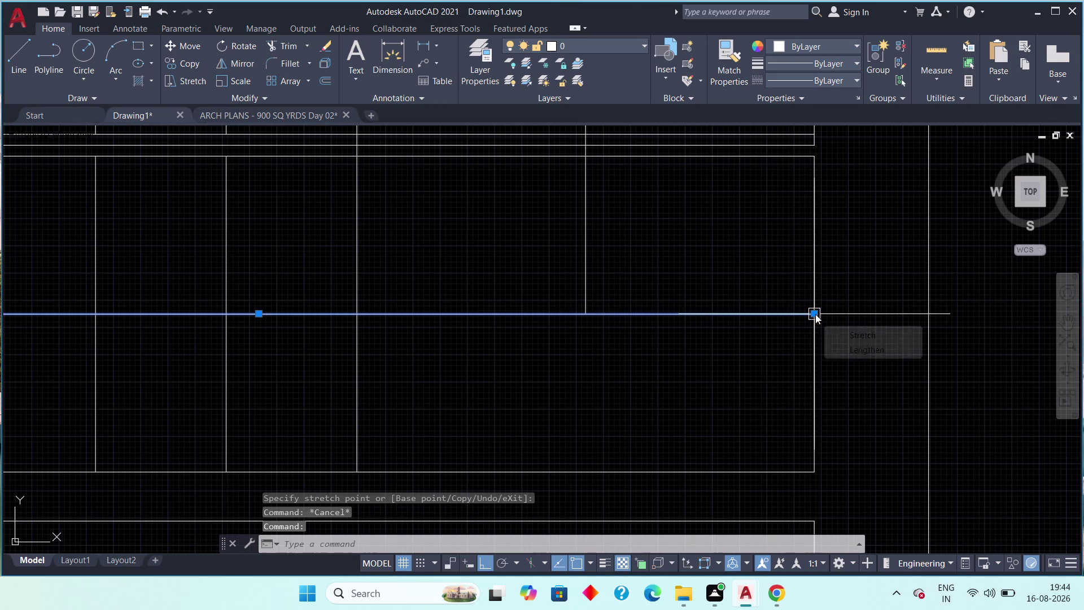
drag(815, 314, 798, 316)
click(589, 313)
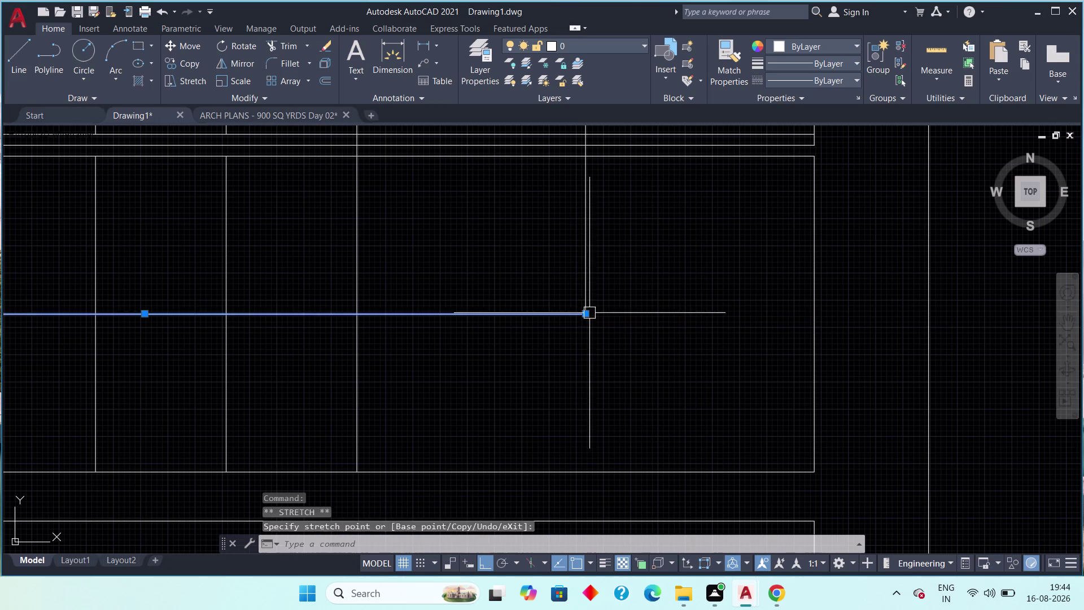
key(Escape)
scroll(down, 3)
scroll(down, 3)
middle_drag(541, 372, 618, 400)
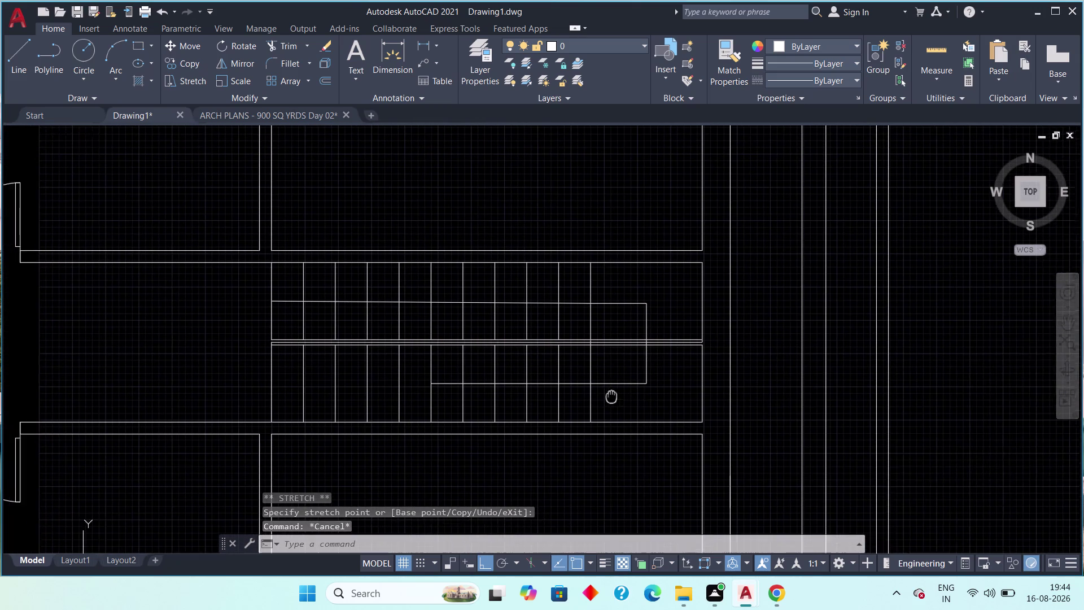
Draw an angled arrowhead stroke from the tip of the stair direction line, with ortho off.
middle_drag(618, 400, 619, 399)
click(15, 58)
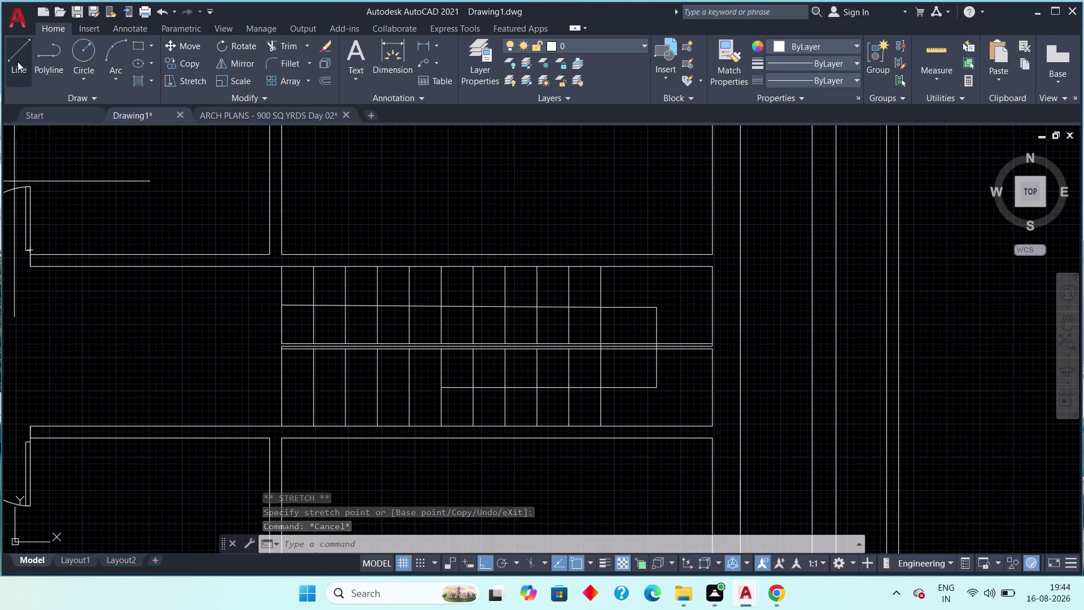
scroll(up, 3)
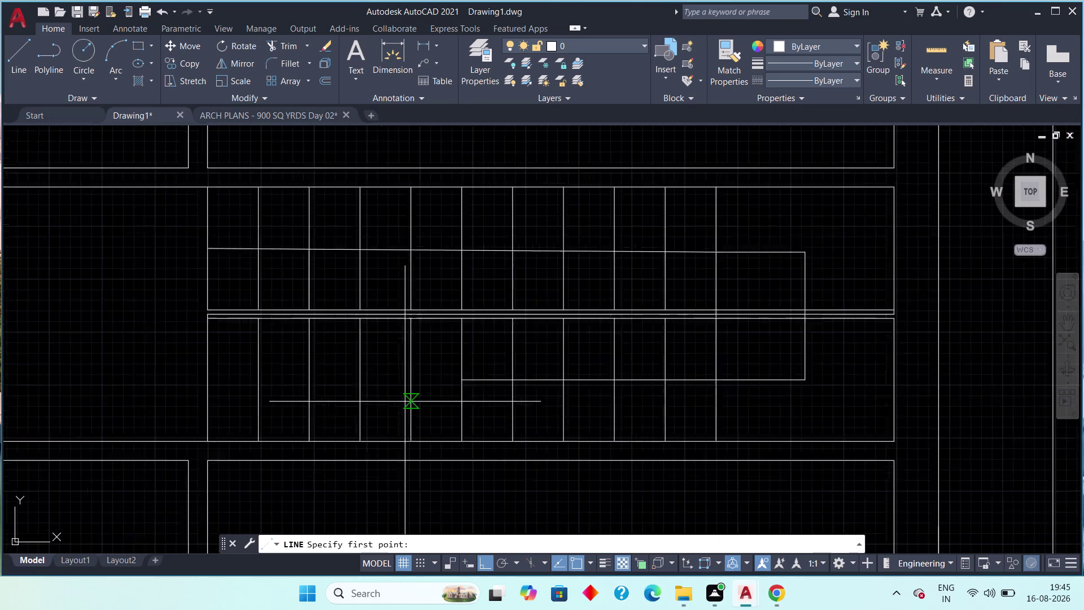
scroll(up, 3)
click(498, 367)
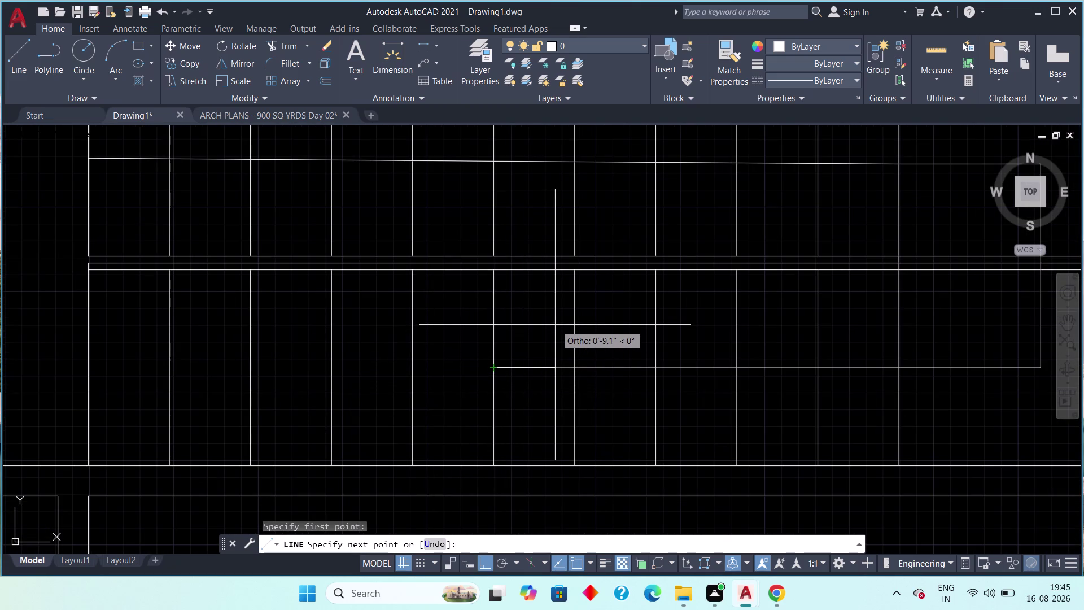
key(F8)
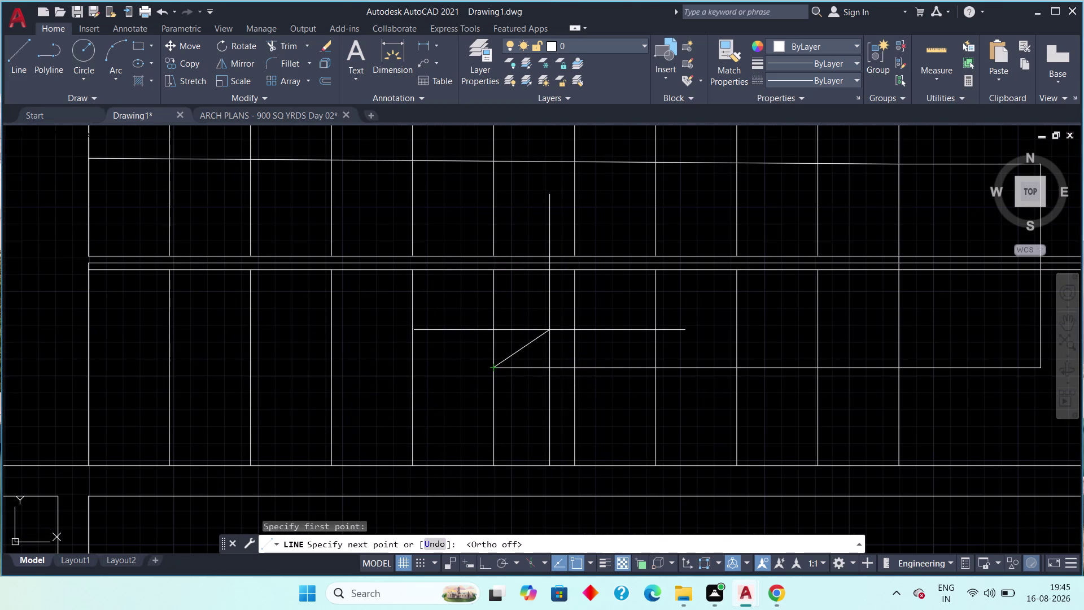
click(549, 330)
key(Escape)
key(Escape)
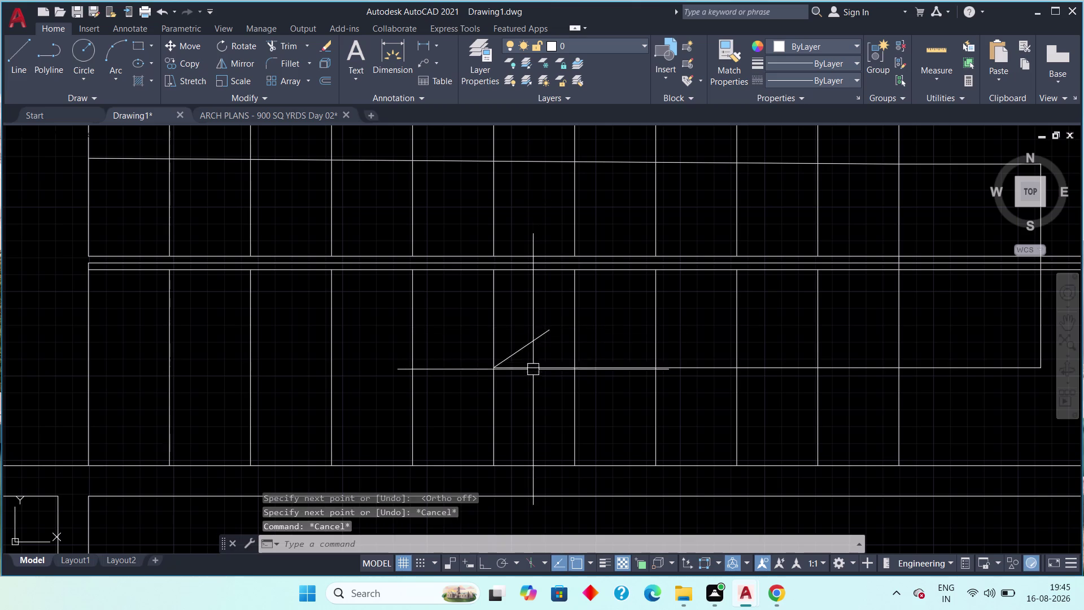
Begin mirroring the diagonal line with MI, then abandon the first attempt.
click(534, 343)
key(m)
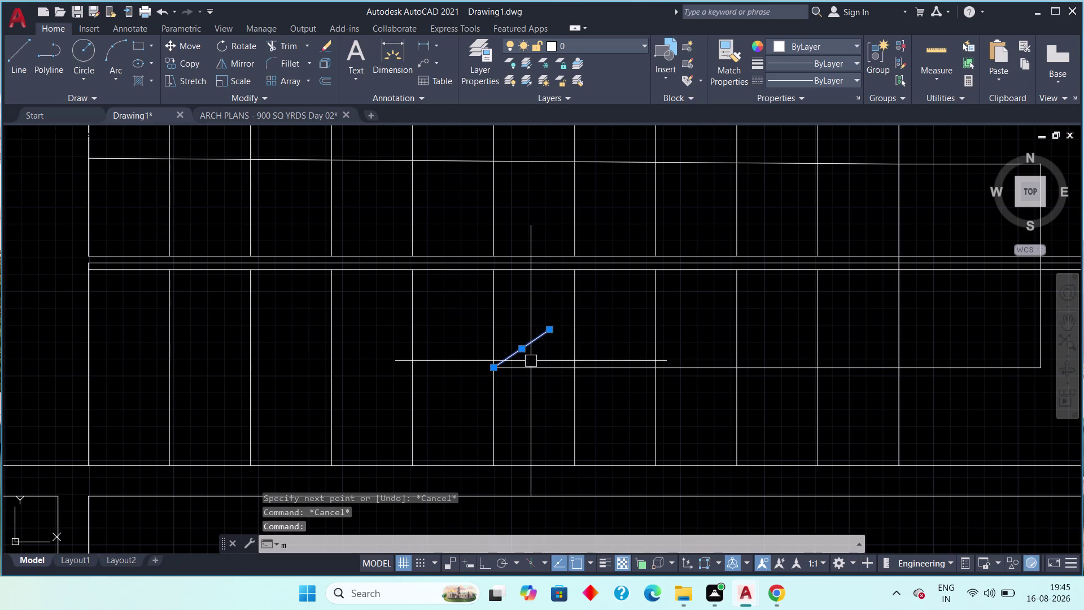
key(i)
key(space)
click(497, 365)
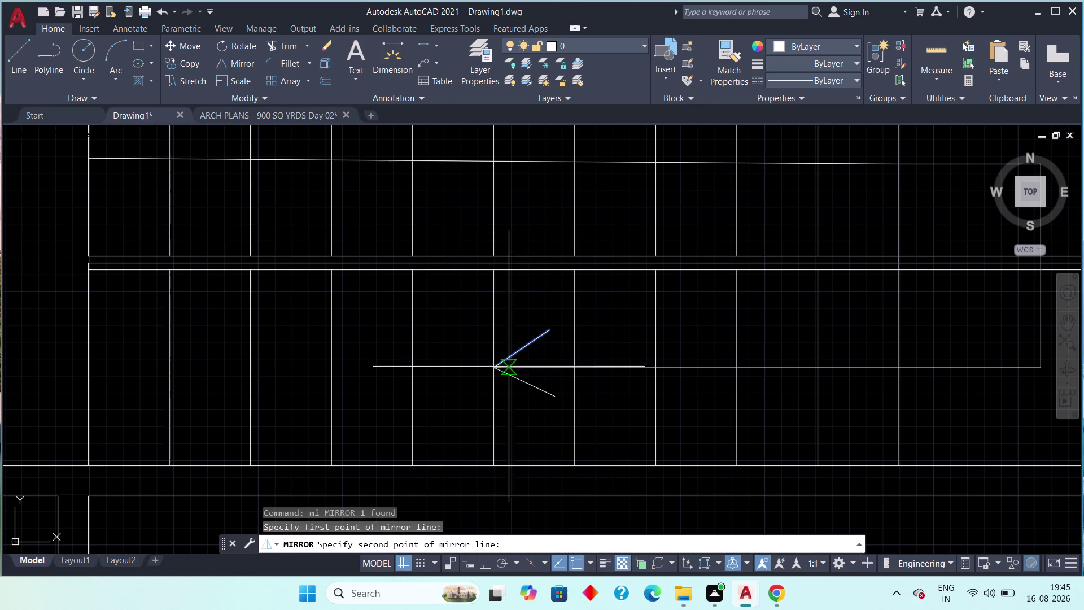
click(578, 373)
key(Escape)
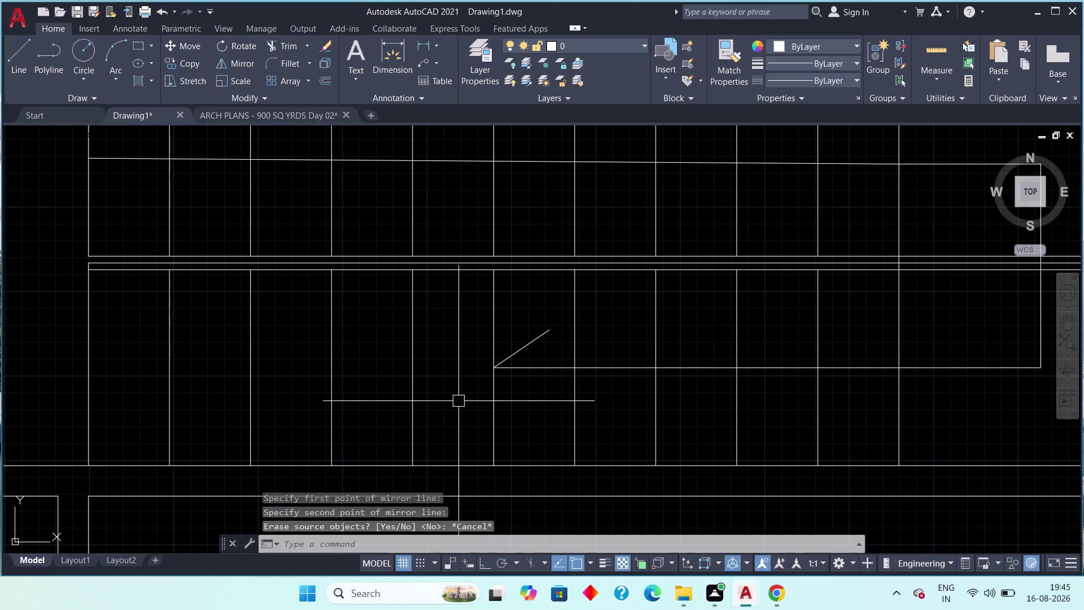
Mirror the diagonal line across the horizontal stair line, keeping the original.
click(537, 341)
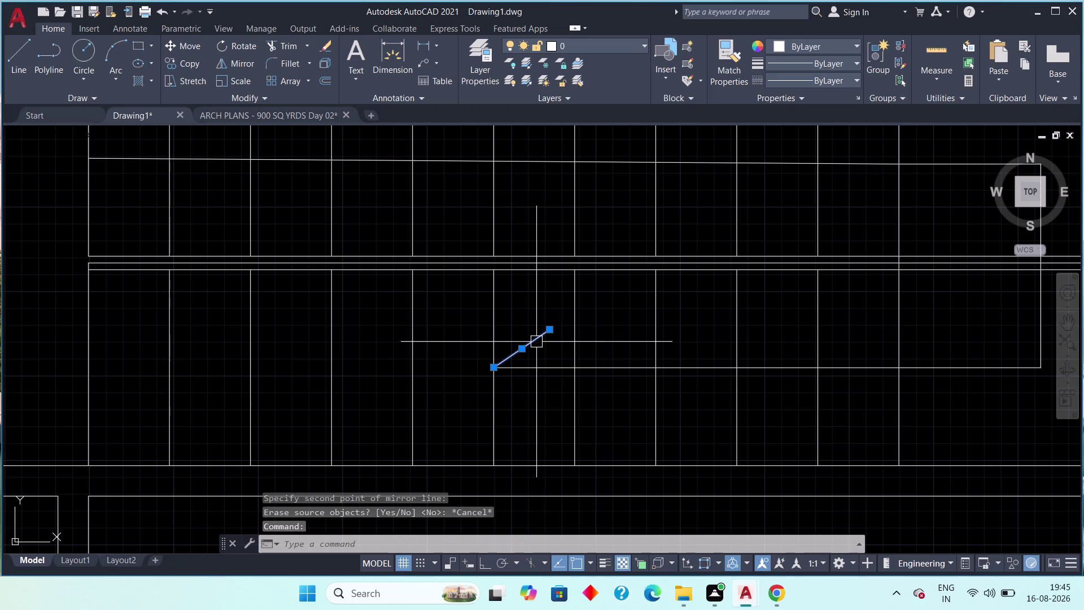
key(m)
key(i)
key(space)
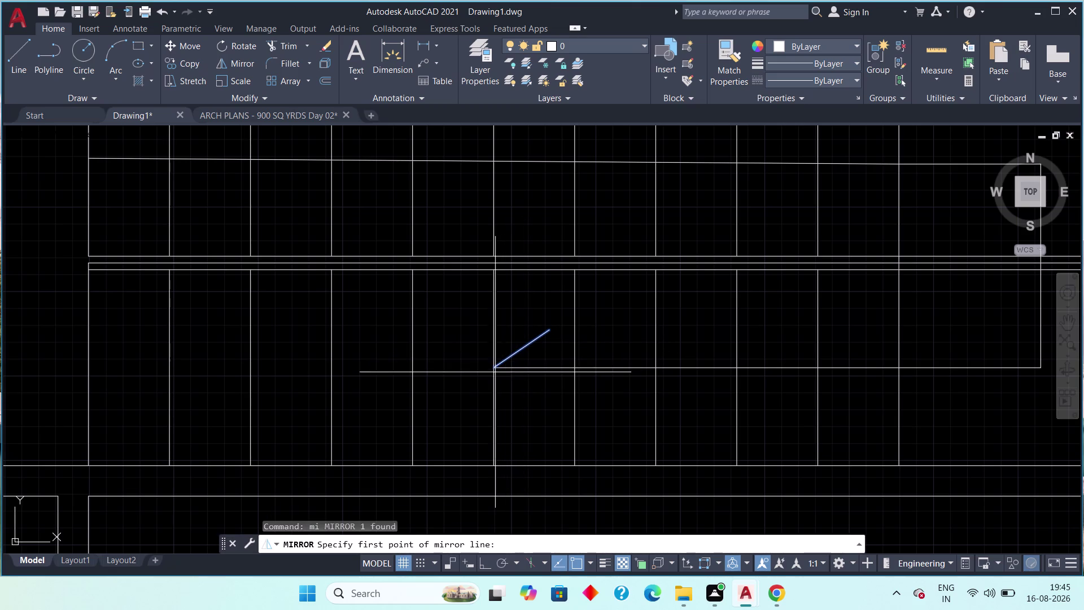
click(494, 372)
click(569, 373)
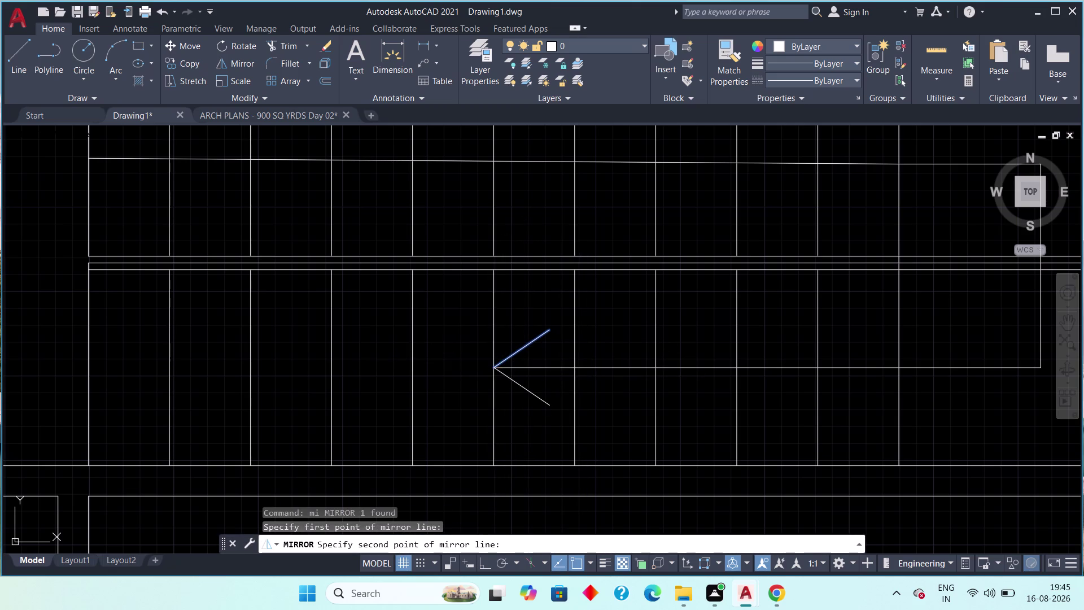
key(space)
scroll(down, 3)
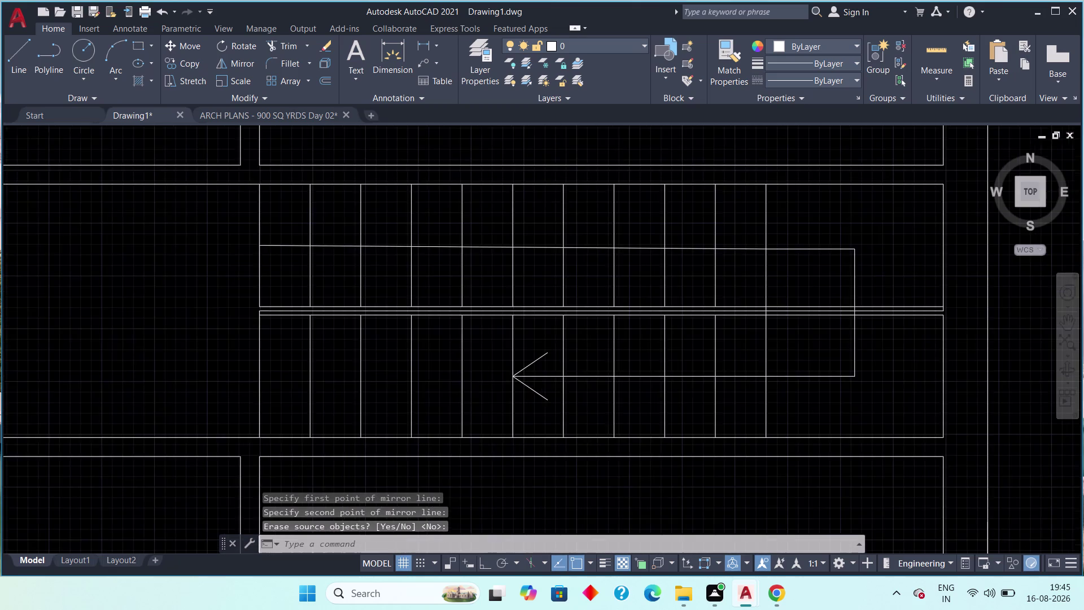
Clear leftover commands and pan around the staircase toward the doors beside it.
key(Escape)
middle_drag(498, 393, 470, 395)
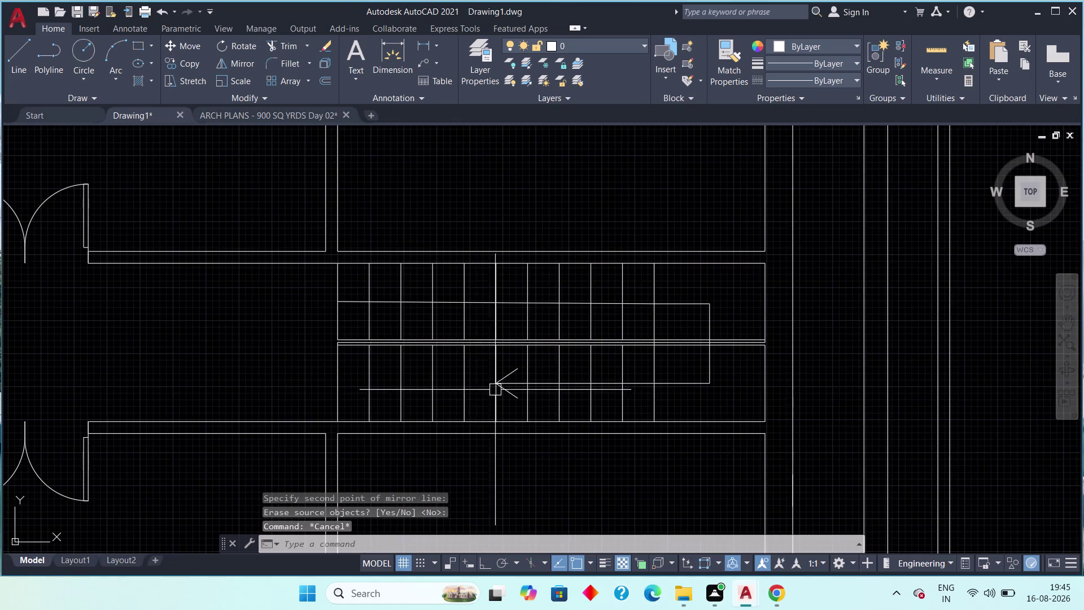
scroll(up, 3)
scroll(down, 3)
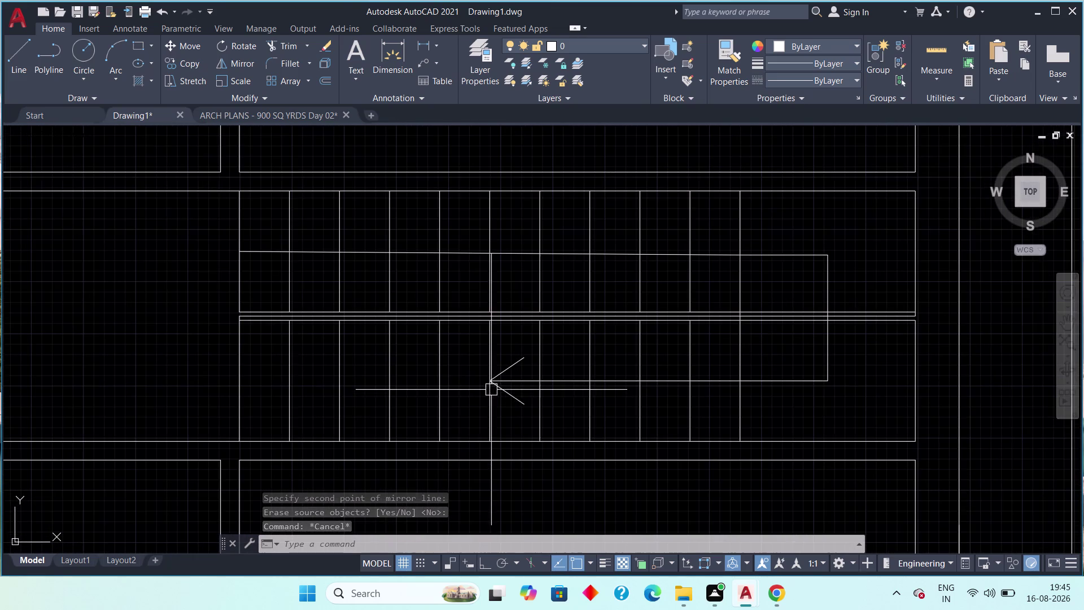
middle_drag(447, 387, 620, 414)
scroll(down, 3)
middle_drag(468, 410, 615, 405)
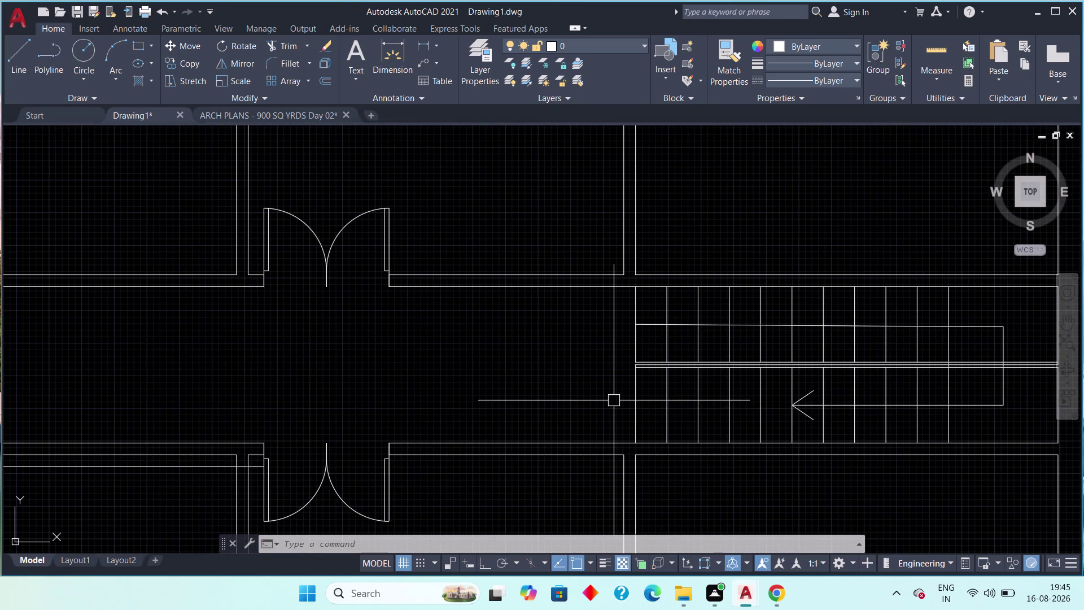
scroll(down, 3)
middle_drag(601, 398, 686, 389)
scroll(up, 3)
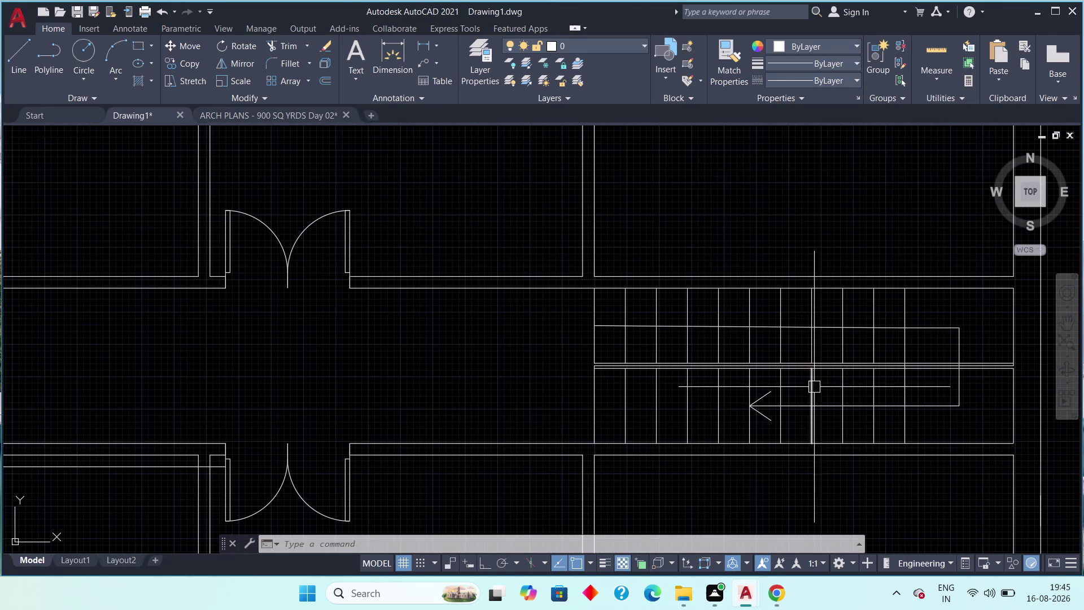
Pan along the corridor to the corner of the stair walls.
middle_drag(836, 396, 675, 367)
scroll(down, 3)
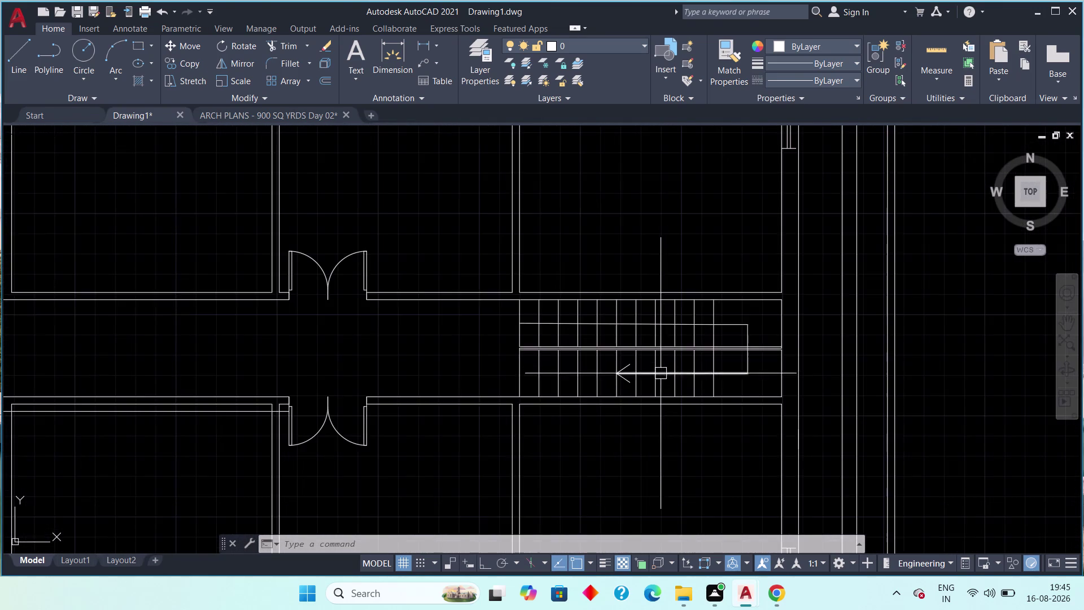
scroll(down, 3)
middle_drag(517, 365, 597, 363)
scroll(up, 3)
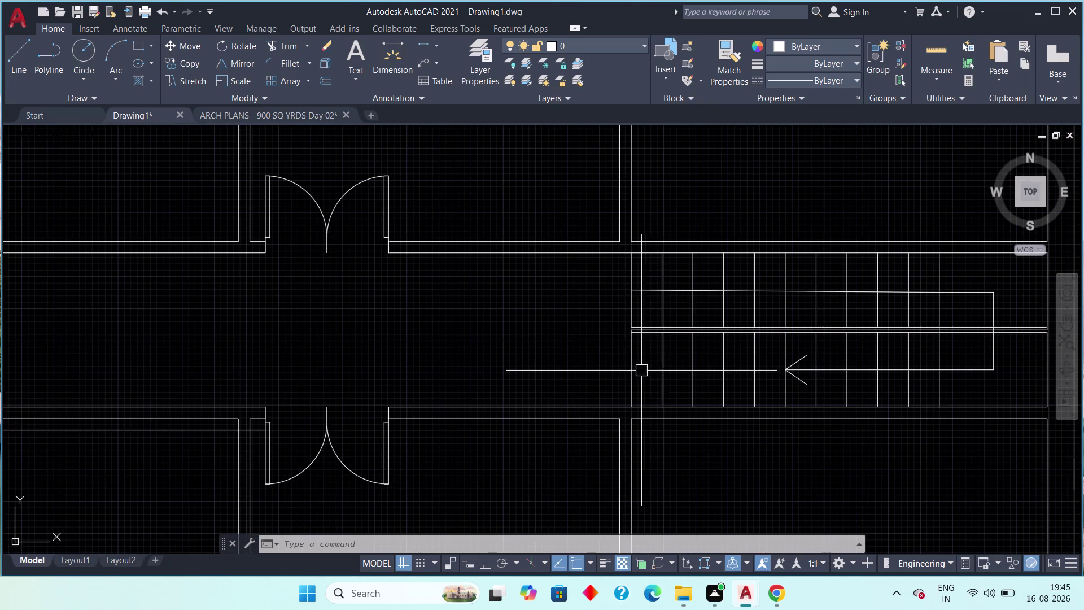
middle_drag(640, 371, 501, 357)
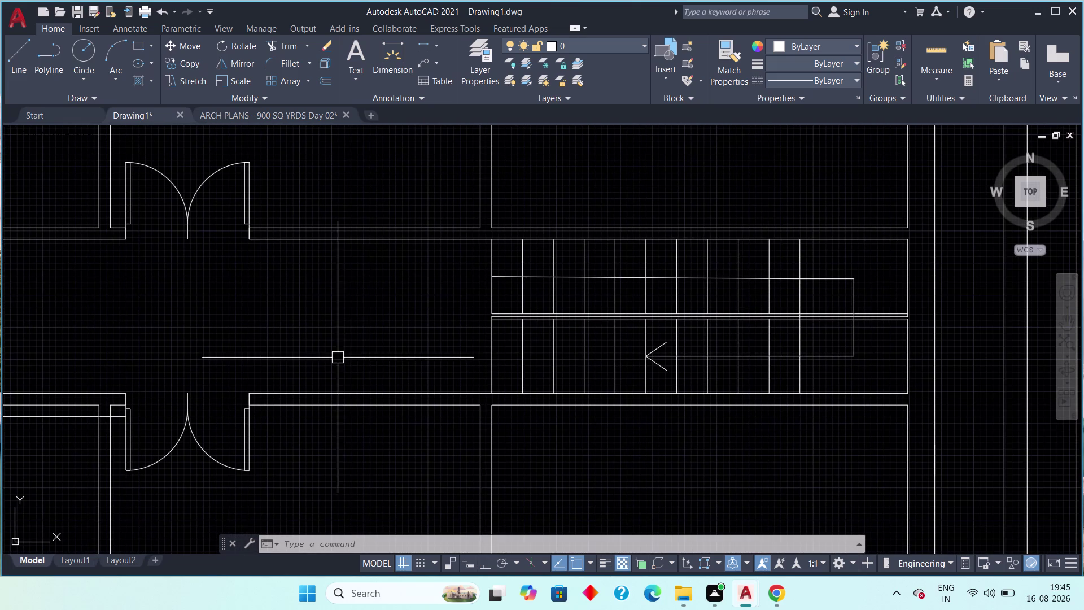
scroll(down, 3)
middle_drag(323, 357, 401, 352)
scroll(up, 3)
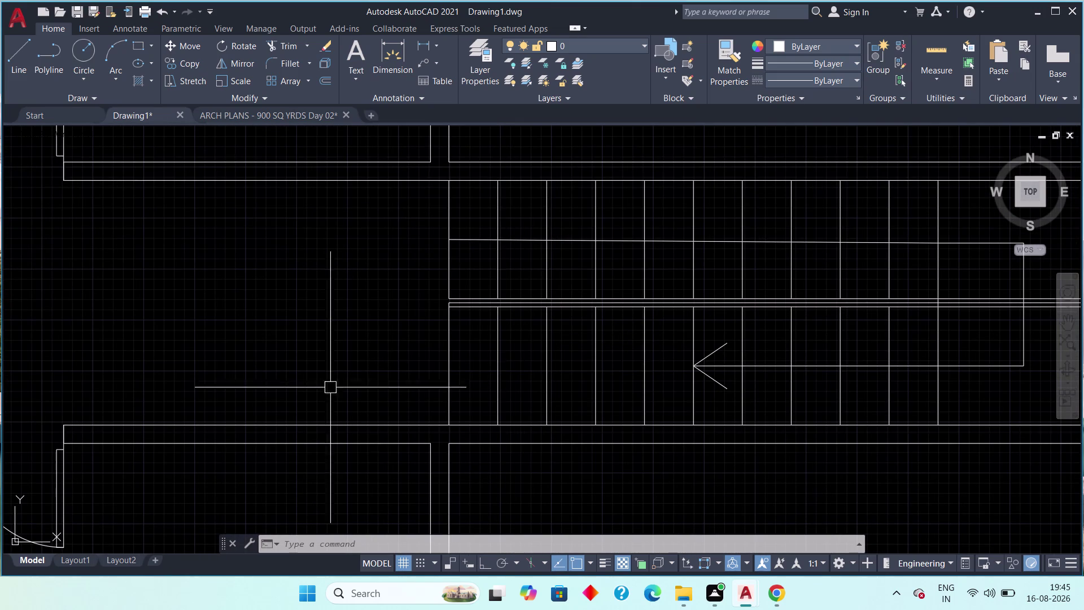
middle_drag(316, 384, 346, 381)
scroll(up, 3)
middle_drag(484, 290, 231, 418)
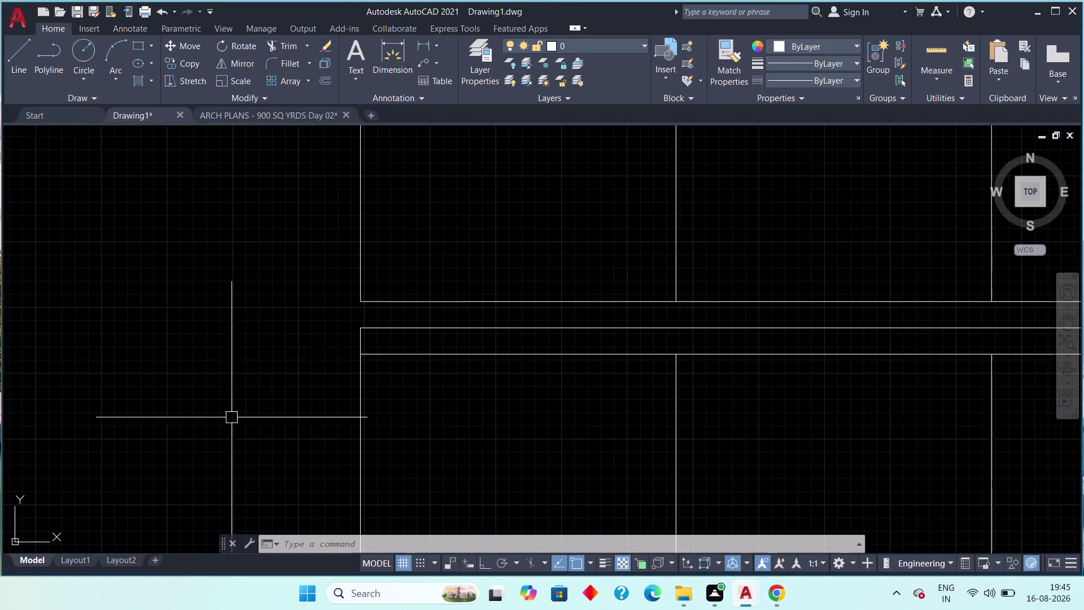
Try stretching a vertical wall line's endpoint, cancel, and pan back across the staircase.
click(359, 341)
click(360, 328)
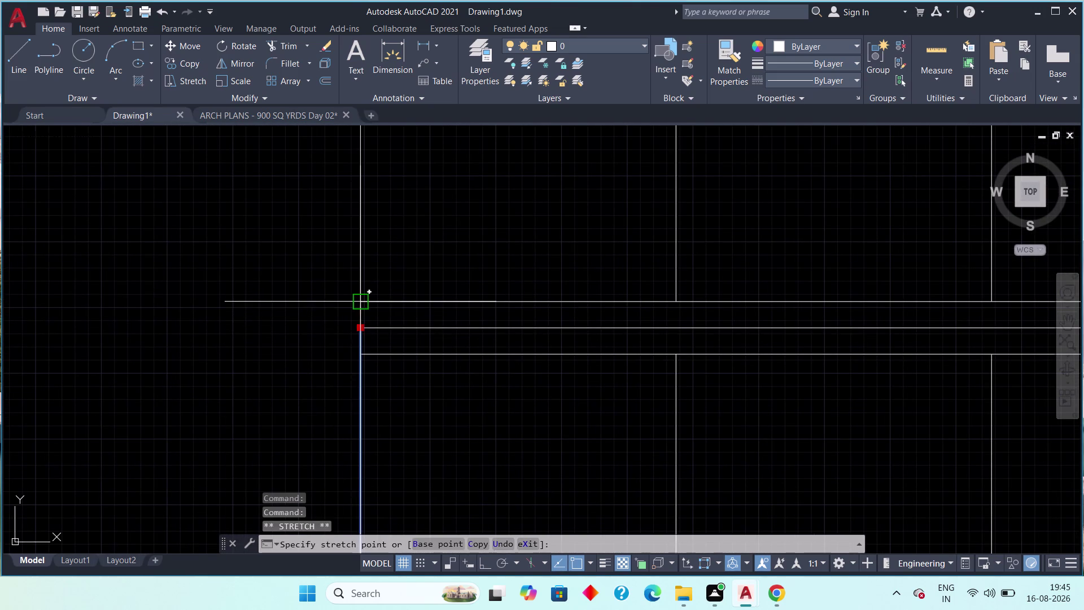
click(357, 303)
key(Escape)
scroll(down, 3)
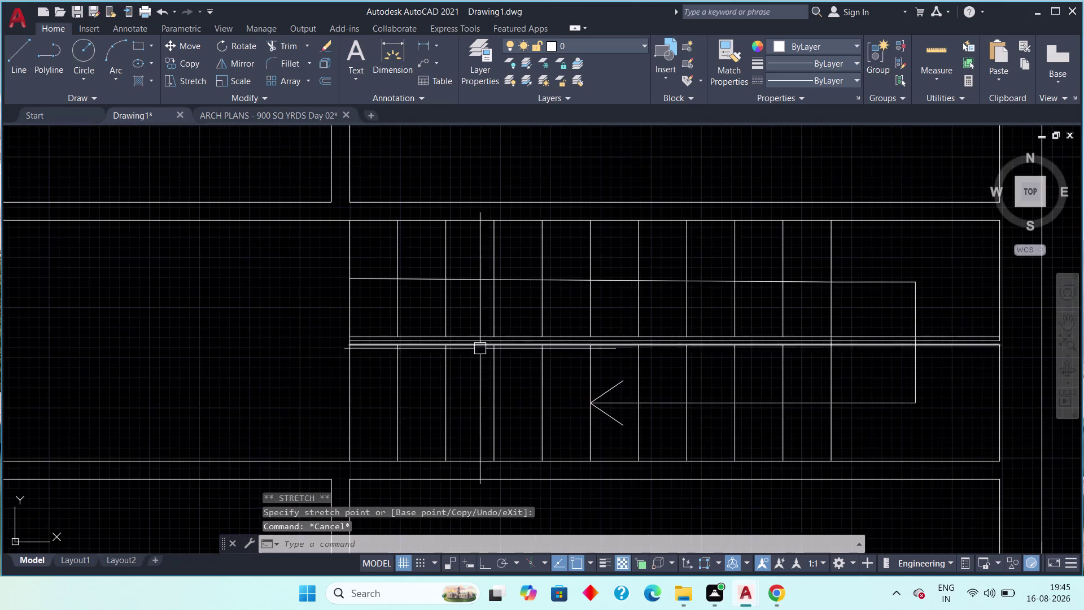
middle_drag(480, 348, 212, 331)
middle_drag(678, 321, 540, 316)
scroll(up, 3)
middle_drag(603, 327, 474, 311)
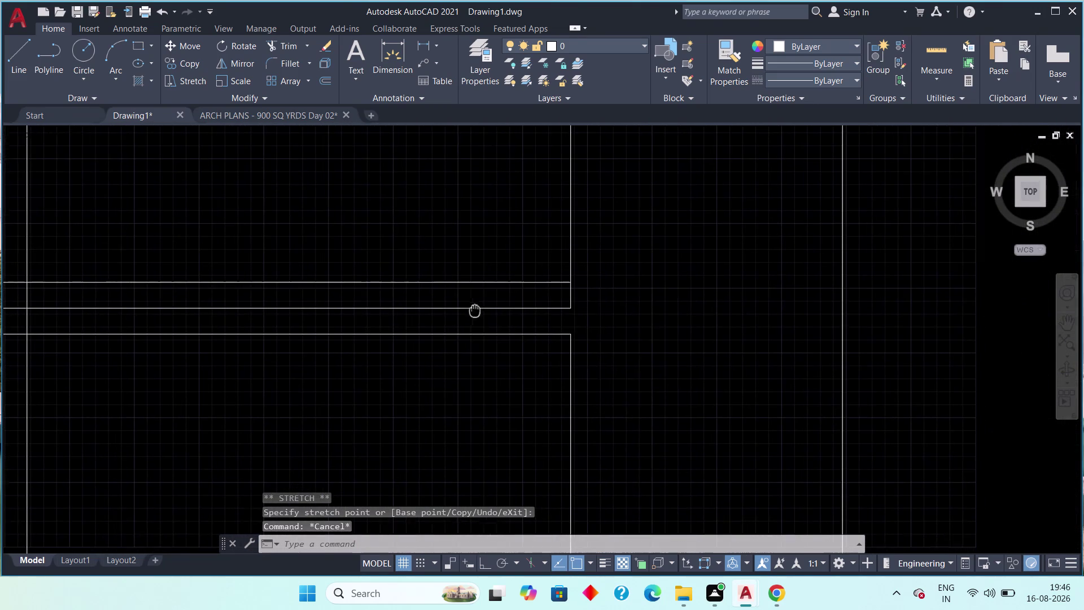
middle_drag(474, 310, 473, 310)
Select vertical wall lines near the stairs, then clear the selection.
click(568, 385)
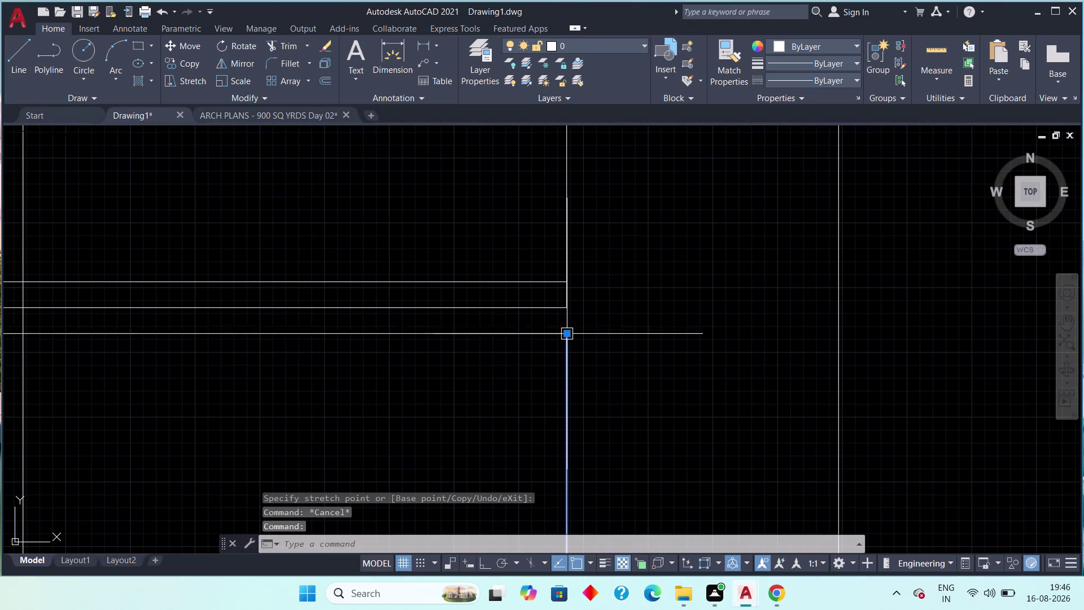
click(566, 331)
click(565, 311)
key(Escape)
scroll(down, 3)
scroll(down, 3)
Zoom out to the whole floor plan and switch to the ARCH PLANS - 900 SQ YRDS Day 02 tab.
middle_drag(364, 370, 675, 342)
scroll(down, 3)
middle_drag(354, 349, 599, 345)
scroll(down, 3)
middle_drag(545, 381, 488, 358)
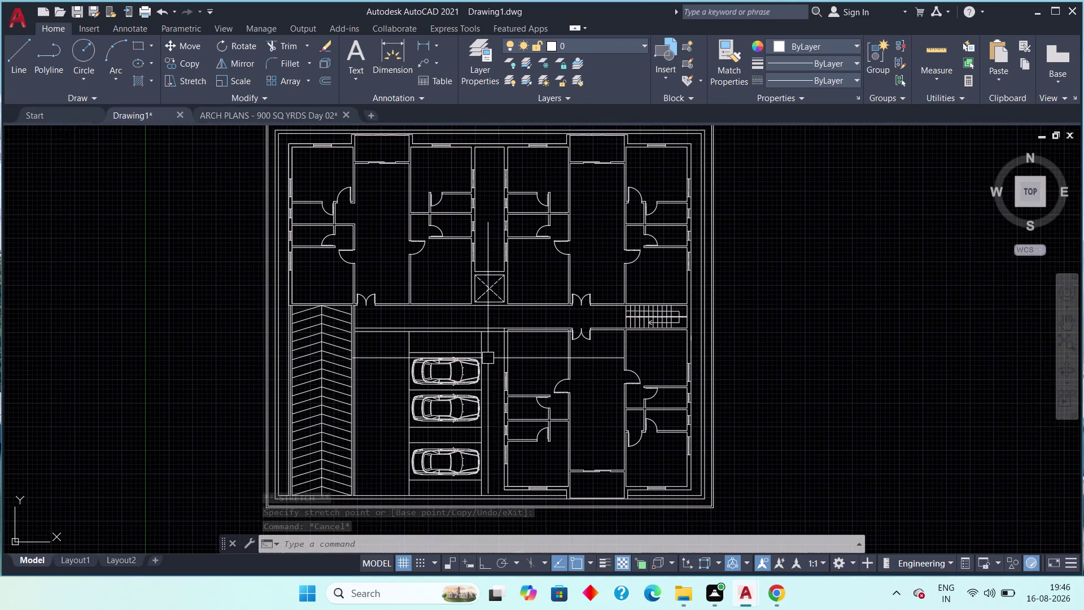
scroll(down, 3)
middle_drag(463, 344, 441, 373)
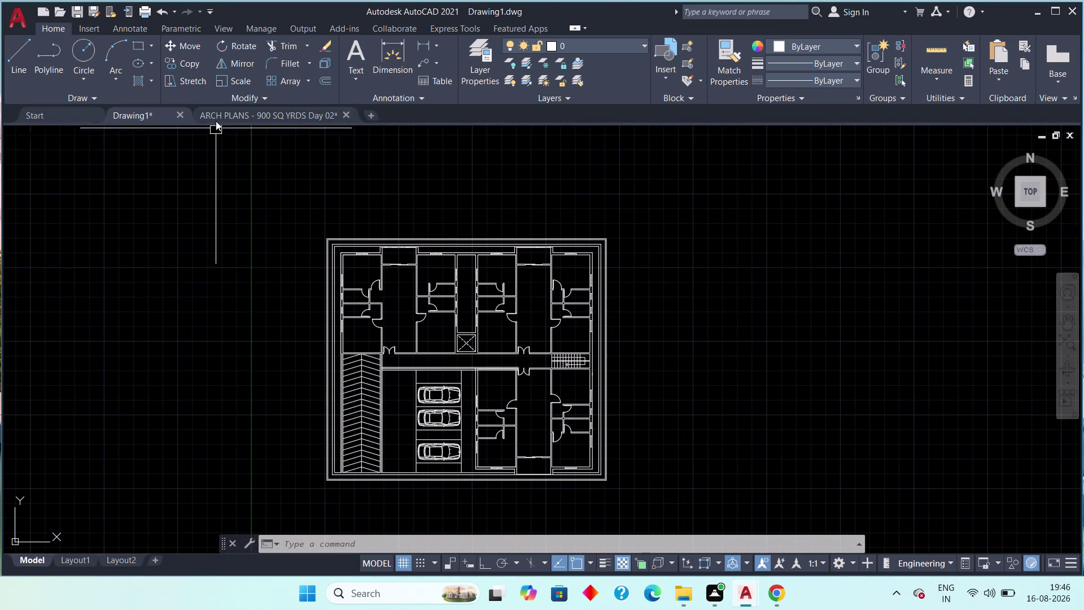
click(215, 114)
Pan the ARCH PLANS view to the staircase, drawing room and kitchen.
scroll(down, 3)
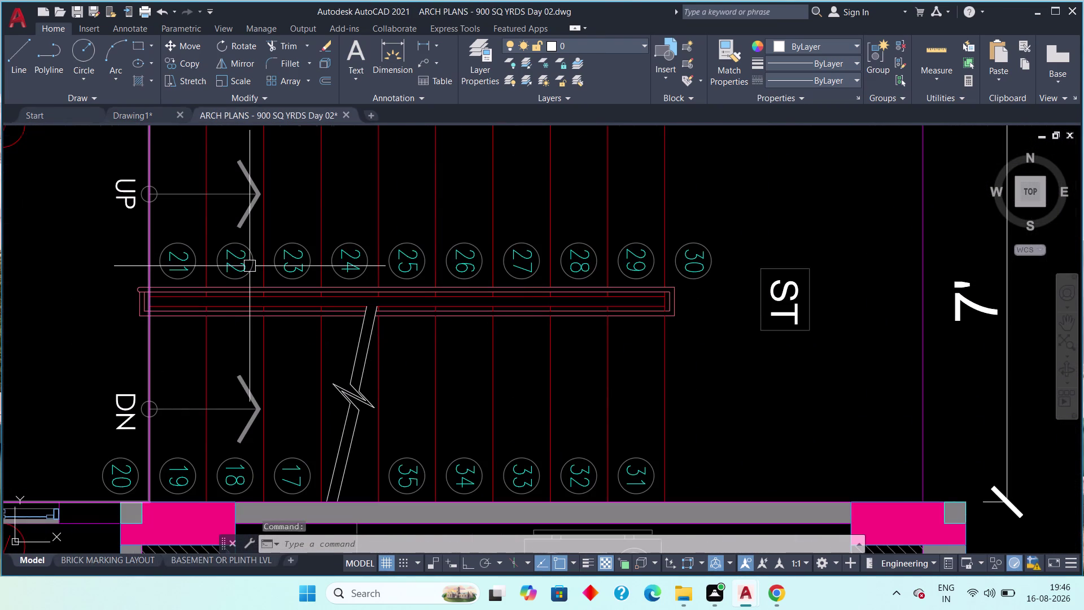
scroll(up, 3)
scroll(down, 3)
middle_drag(296, 420, 642, 316)
scroll(down, 3)
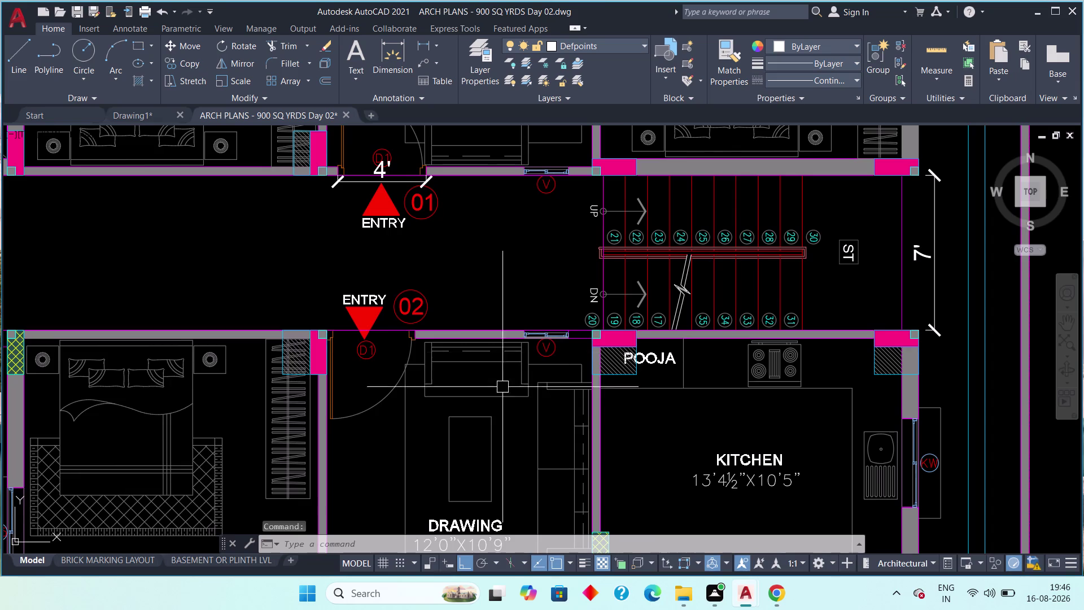
middle_drag(480, 403, 478, 284)
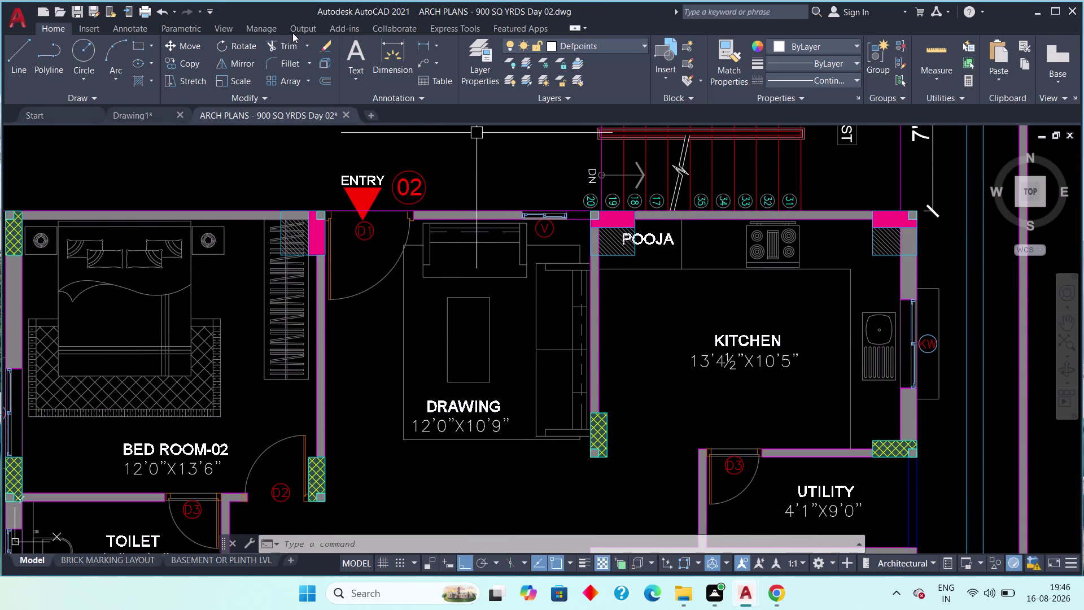
Start a linear dimension from the POOJA wall corner, then cancel it.
click(422, 43)
scroll(up, 3)
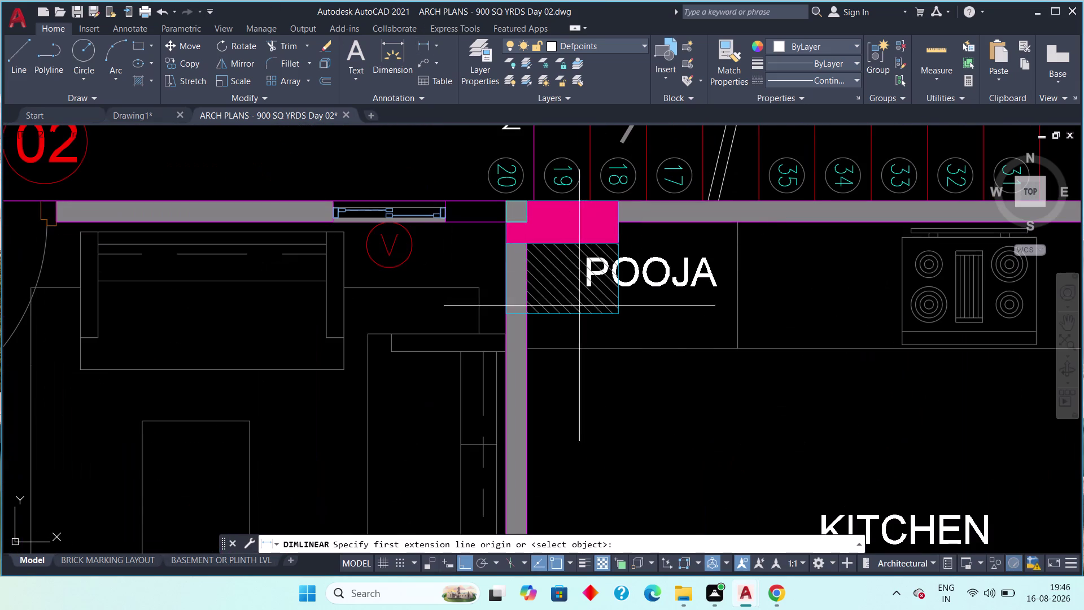
click(528, 353)
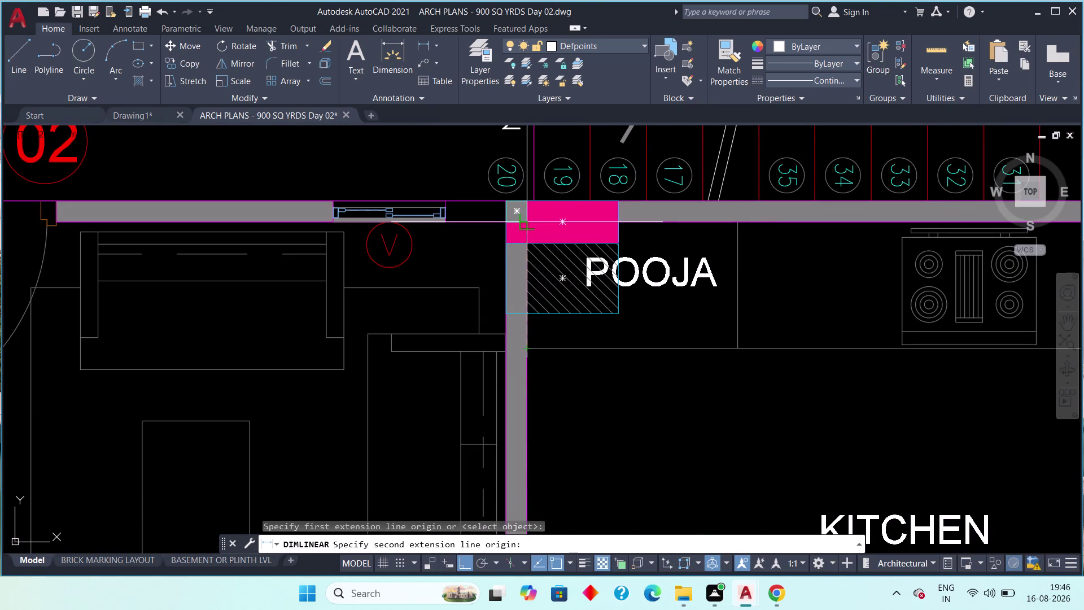
click(526, 219)
scroll(down, 3)
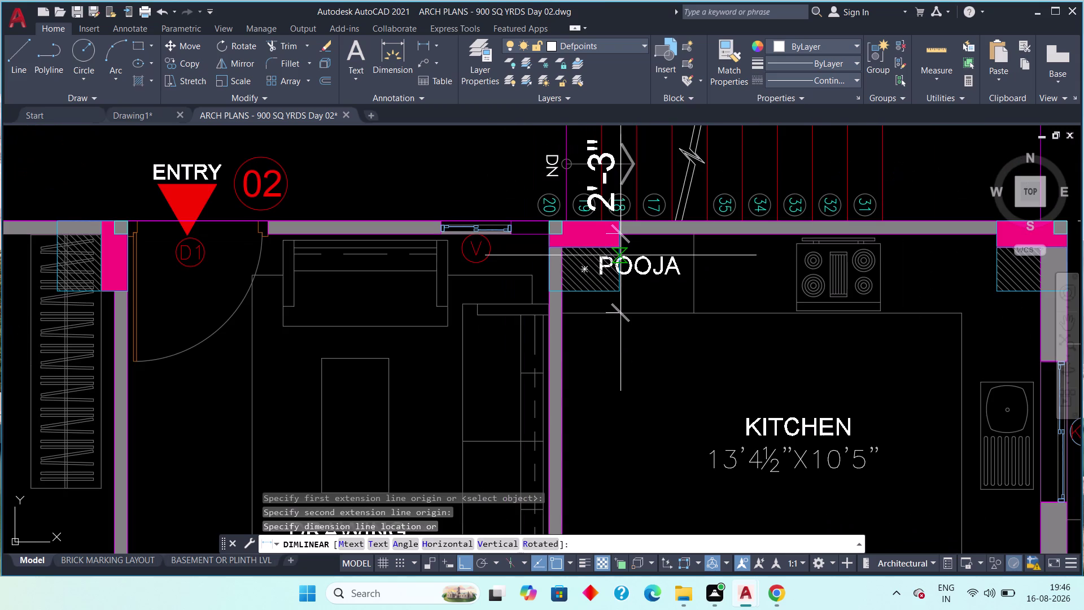
key(Escape)
scroll(down, 3)
scroll(up, 3)
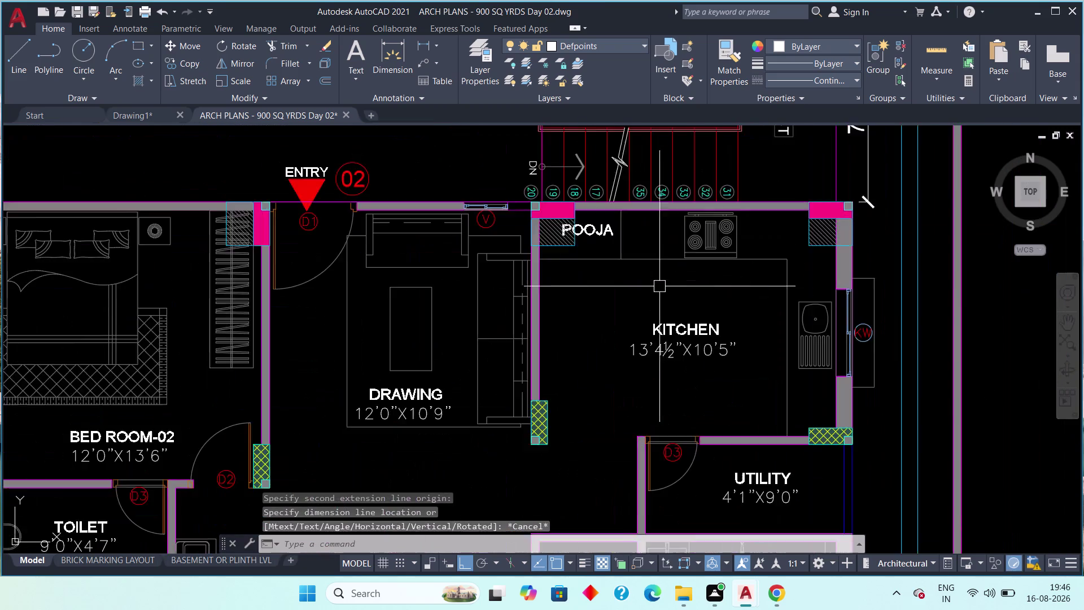
scroll(up, 3)
Pan across the plan to the driveway and the 8'-3" parking dimension.
middle_drag(660, 294, 621, 299)
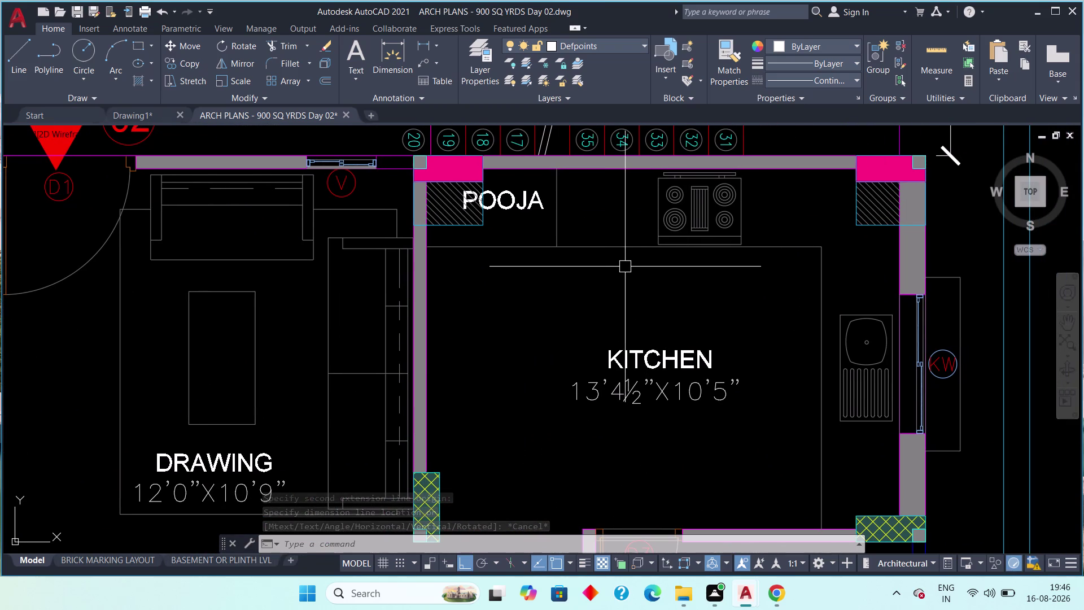
scroll(down, 3)
middle_drag(613, 276, 642, 274)
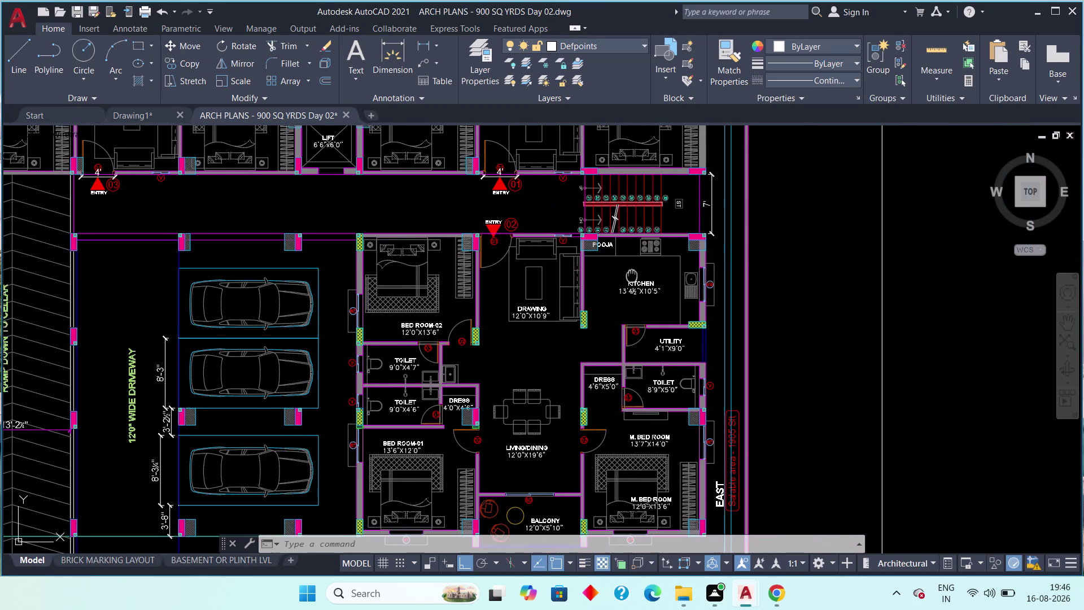
middle_drag(642, 274, 683, 270)
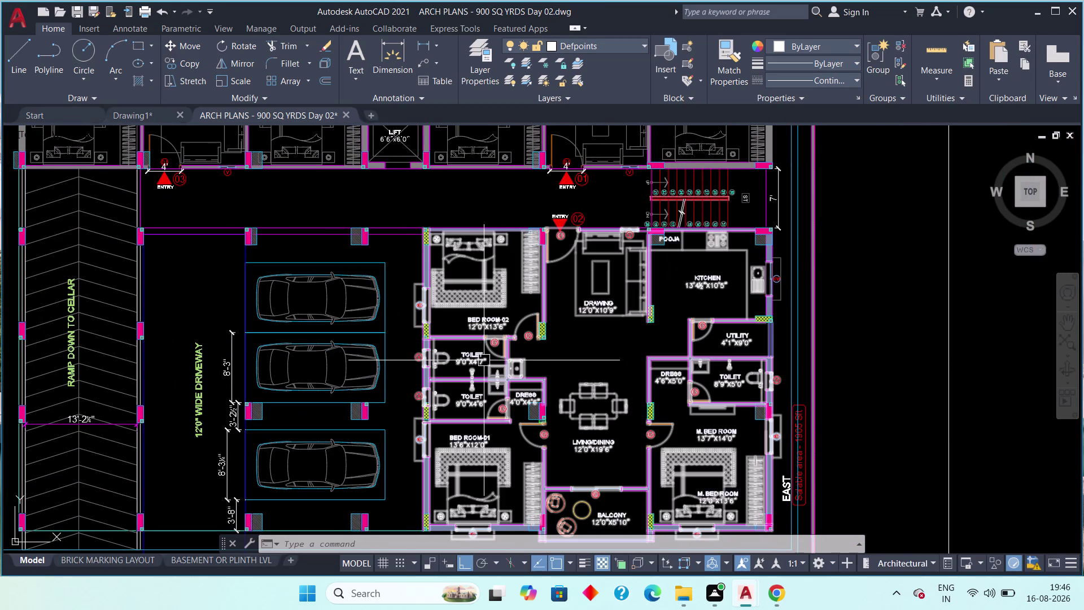
middle_drag(279, 371, 309, 378)
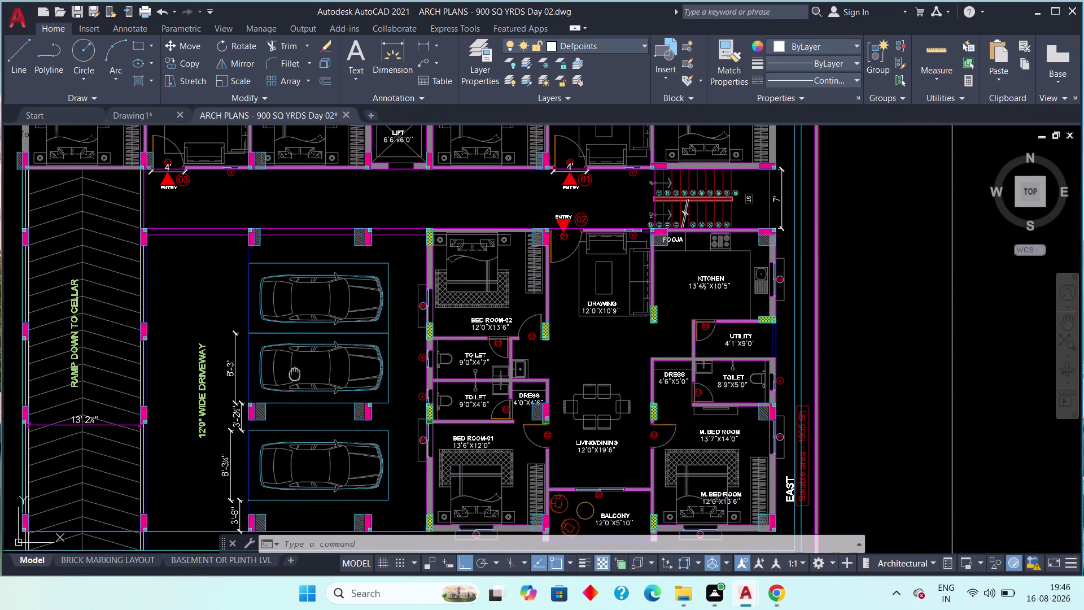
middle_drag(309, 378, 333, 380)
key(Escape)
middle_drag(284, 336, 293, 273)
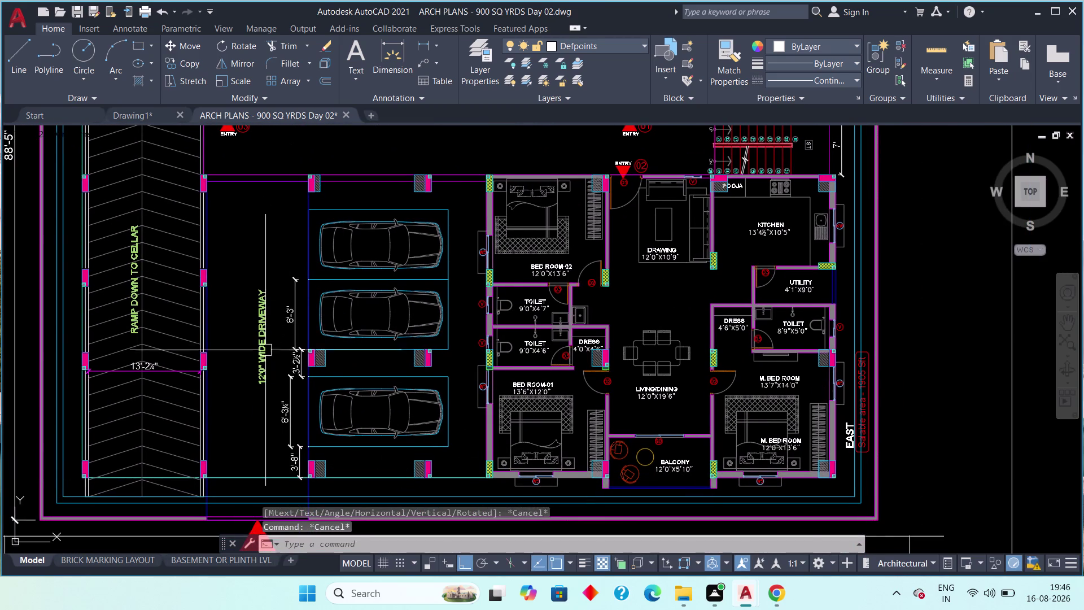
scroll(up, 3)
middle_drag(279, 360, 259, 337)
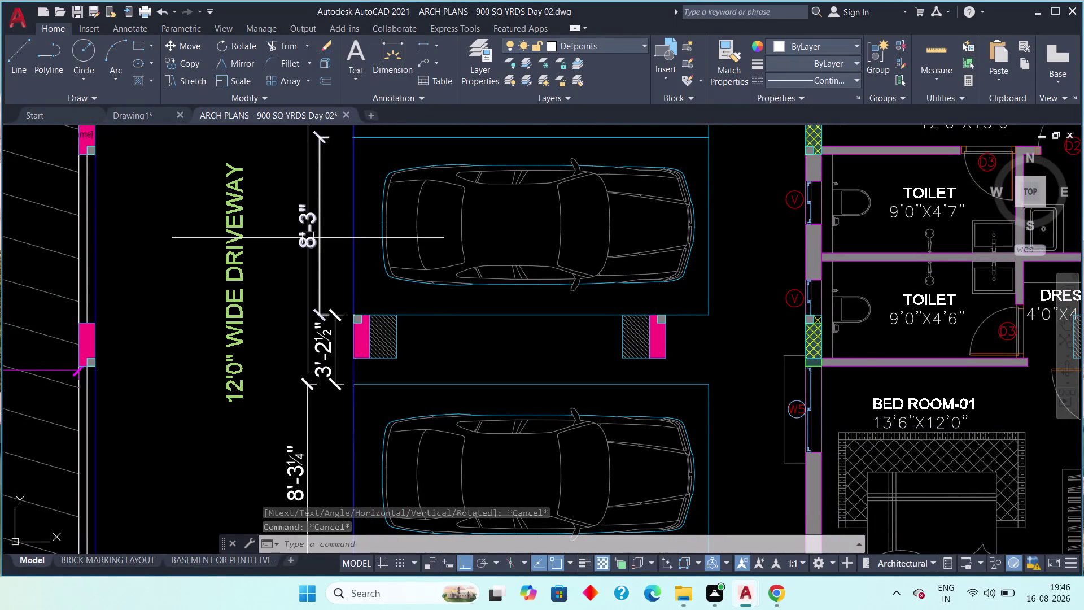
Erase the four parking-bay dimensions, including the 8'-3" and 3'-8" ones.
click(307, 238)
key(Delete)
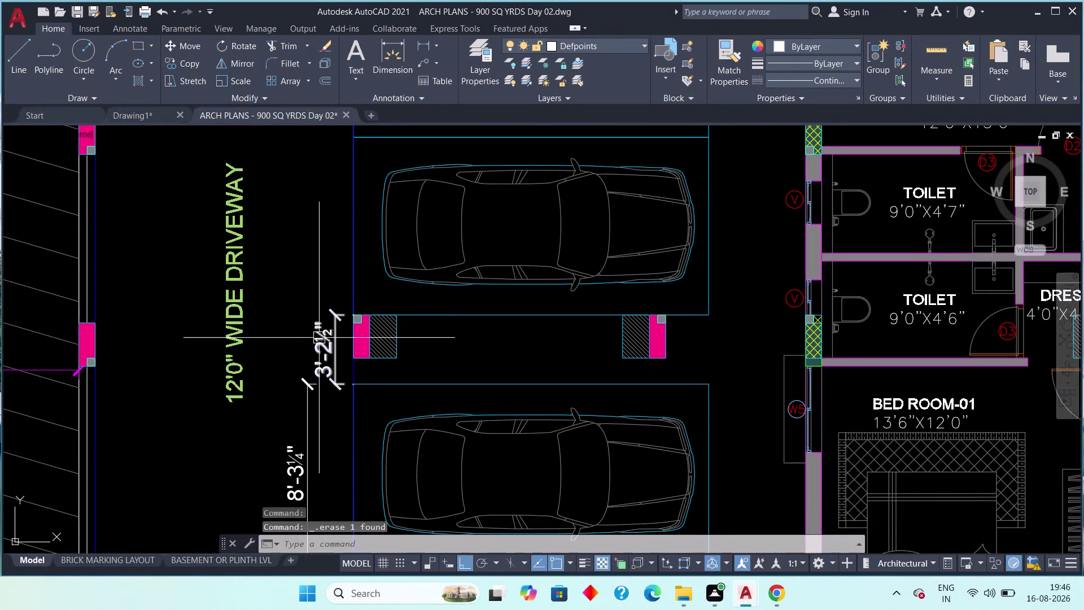
click(319, 338)
key(Delete)
scroll(down, 3)
middle_drag(323, 344, 349, 259)
click(329, 312)
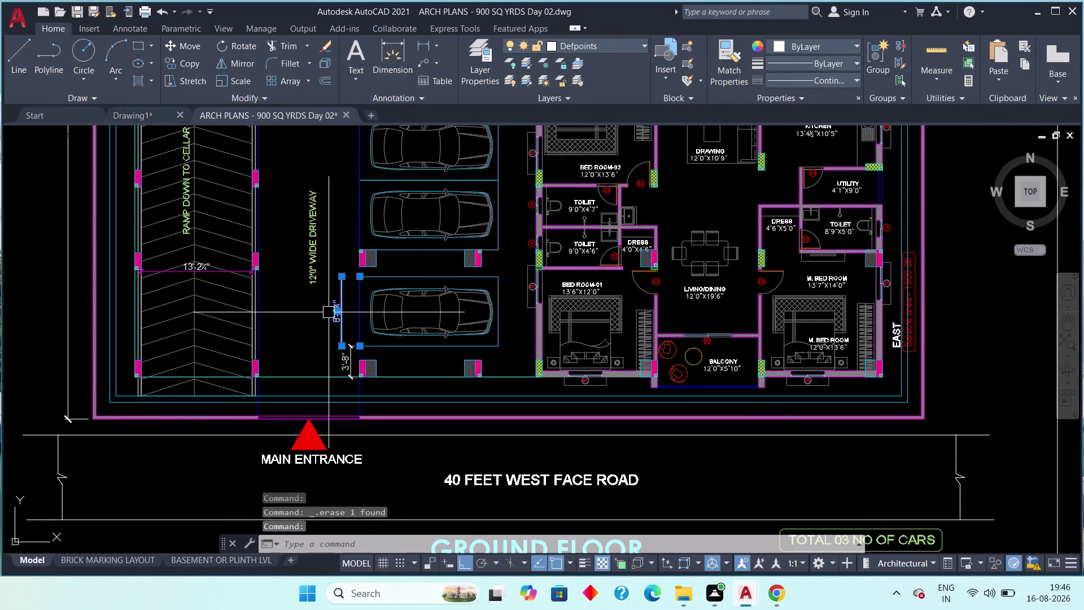
key(Delete)
click(343, 364)
key(Delete)
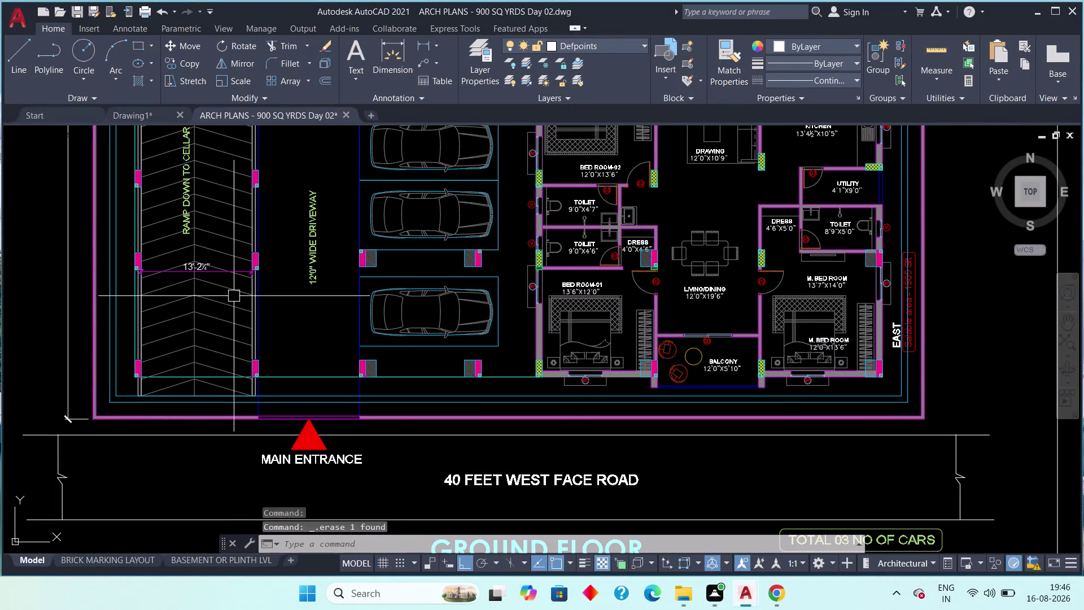
Abandon a selection near the ramp dimension and return to the whole plan.
scroll(up, 3)
click(204, 329)
scroll(down, 3)
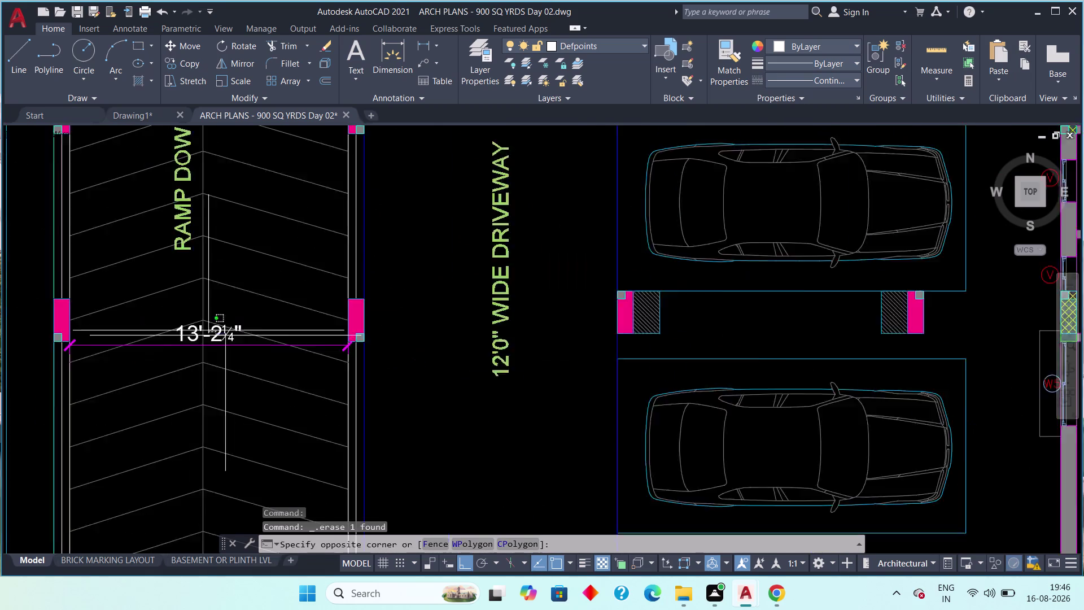
key(Escape)
key(Escape)
middle_drag(378, 287, 391, 349)
scroll(down, 3)
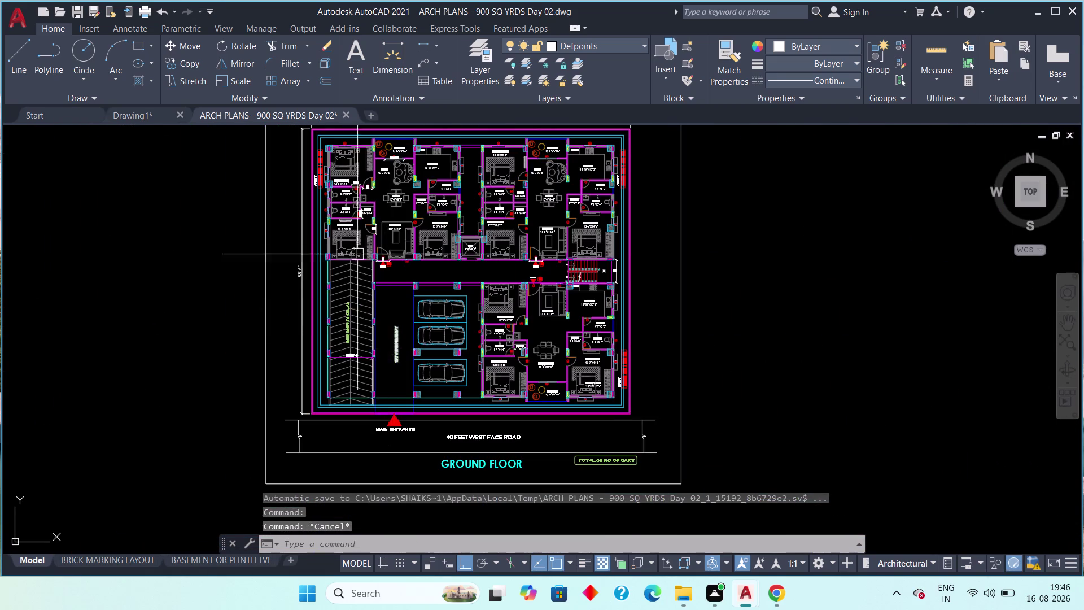
scroll(up, 3)
scroll(down, 3)
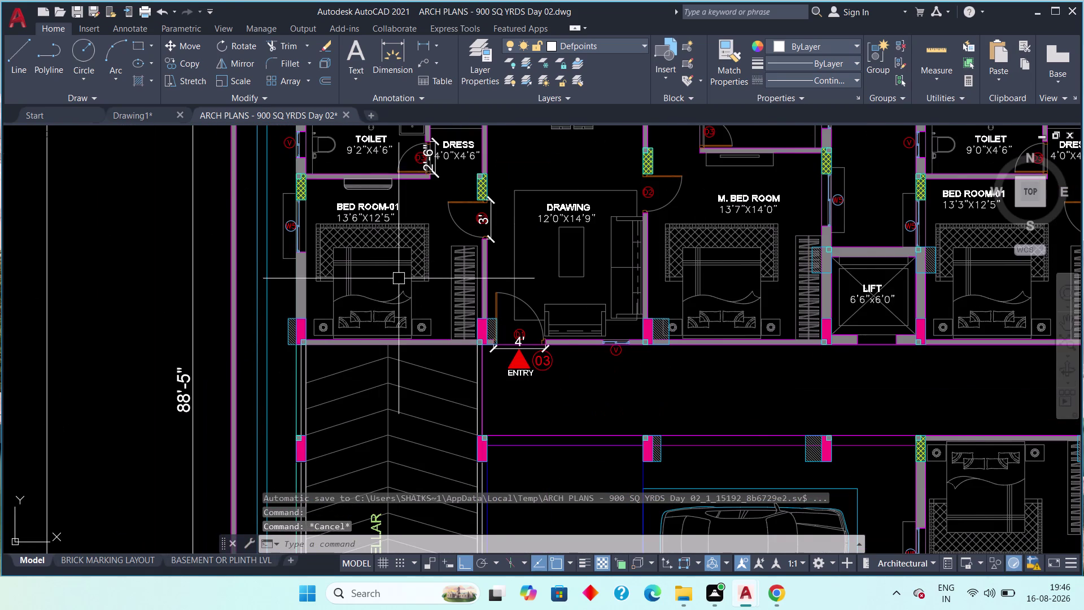
scroll(down, 3)
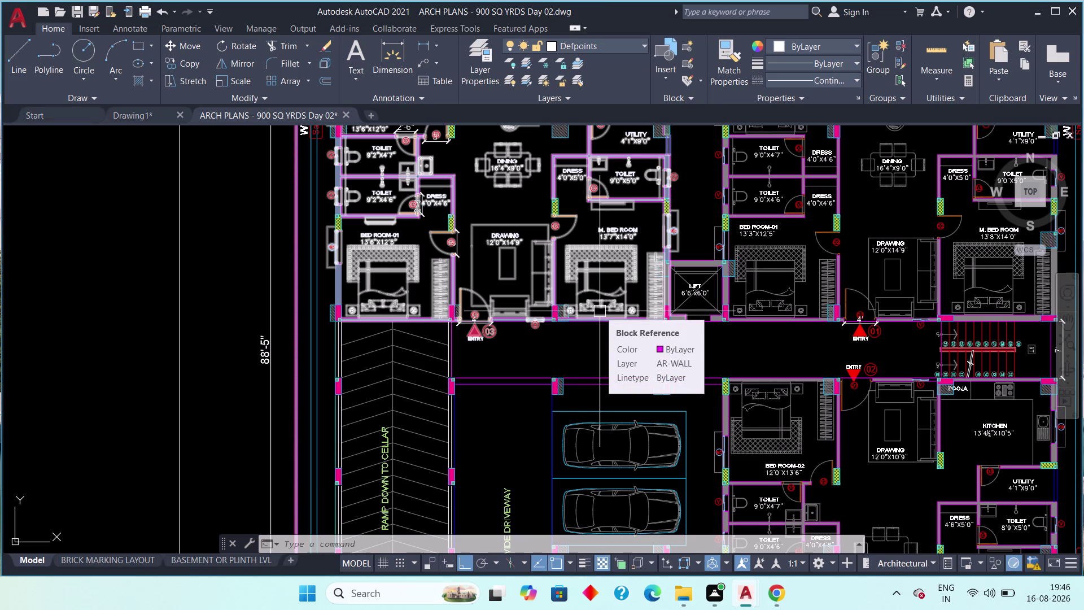
scroll(down, 3)
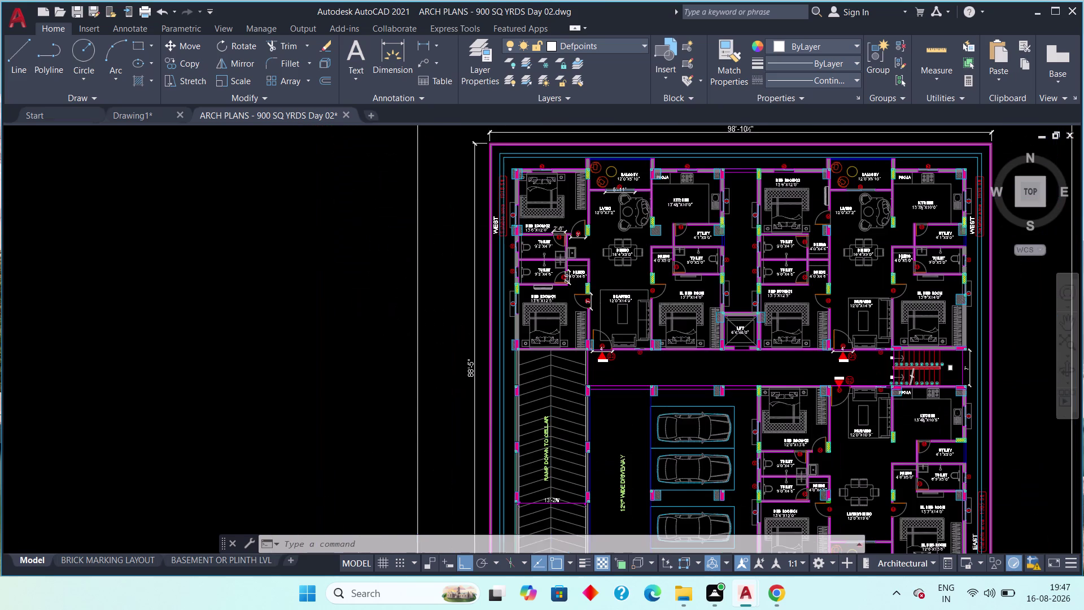
scroll(up, 3)
middle_drag(788, 417, 695, 334)
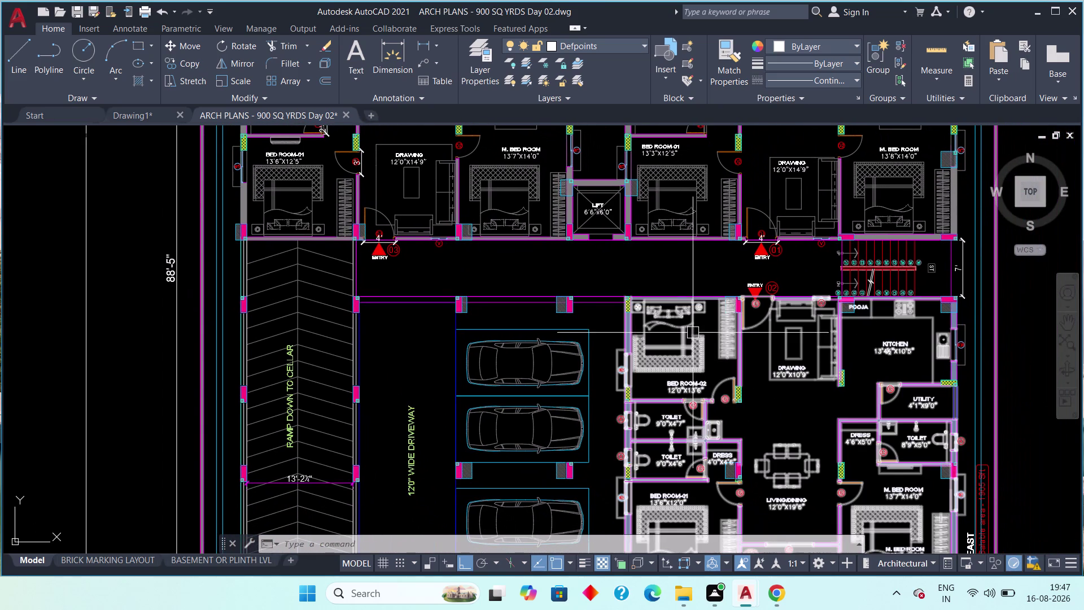
scroll(up, 3)
middle_drag(422, 441, 474, 319)
scroll(down, 3)
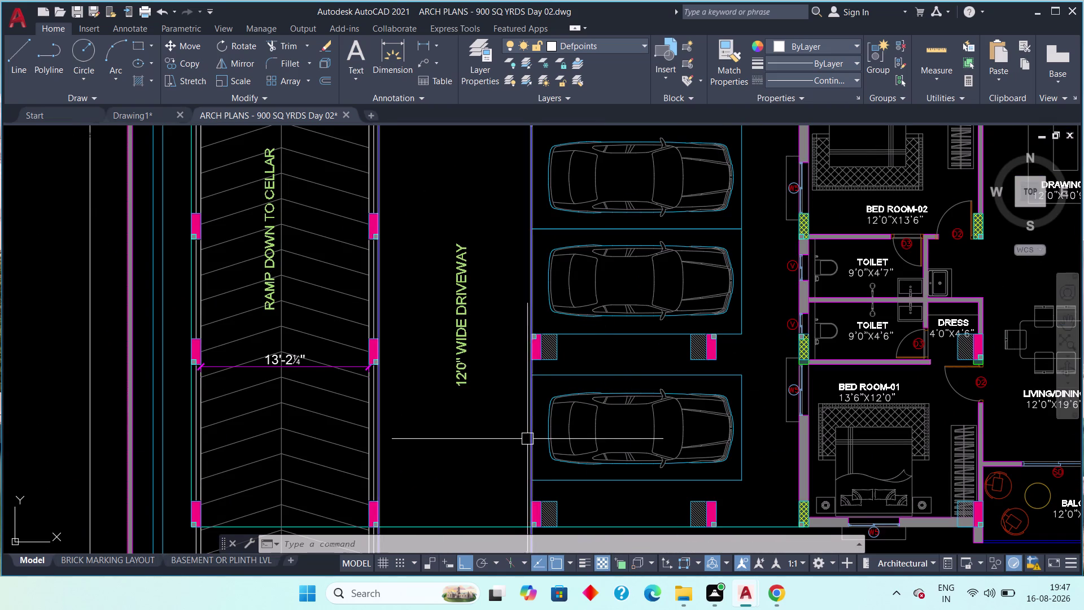
scroll(up, 3)
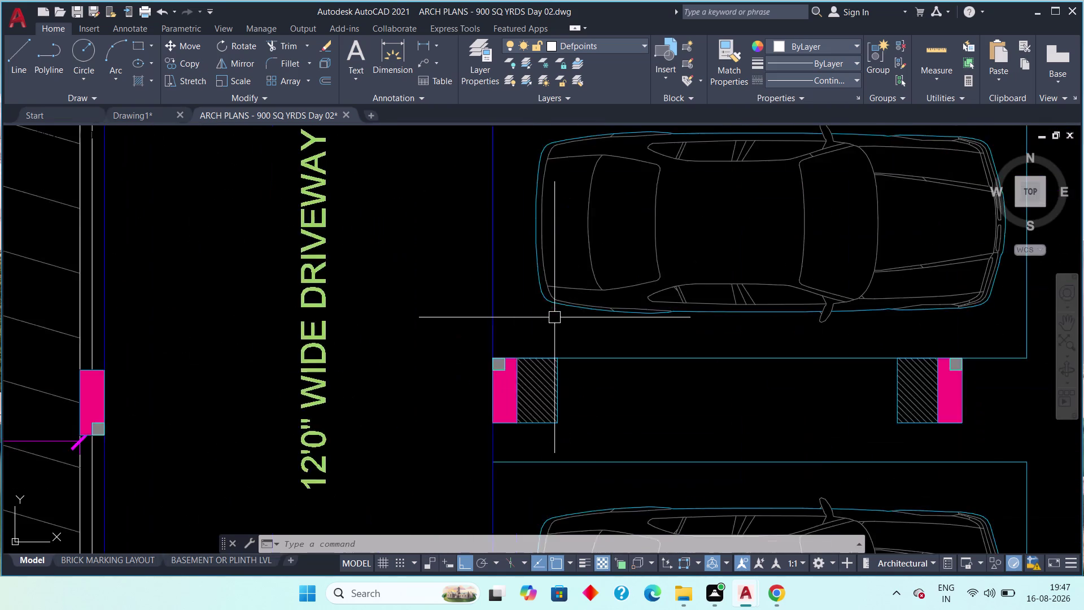
scroll(up, 3)
middle_drag(565, 317, 542, 400)
scroll(down, 3)
middle_drag(469, 417, 457, 452)
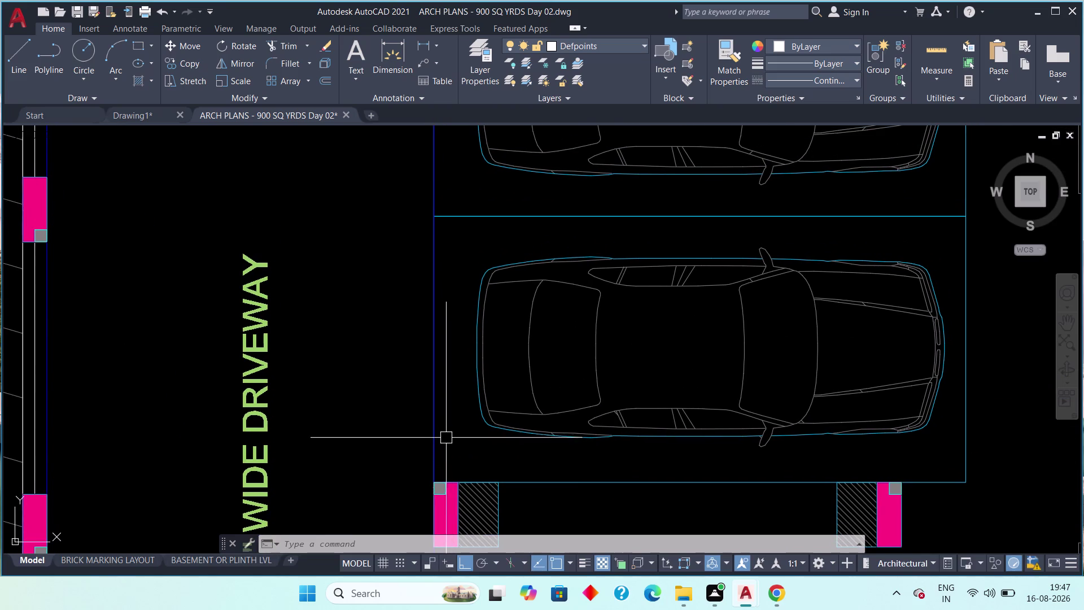
scroll(down, 3)
scroll(up, 3)
scroll(down, 3)
middle_drag(271, 466, 303, 349)
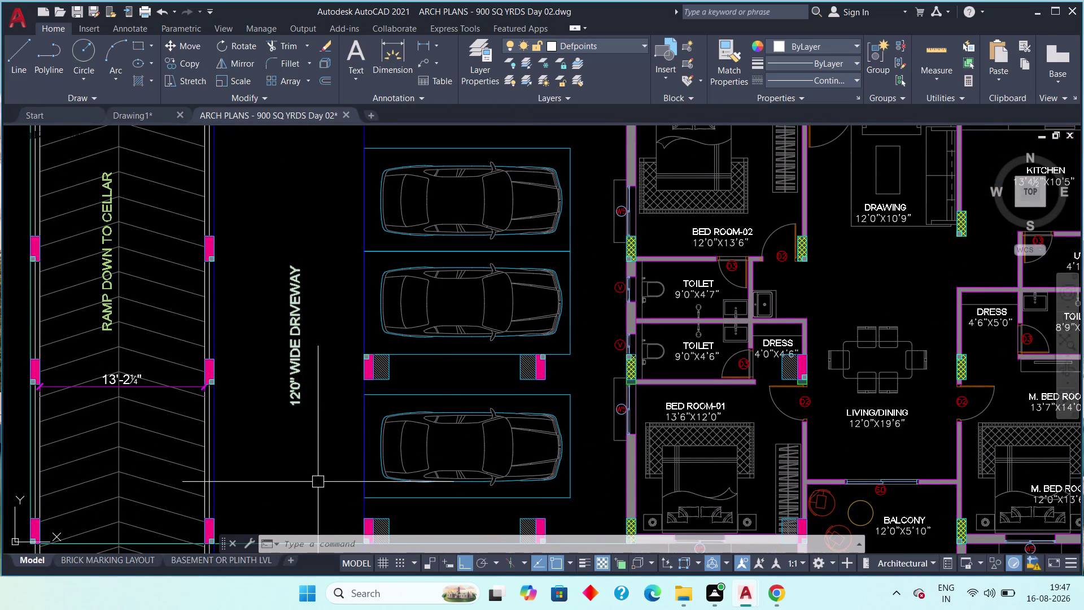
middle_drag(315, 457, 303, 532)
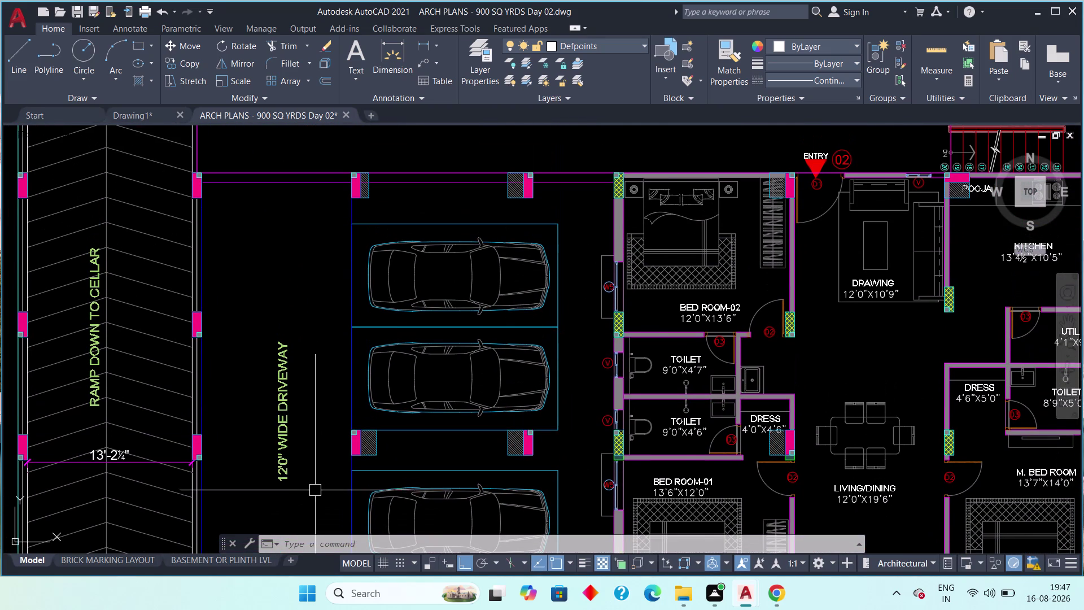
middle_drag(316, 489, 341, 421)
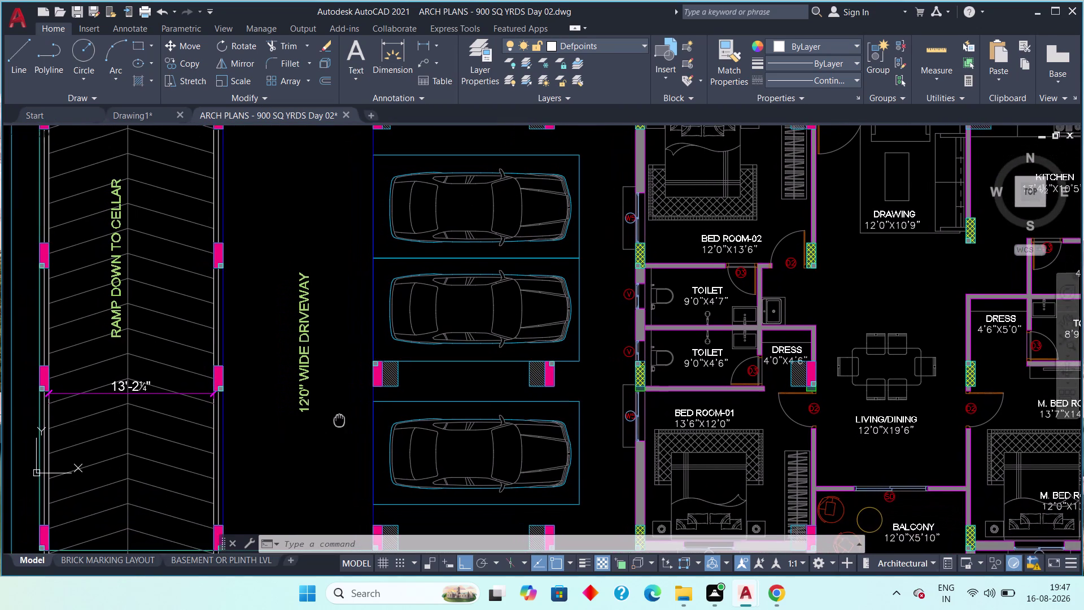
middle_drag(341, 421, 365, 407)
scroll(down, 3)
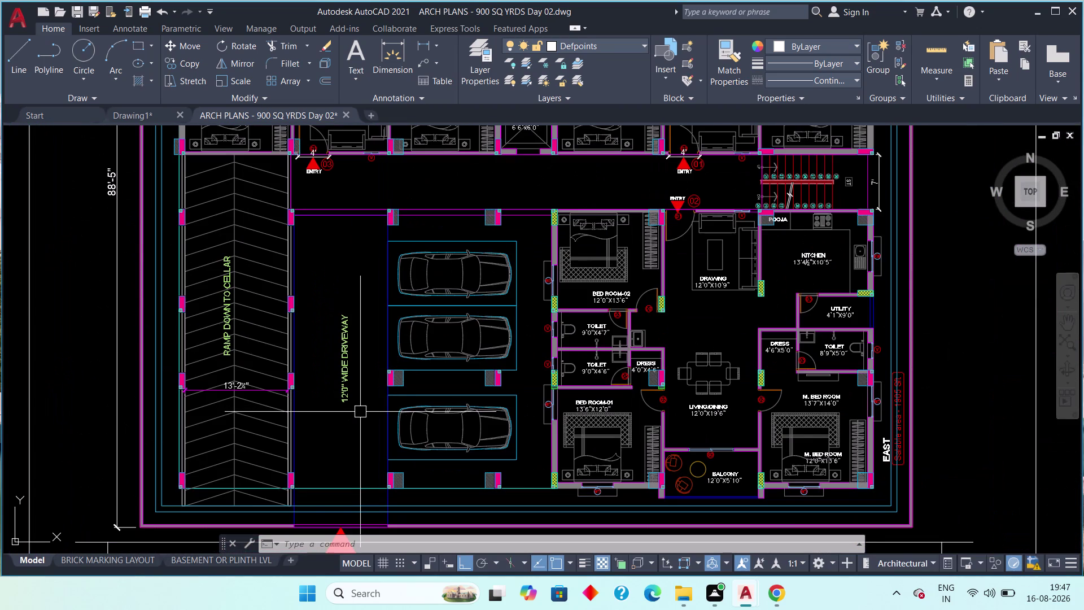
scroll(up, 3)
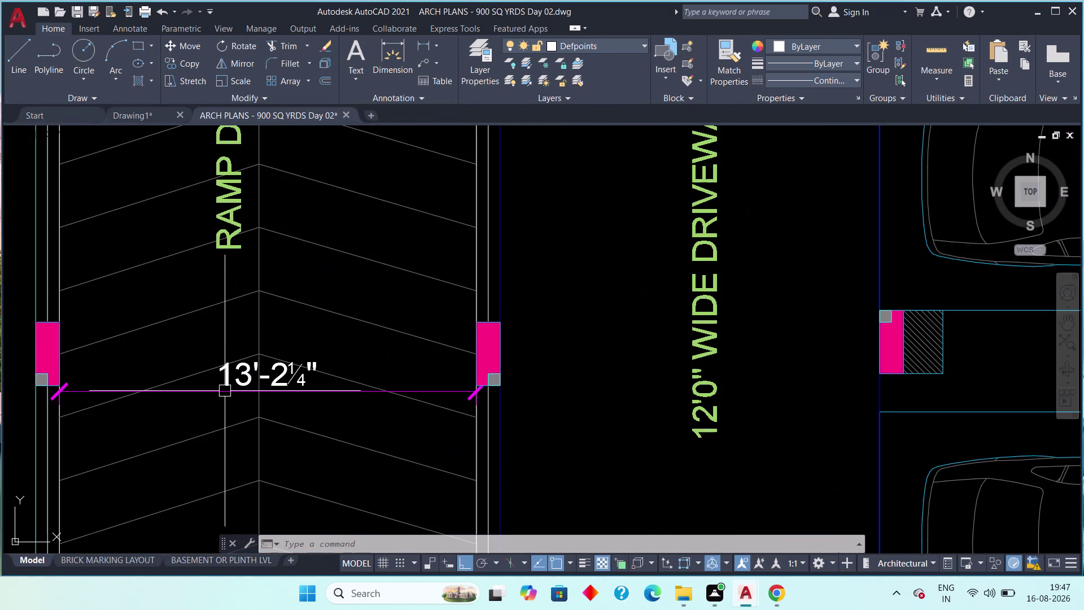
scroll(down, 3)
middle_drag(278, 400, 302, 359)
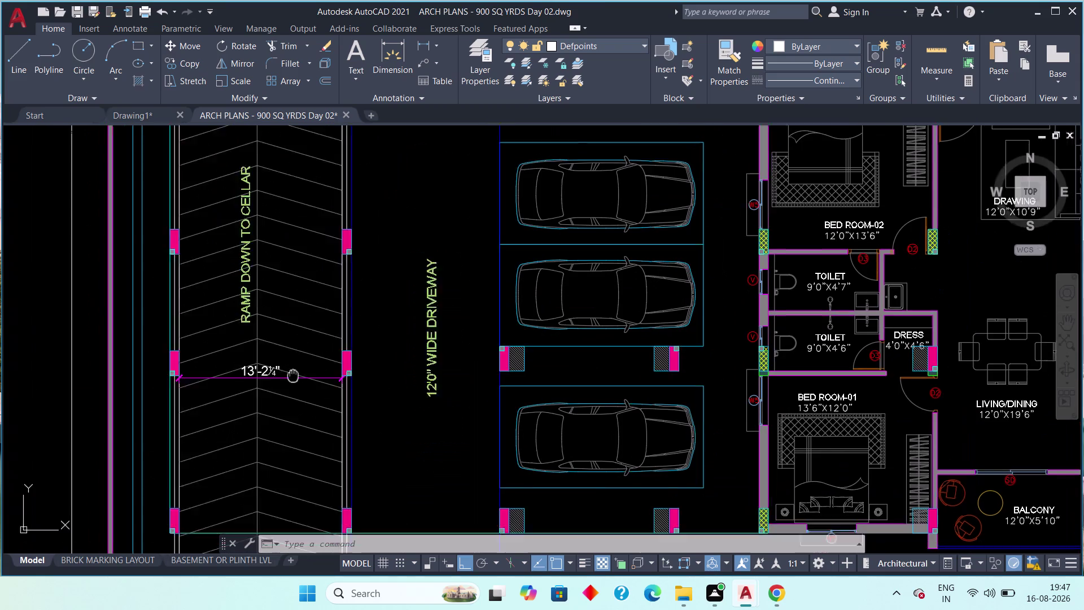
middle_drag(302, 360, 327, 294)
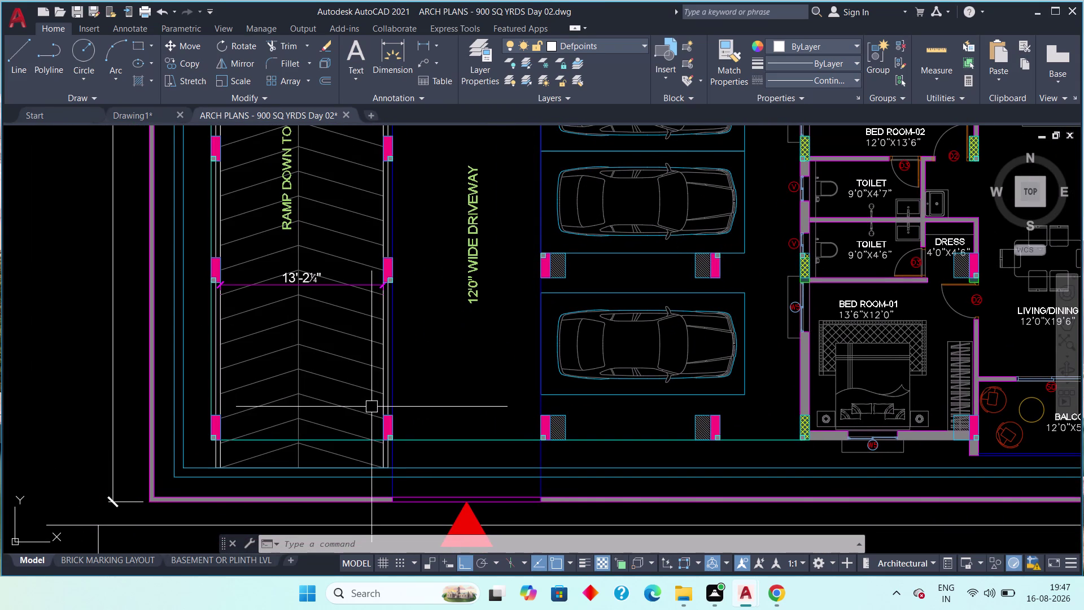
scroll(down, 3)
middle_drag(471, 354, 426, 324)
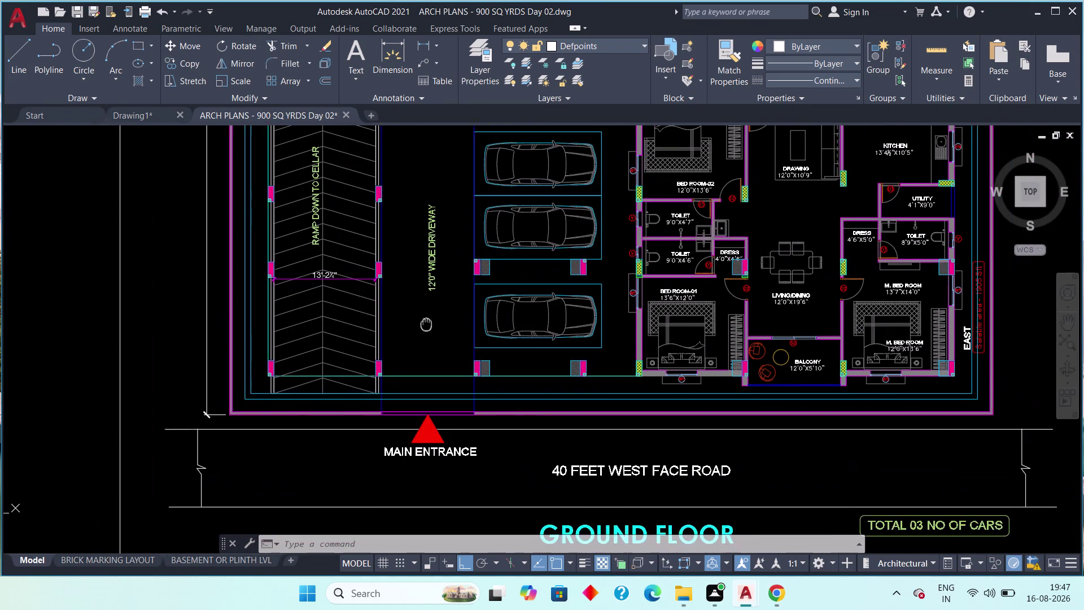
middle_drag(426, 324, 426, 324)
scroll(up, 3)
scroll(down, 3)
scroll(down, 3)
middle_drag(598, 333, 465, 412)
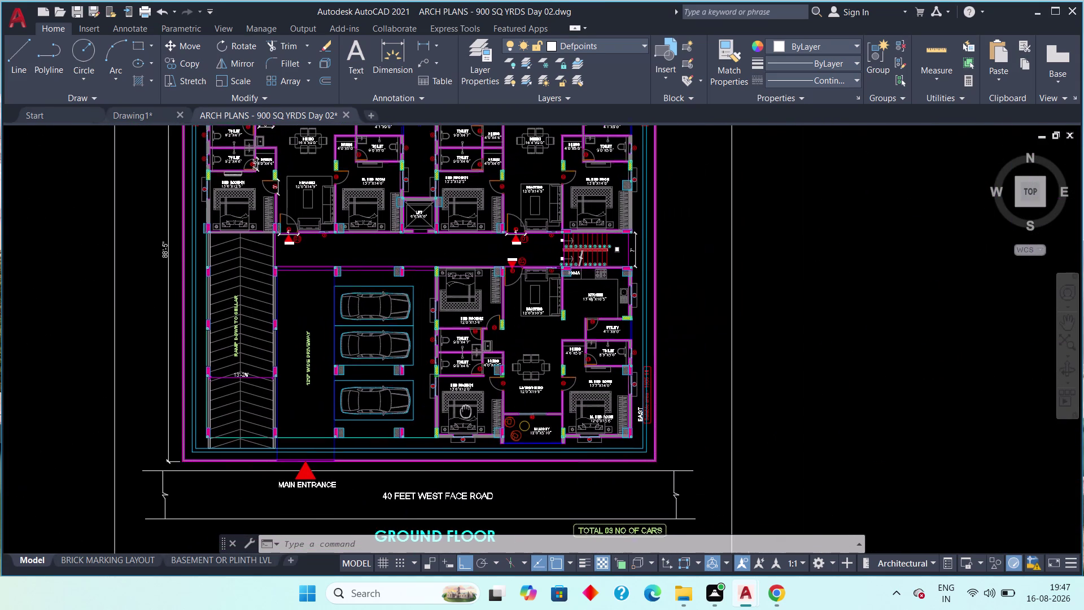
middle_drag(465, 411, 463, 412)
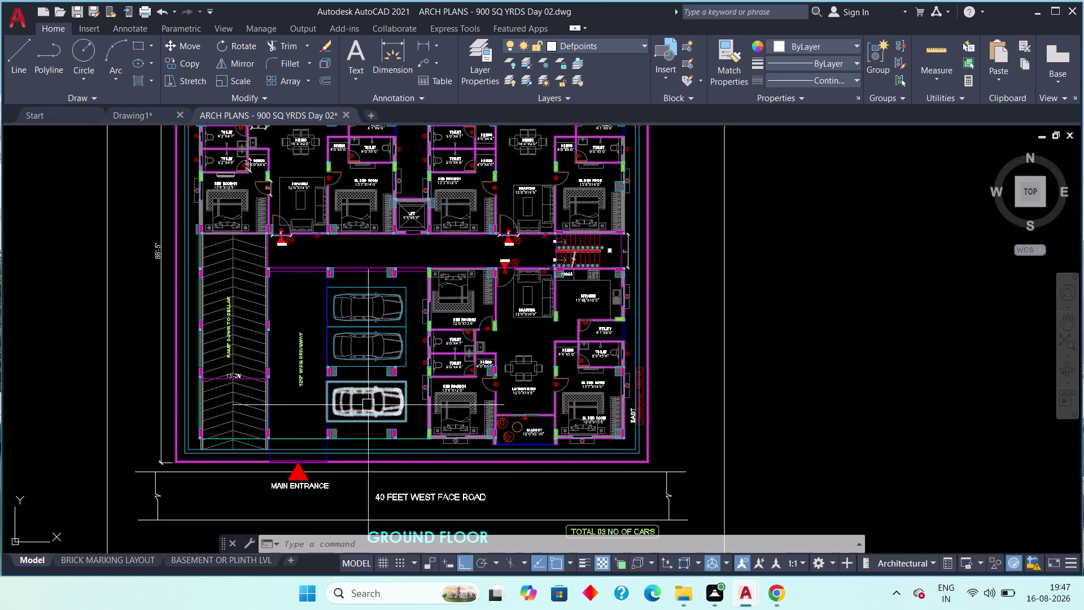
middle_drag(274, 384, 242, 393)
scroll(up, 3)
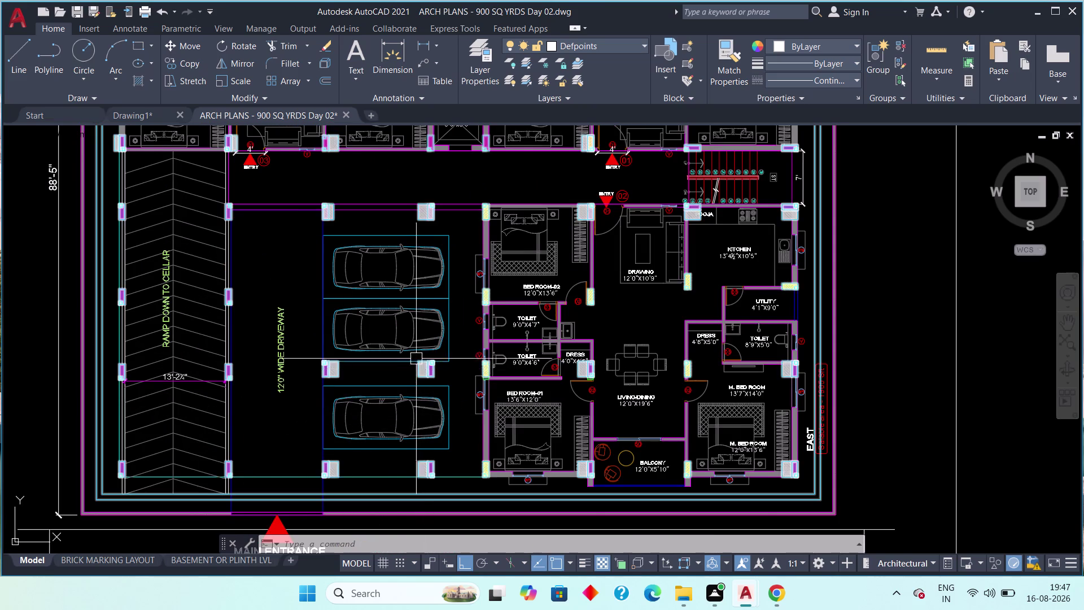
middle_drag(416, 330, 444, 554)
scroll(down, 3)
middle_drag(302, 305, 319, 418)
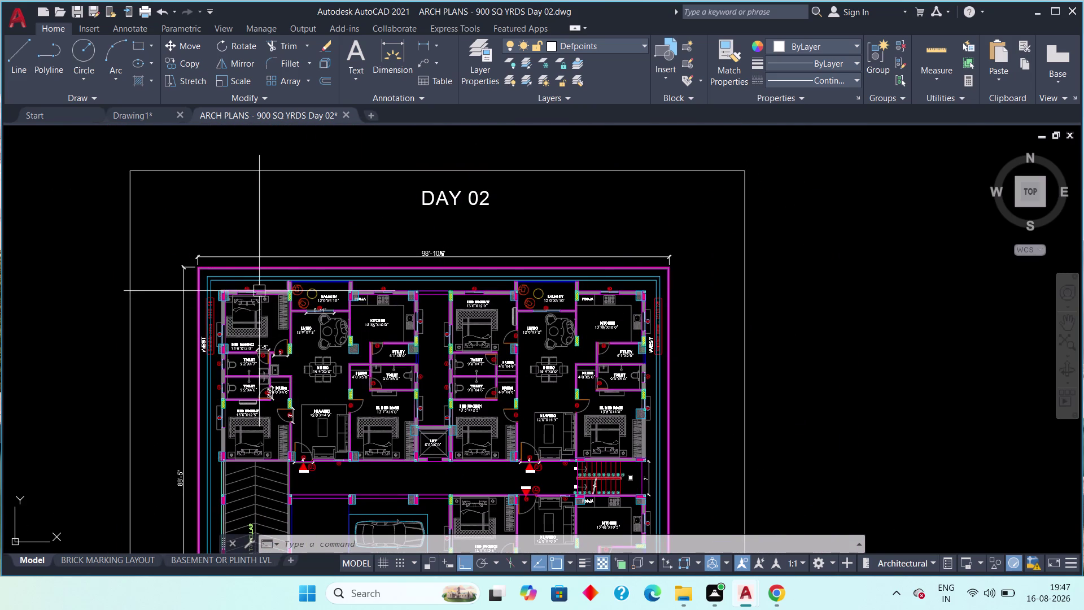
scroll(down, 3)
scroll(up, 3)
middle_drag(308, 408, 308, 335)
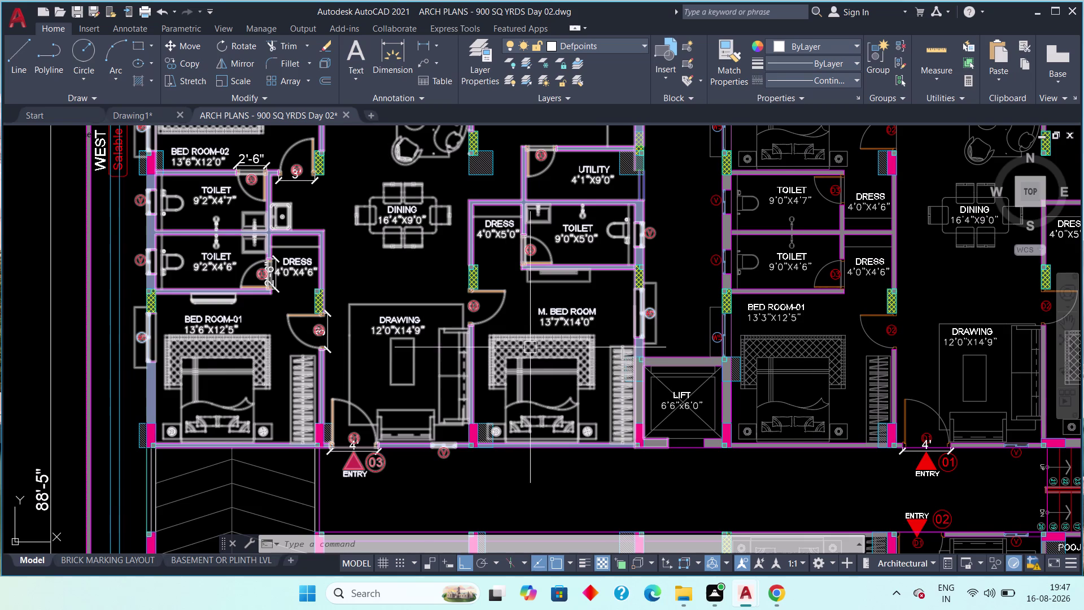
middle_drag(497, 350, 434, 396)
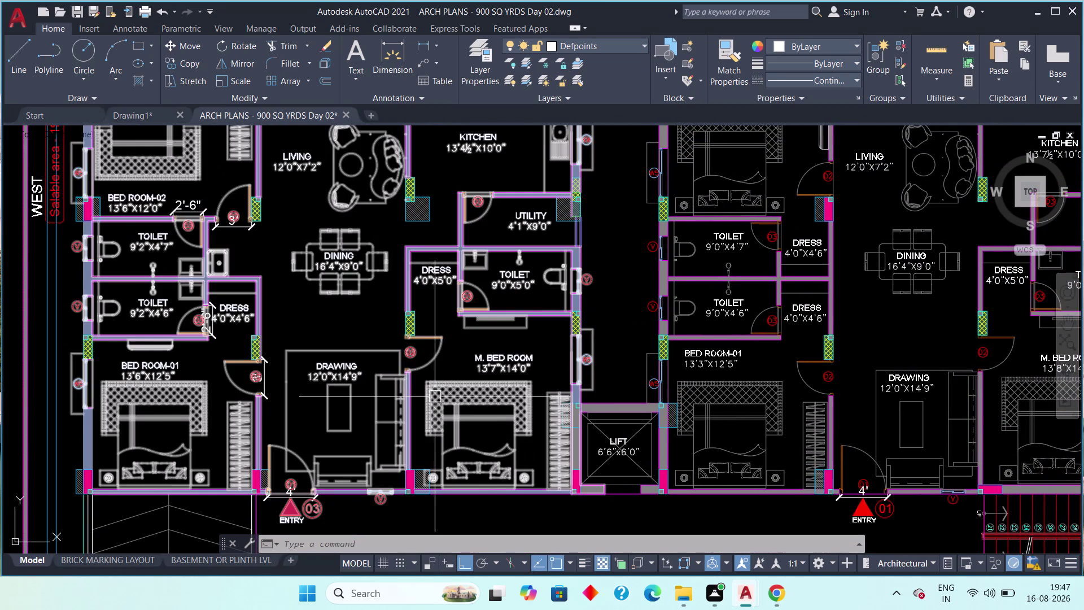
scroll(up, 3)
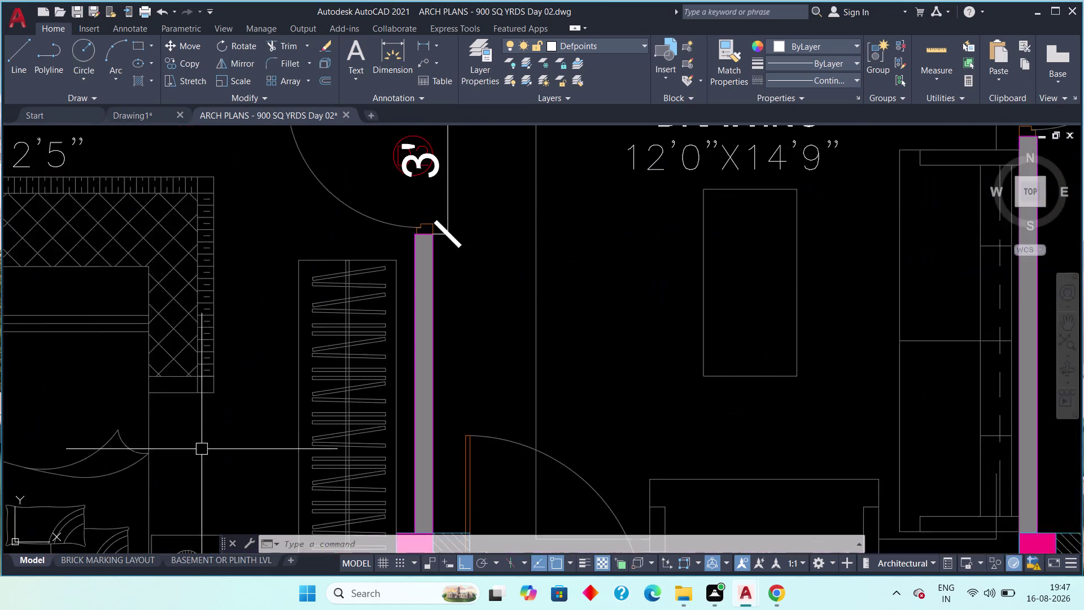
scroll(down, 3)
middle_drag(211, 438, 337, 349)
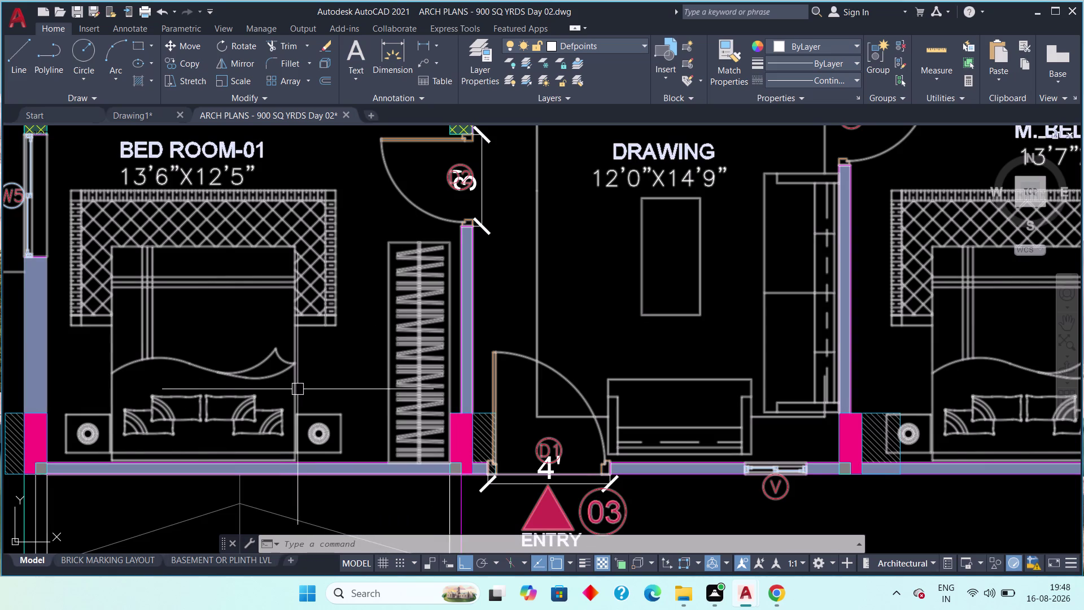
scroll(down, 3)
middle_drag(595, 411, 442, 448)
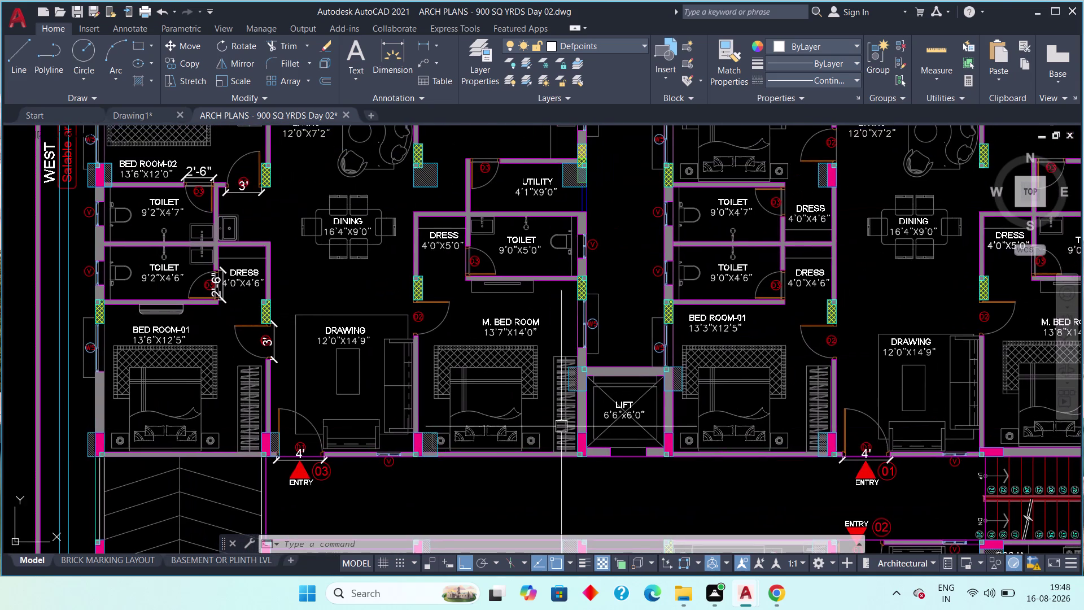
scroll(down, 3)
middle_drag(654, 395, 552, 456)
scroll(up, 3)
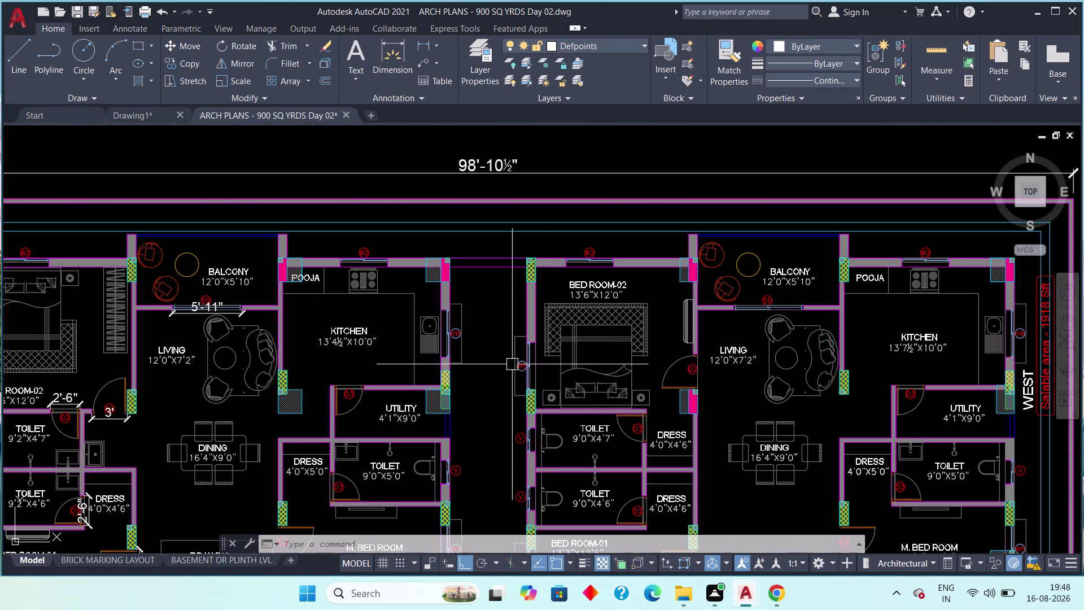
middle_drag(588, 458, 546, 343)
scroll(up, 3)
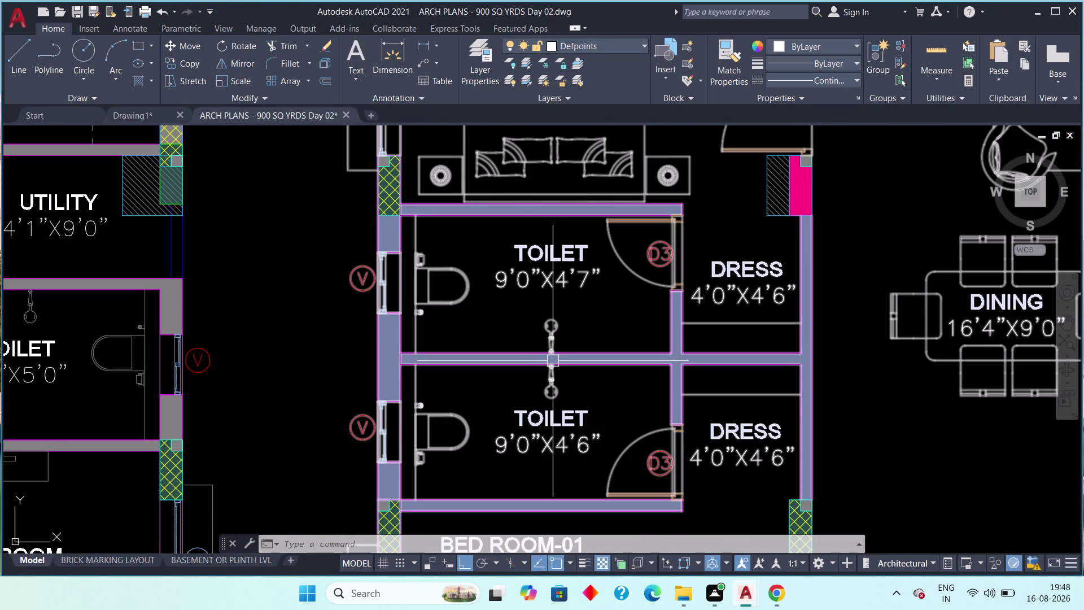
scroll(down, 3)
middle_click(530, 373)
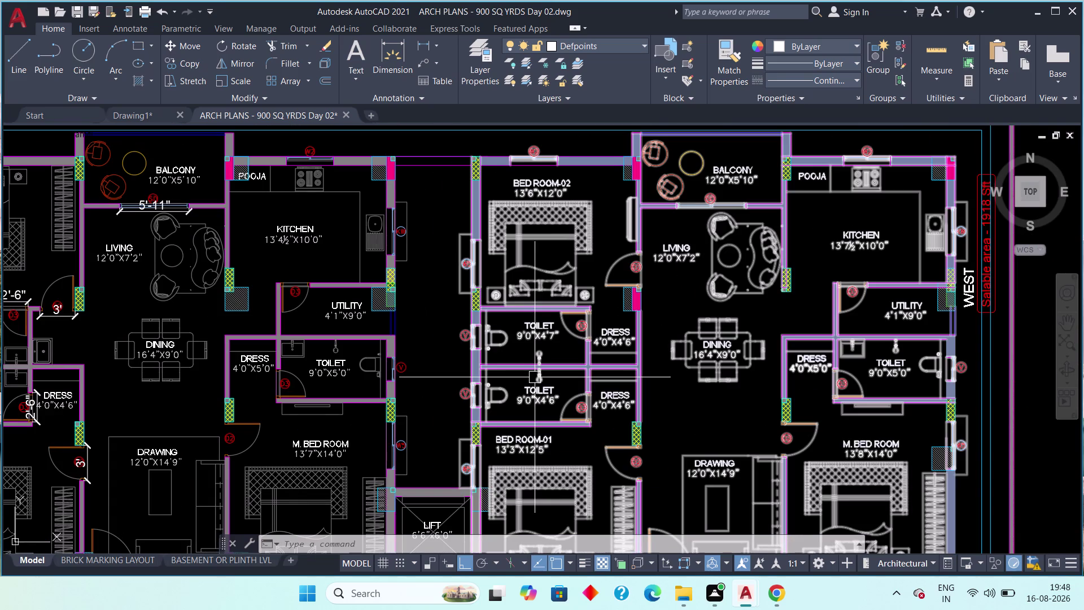
middle_drag(485, 400, 815, 396)
scroll(up, 3)
middle_drag(422, 265, 690, 371)
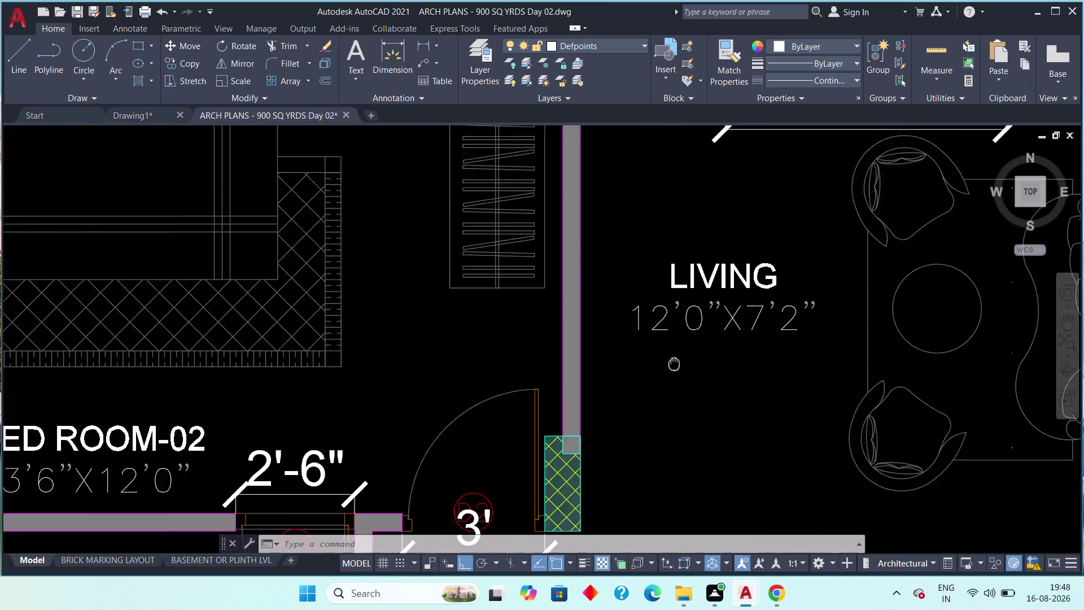
middle_drag(690, 371, 903, 519)
scroll(down, 3)
middle_drag(805, 414, 788, 381)
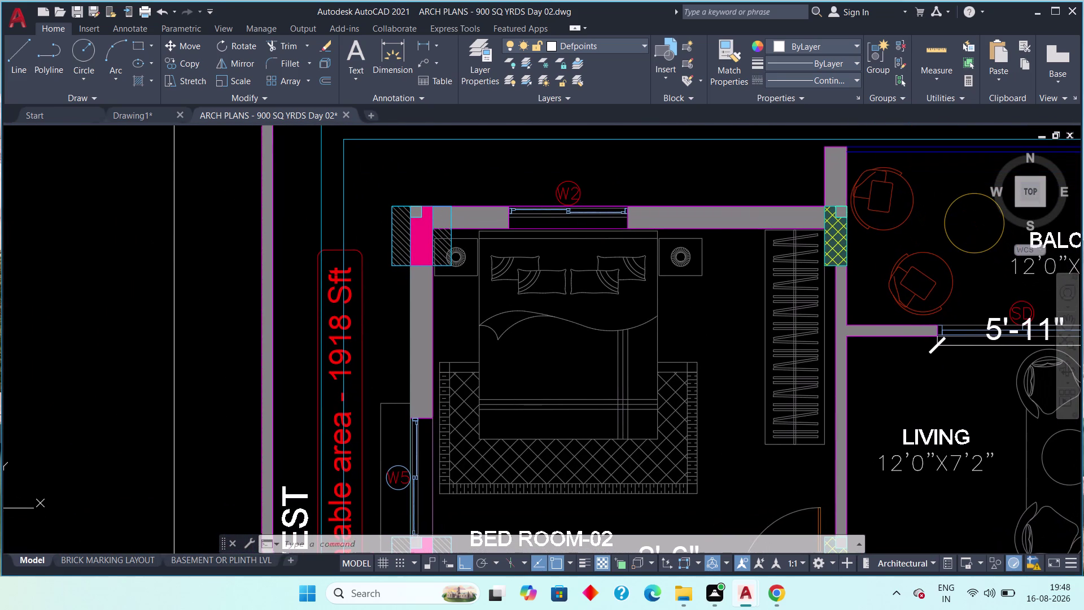
middle_drag(788, 380, 710, 350)
scroll(down, 3)
scroll(down, 3)
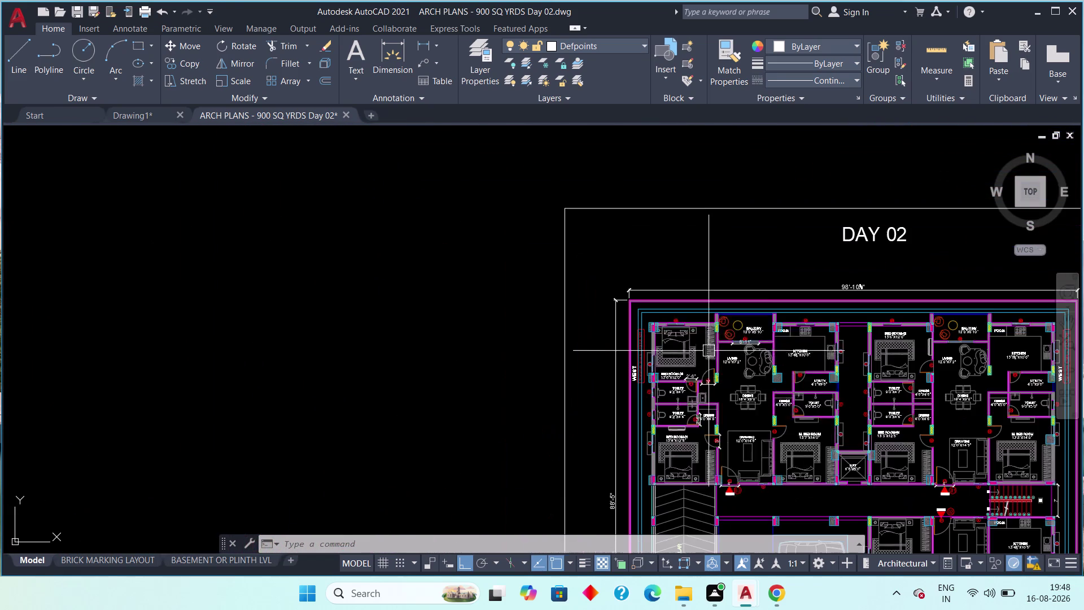
middle_drag(822, 402, 727, 366)
Open 01-01-cad-blocks-net-beds.dwg from Chrome's download history into AutoCAD.
click(776, 590)
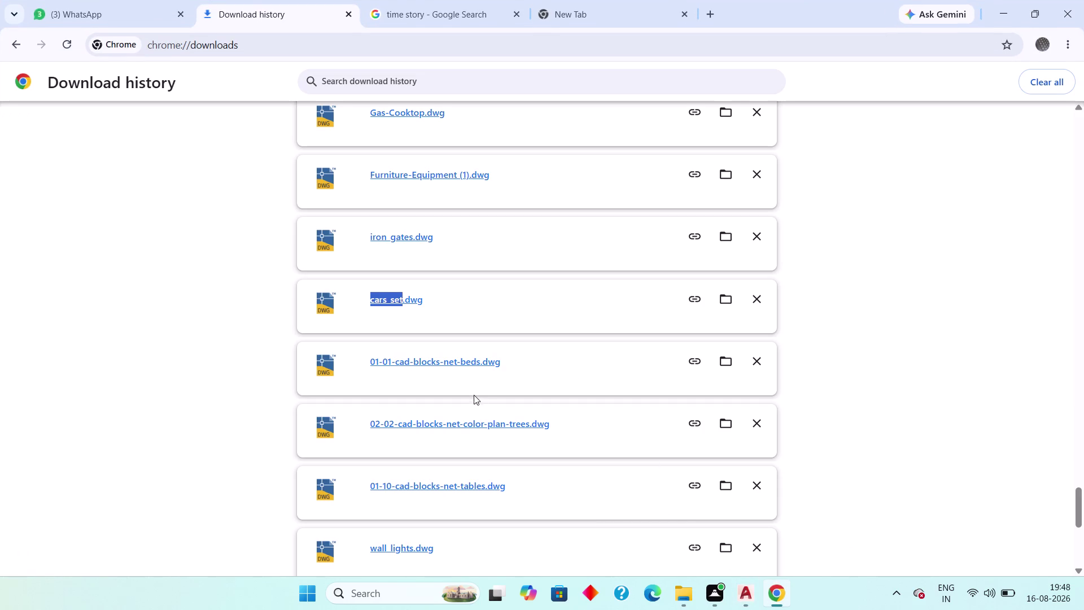
scroll(down, 3)
key(Escape)
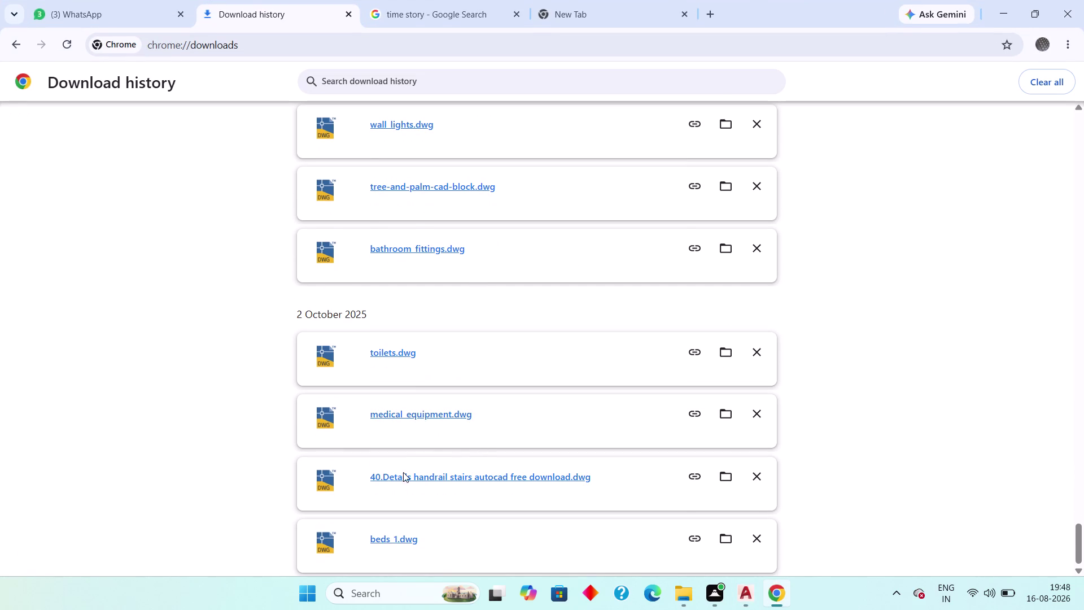
click(244, 436)
scroll(up, 3)
scroll(up, 3)
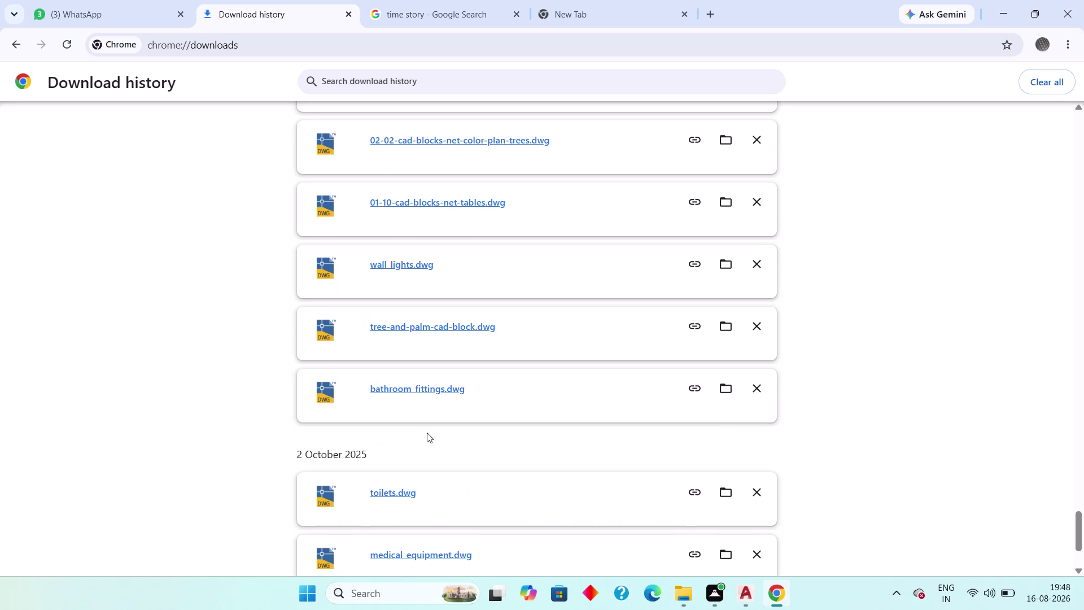
scroll(up, 3)
scroll(up, 3)
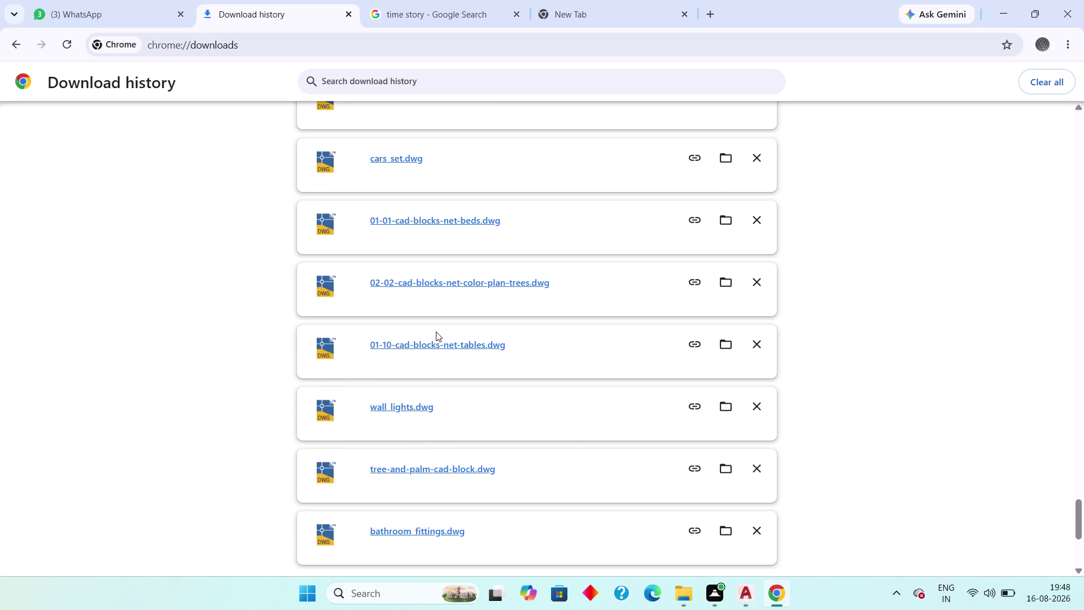
scroll(up, 3)
scroll(up, 3)
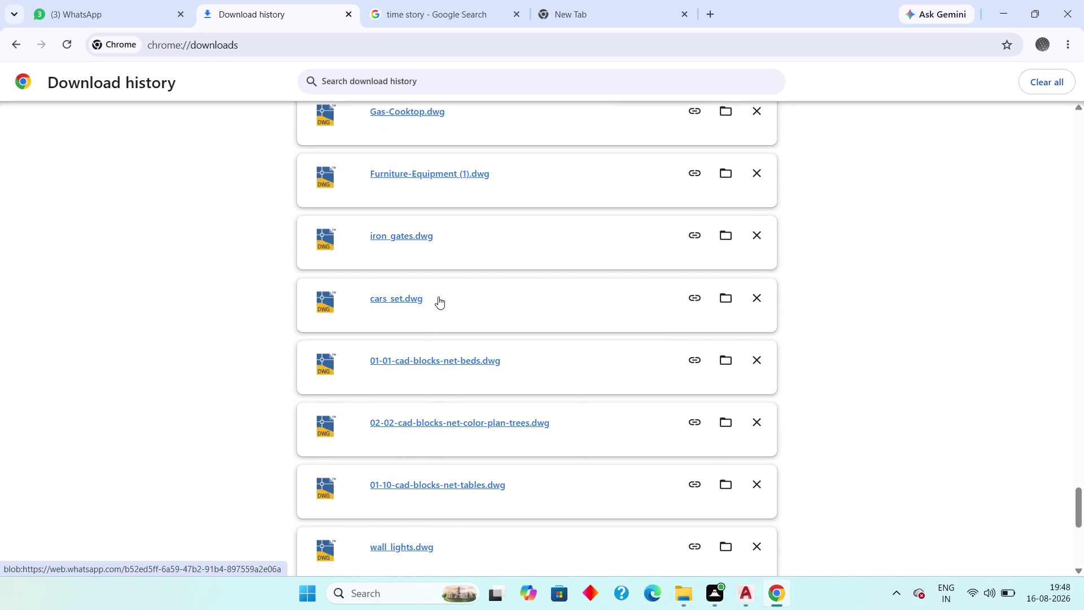
double_click(430, 363)
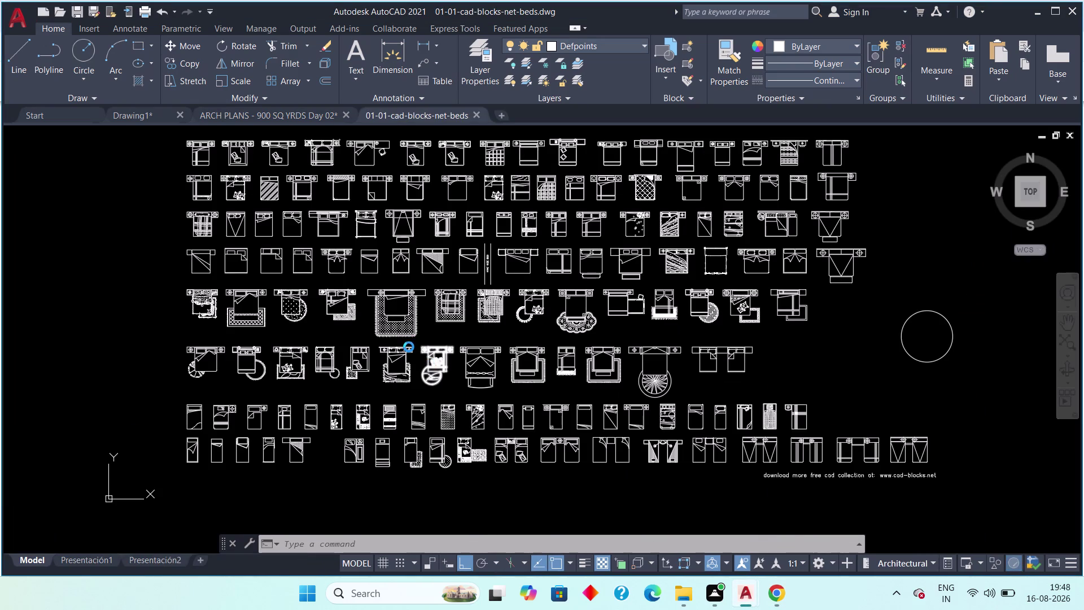
Pan and zoom across the rows of bed blocks in the cad-blocks-net-beds drawing.
scroll(up, 3)
scroll(up, 3)
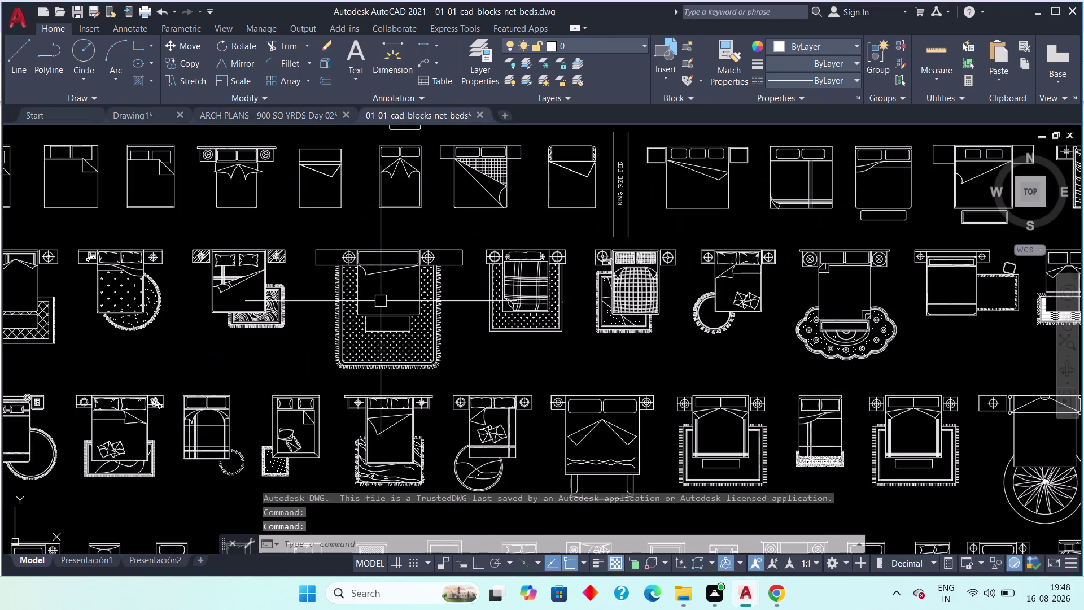
scroll(down, 3)
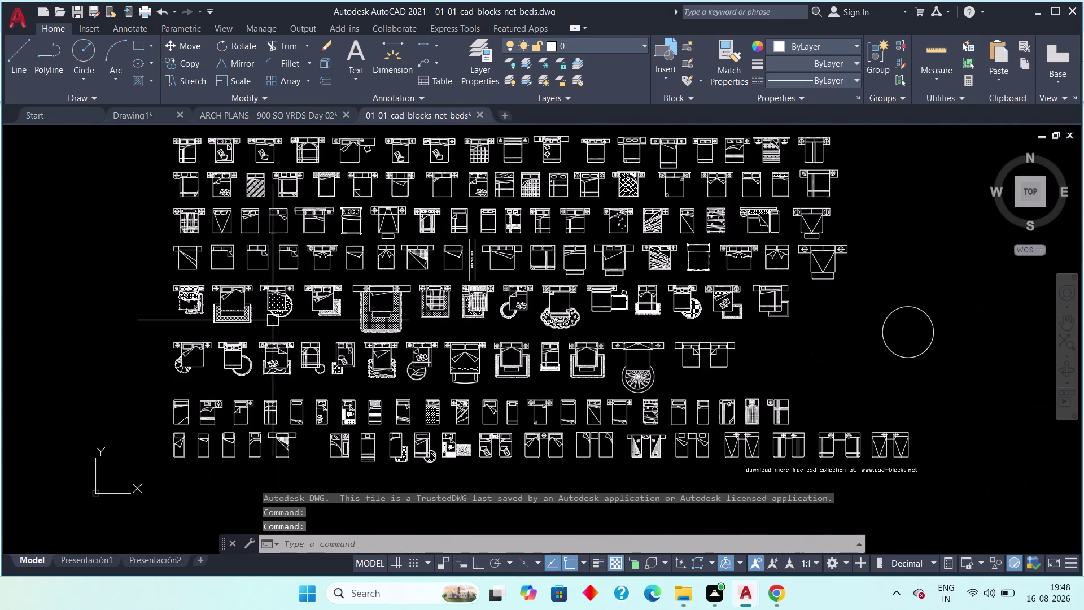
scroll(up, 3)
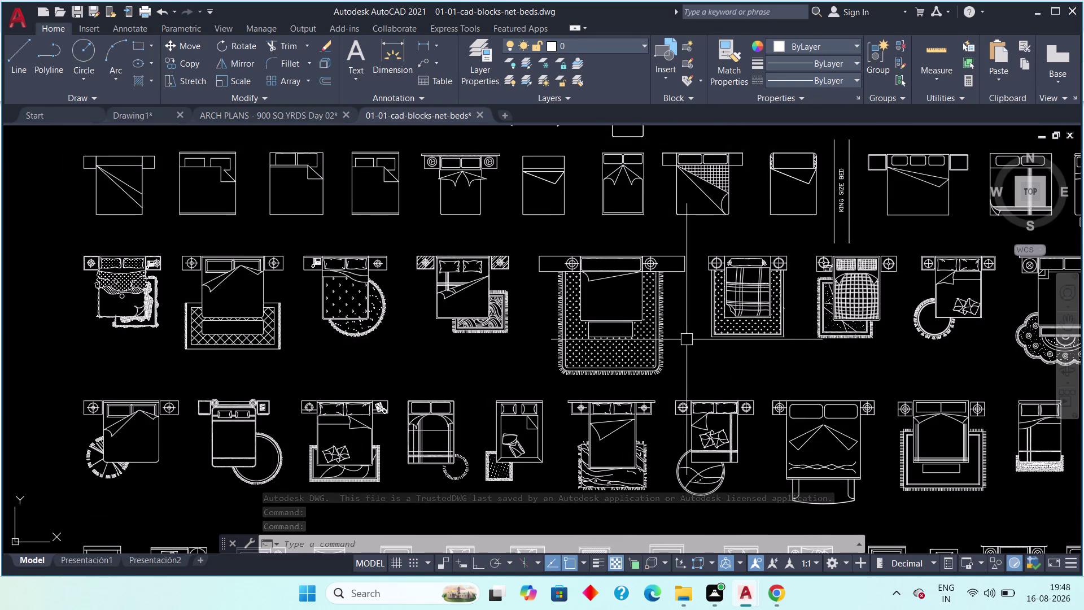
middle_drag(687, 340, 531, 353)
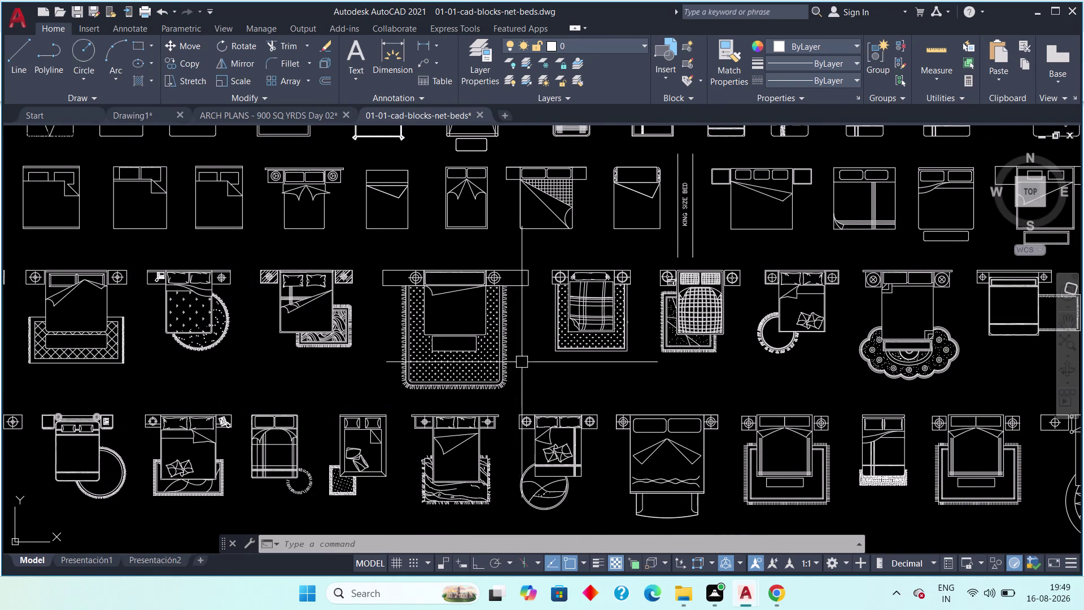
scroll(up, 3)
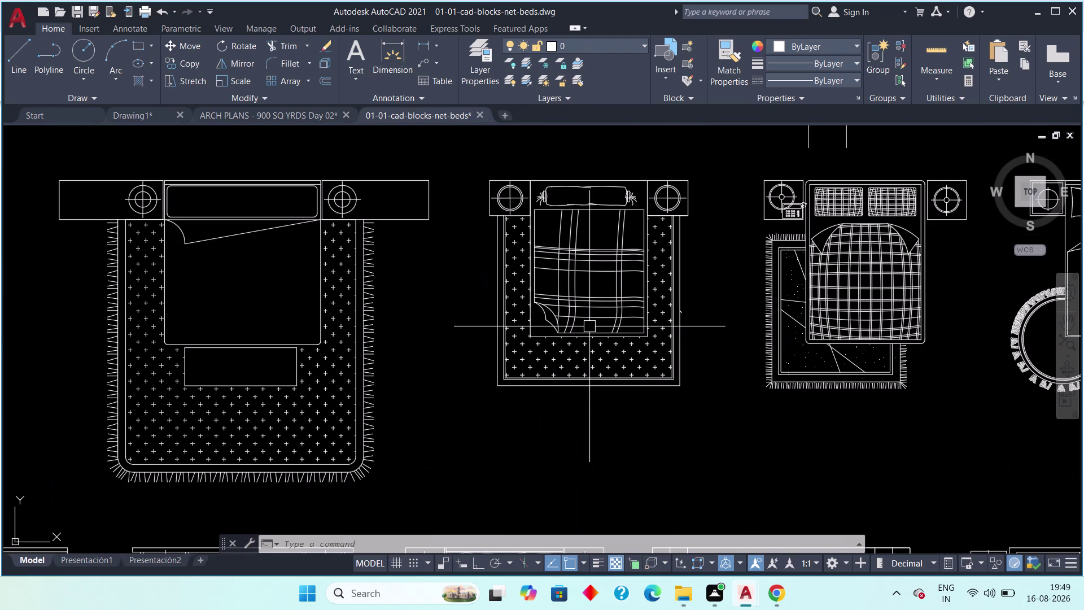
scroll(down, 3)
scroll(up, 3)
scroll(up, 3)
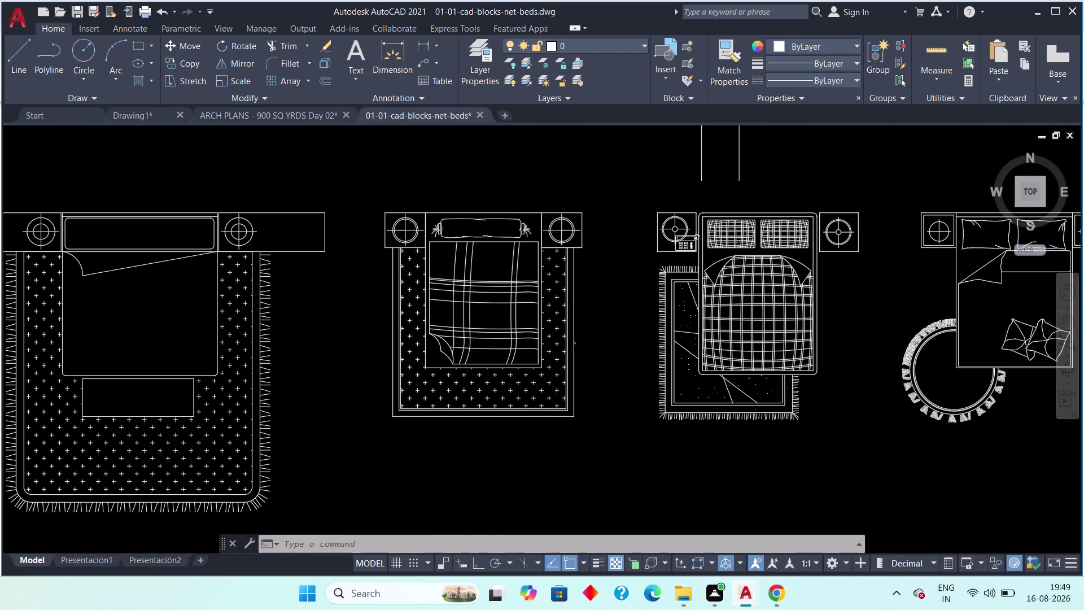
scroll(down, 3)
middle_drag(533, 334, 649, 433)
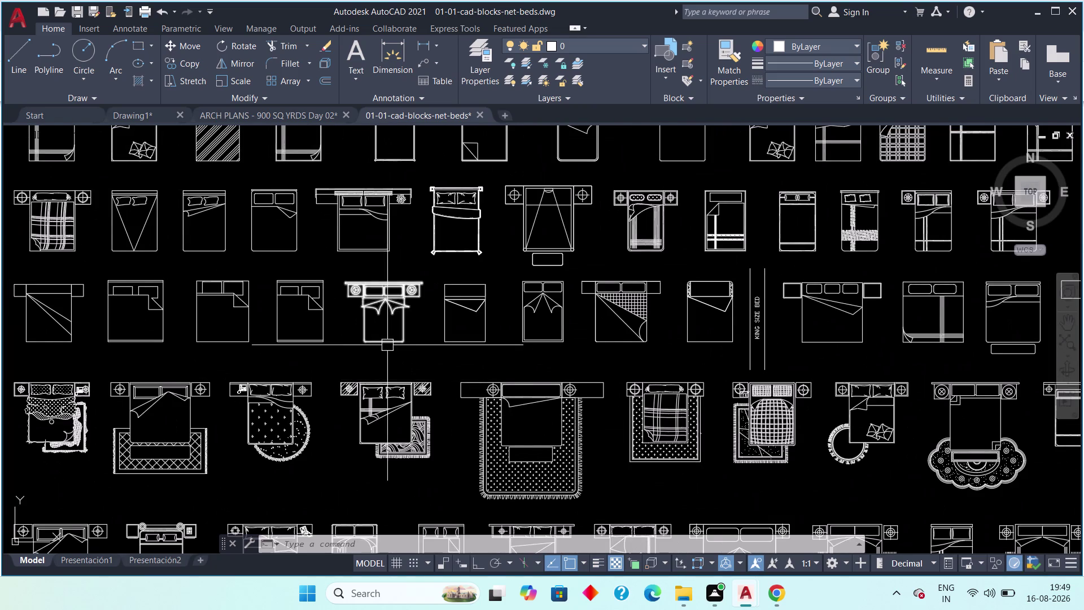
middle_drag(396, 345, 597, 405)
scroll(down, 3)
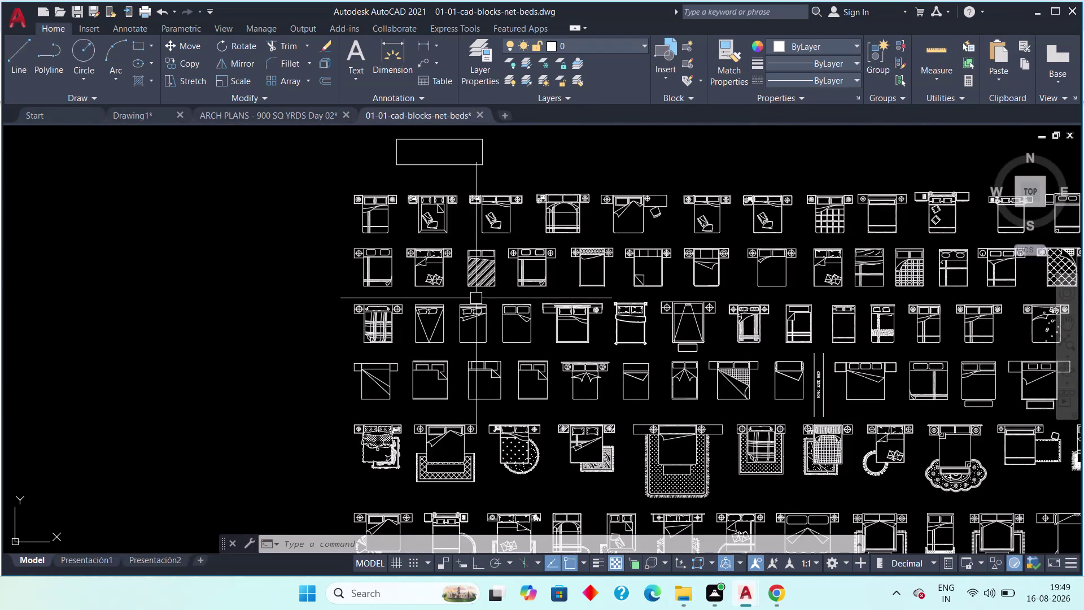
Bring the double bed with rug and nightstands into view and start a selection window.
middle_drag(460, 231, 380, 93)
middle_drag(409, 305, 344, 237)
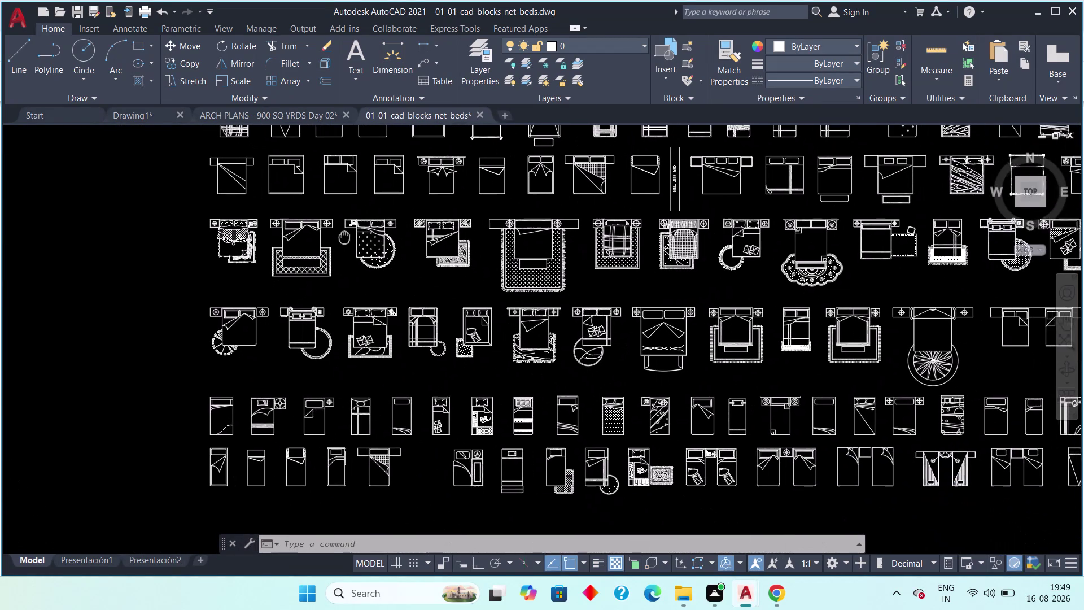
middle_drag(344, 237, 341, 238)
scroll(up, 3)
scroll(down, 3)
middle_drag(382, 318, 348, 291)
scroll(up, 3)
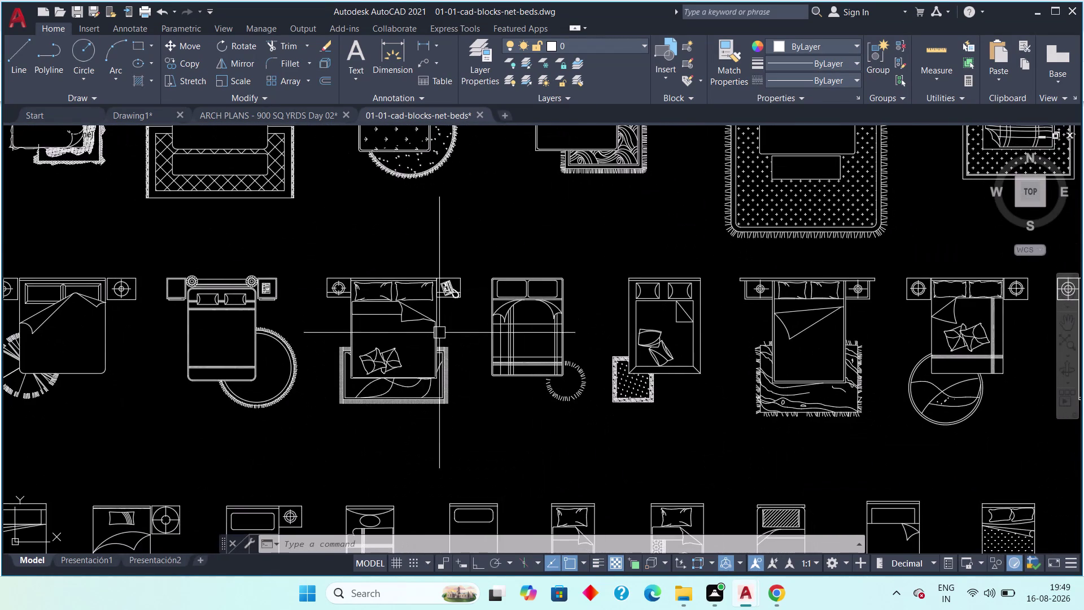
middle_drag(410, 371, 390, 352)
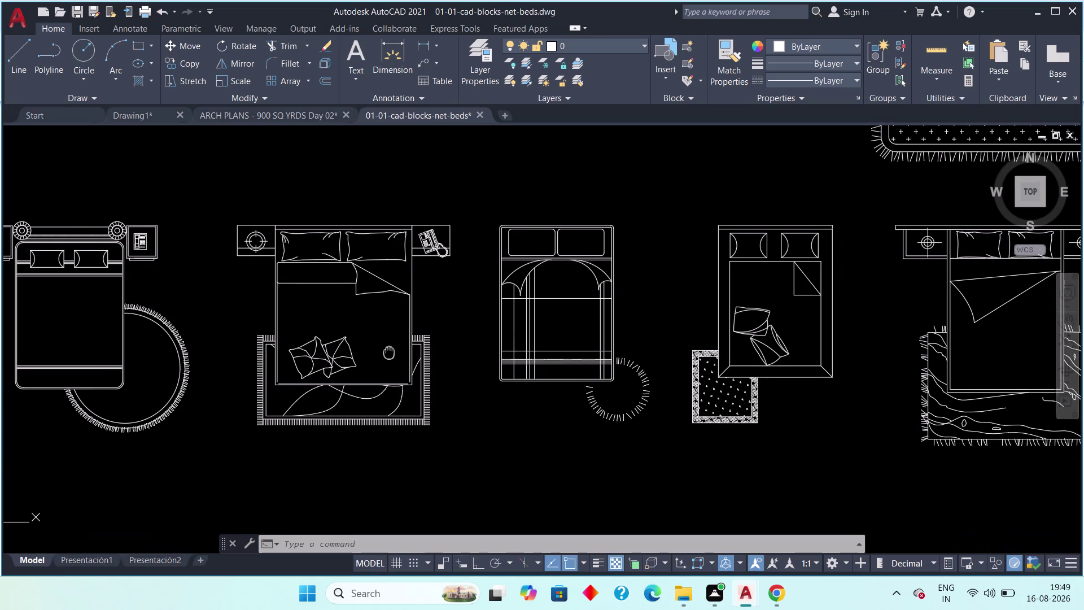
middle_drag(389, 351, 357, 314)
scroll(down, 3)
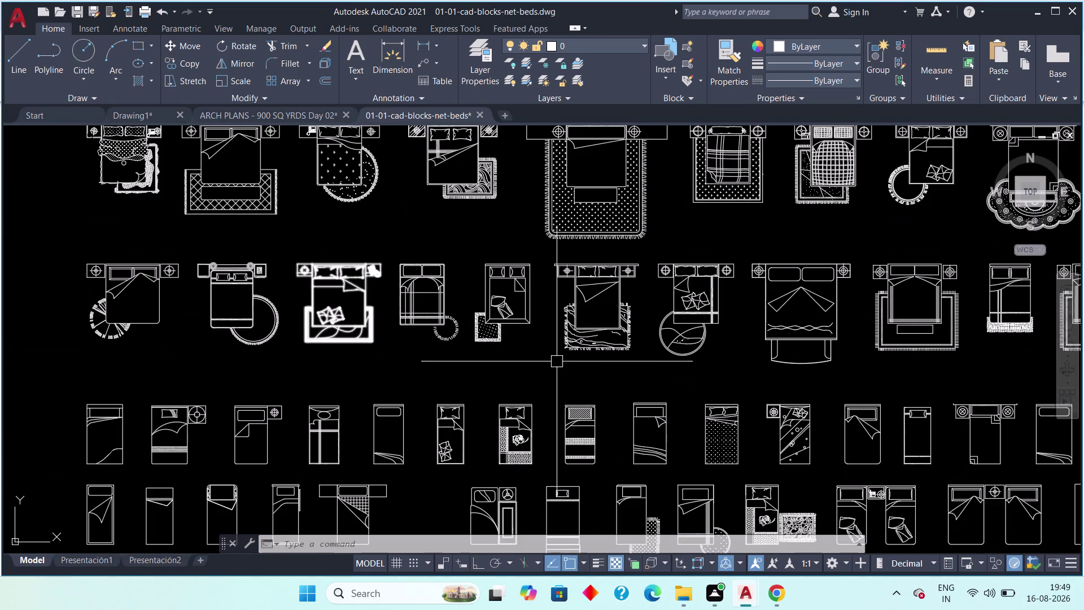
scroll(up, 3)
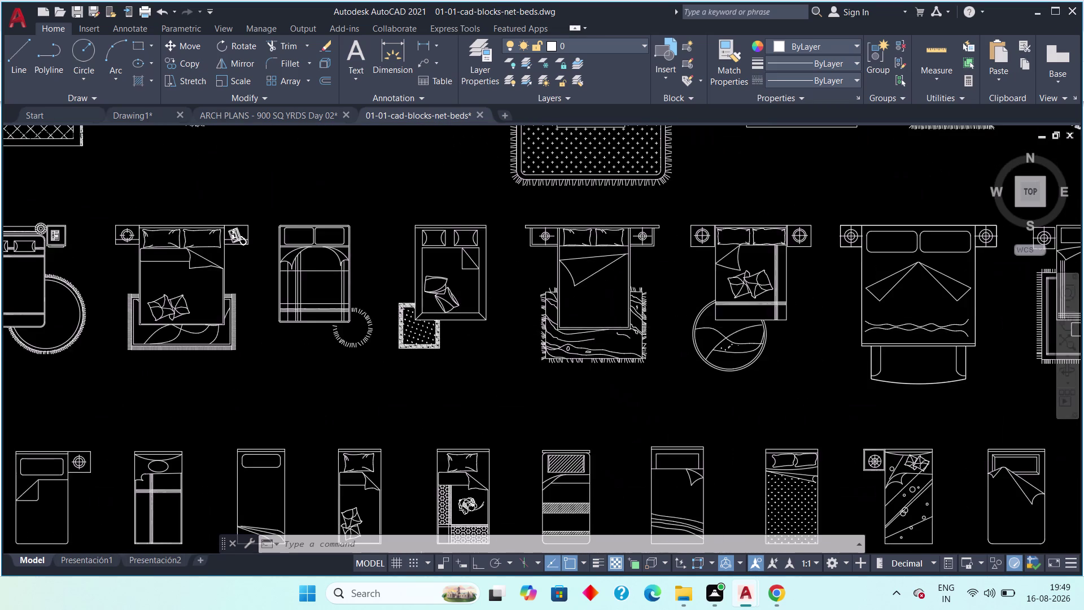
scroll(down, 3)
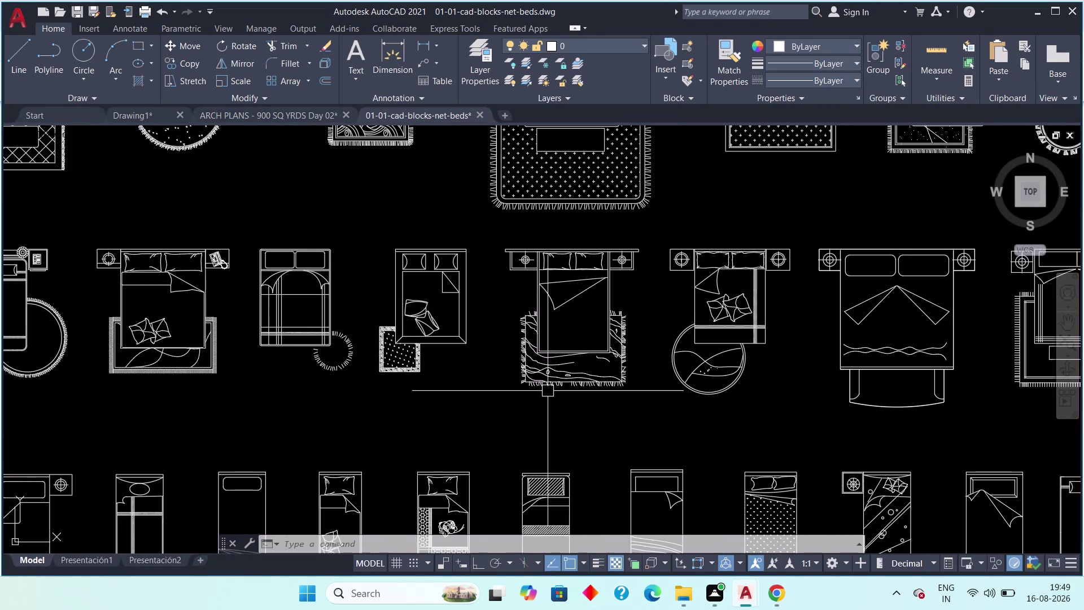
scroll(up, 3)
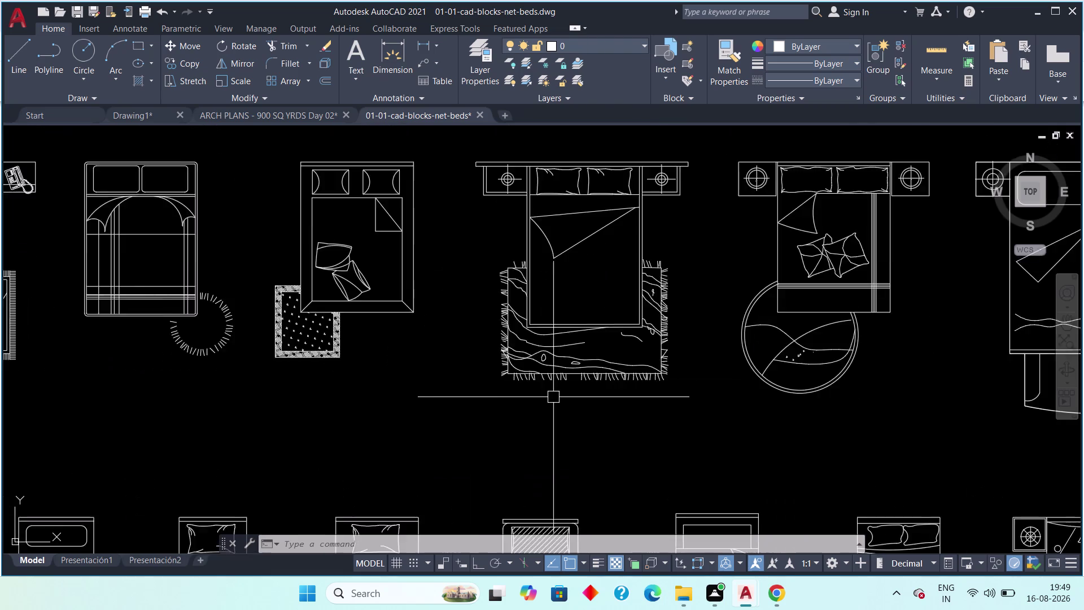
scroll(up, 3)
middle_drag(723, 328, 638, 436)
scroll(down, 3)
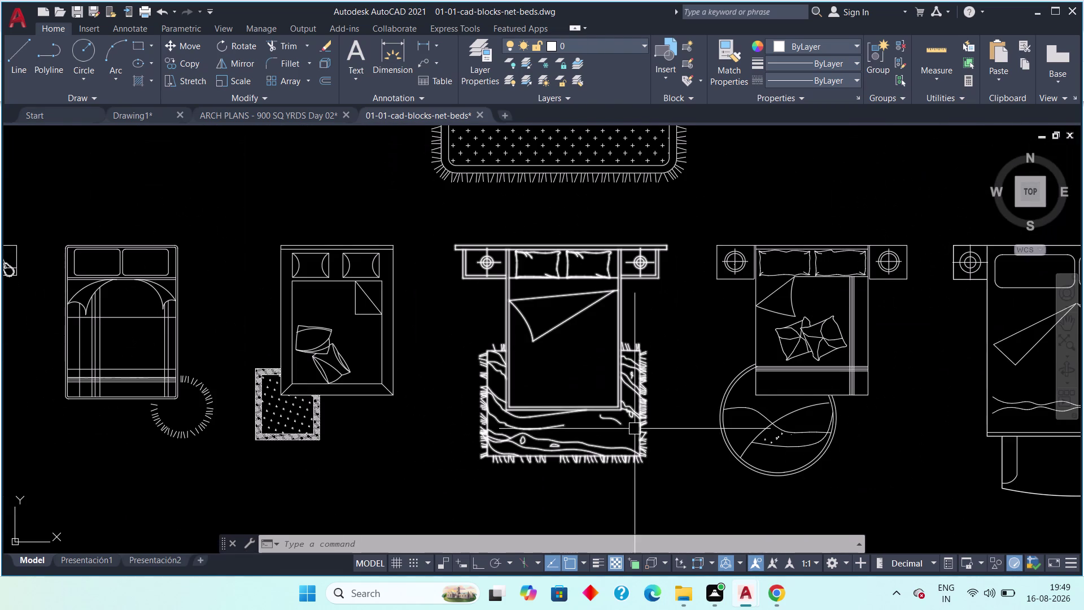
drag(679, 227, 680, 236)
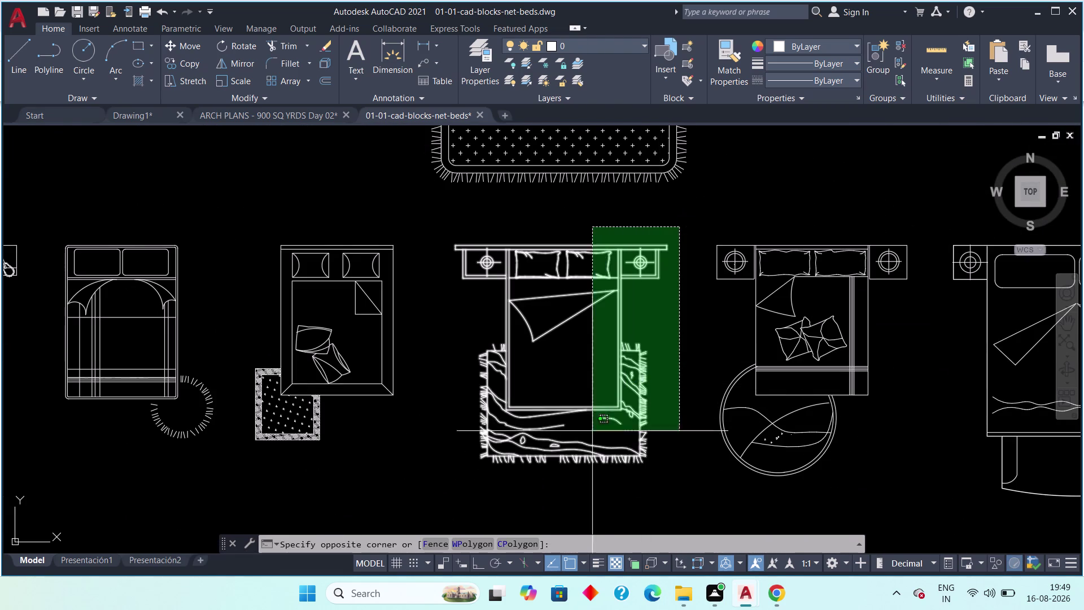
Copy the selected double bed, rug and nightstands with Ctrl+C, deselect, and return to Drawing1.
click(448, 481)
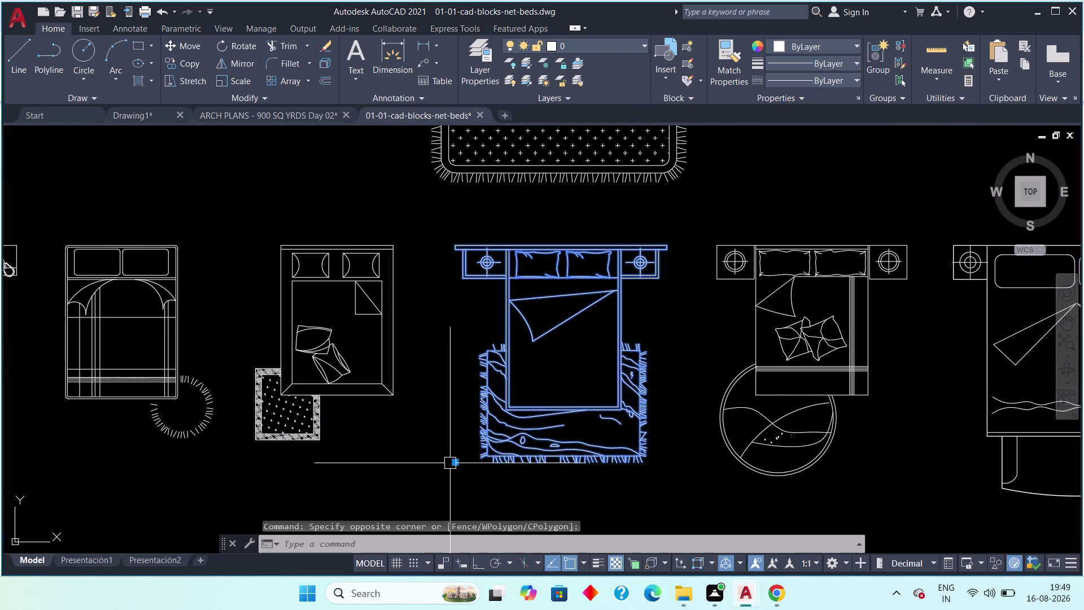
key(ctrl+c)
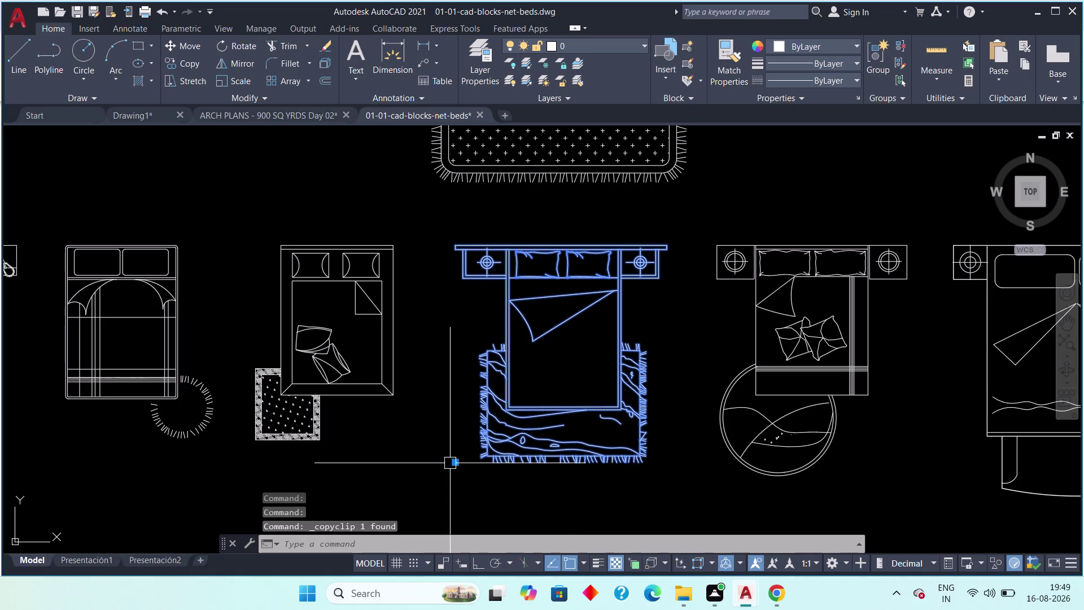
key(Escape)
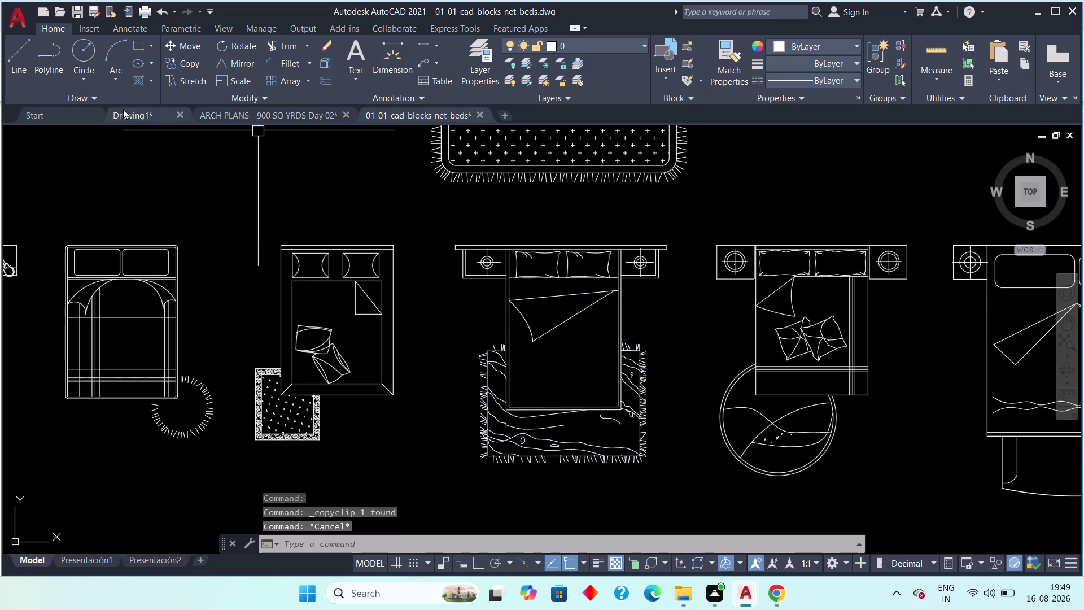
click(126, 114)
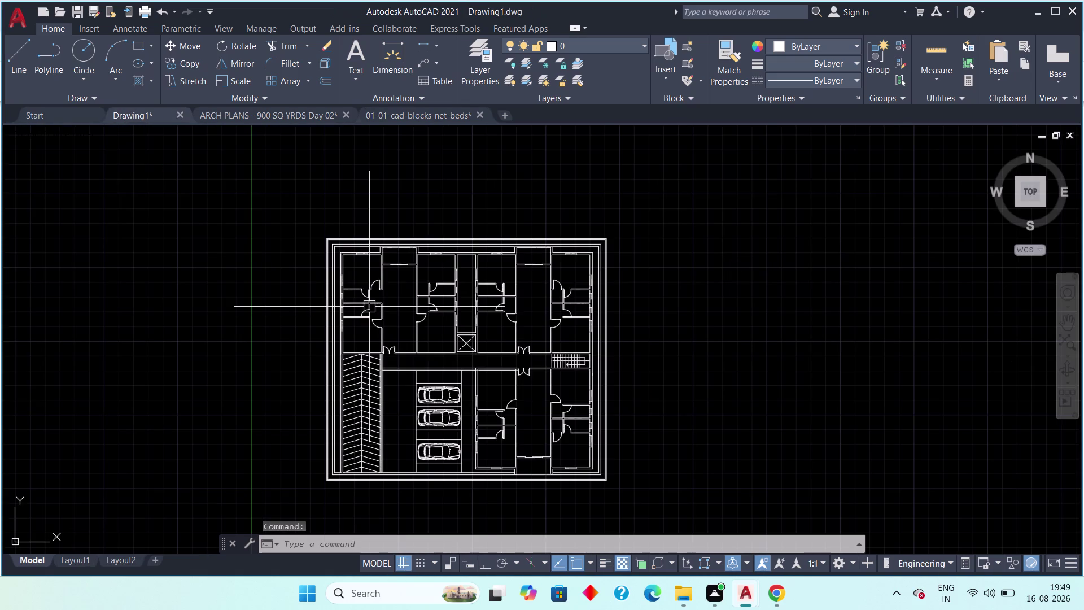
Pan and zoom over the furnished bedrooms of the ARCH PLANS - 900 SQ YRDS Day 02 drawing.
click(239, 109)
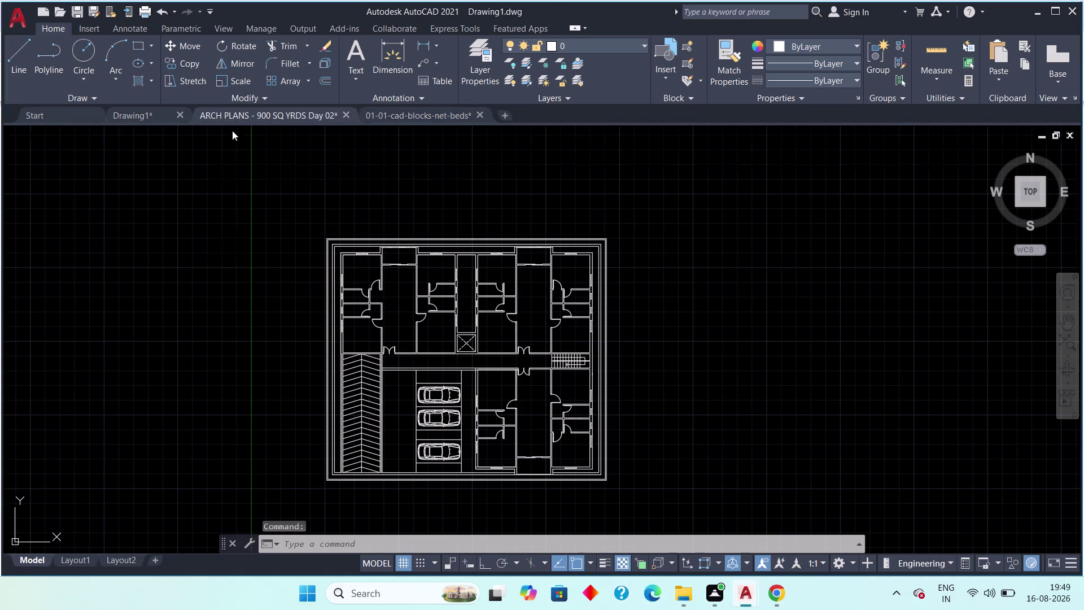
middle_drag(382, 302, 255, 272)
scroll(up, 3)
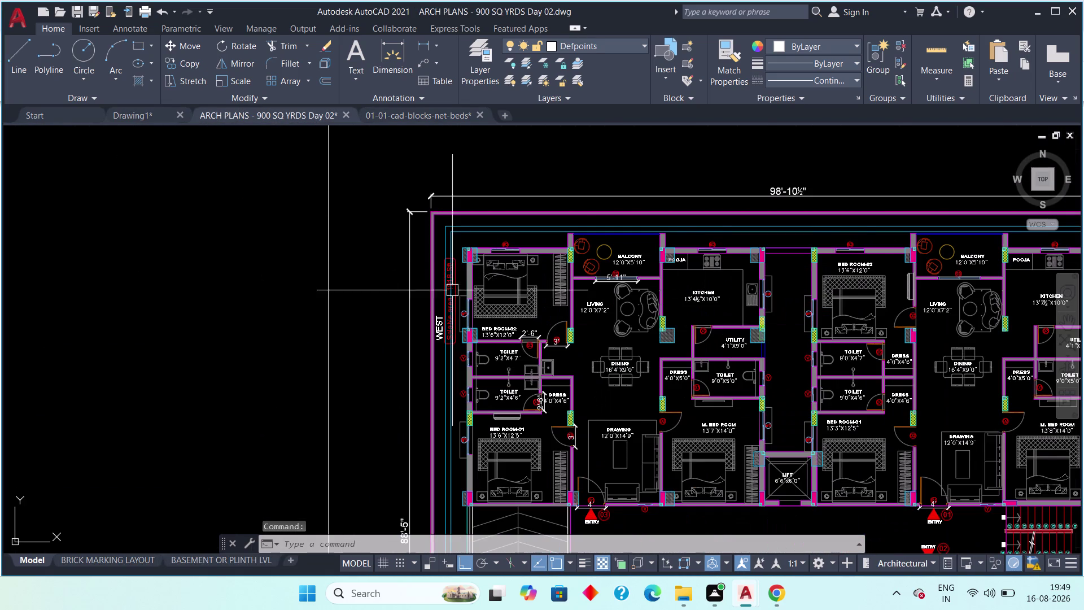
scroll(up, 3)
middle_drag(509, 304, 342, 185)
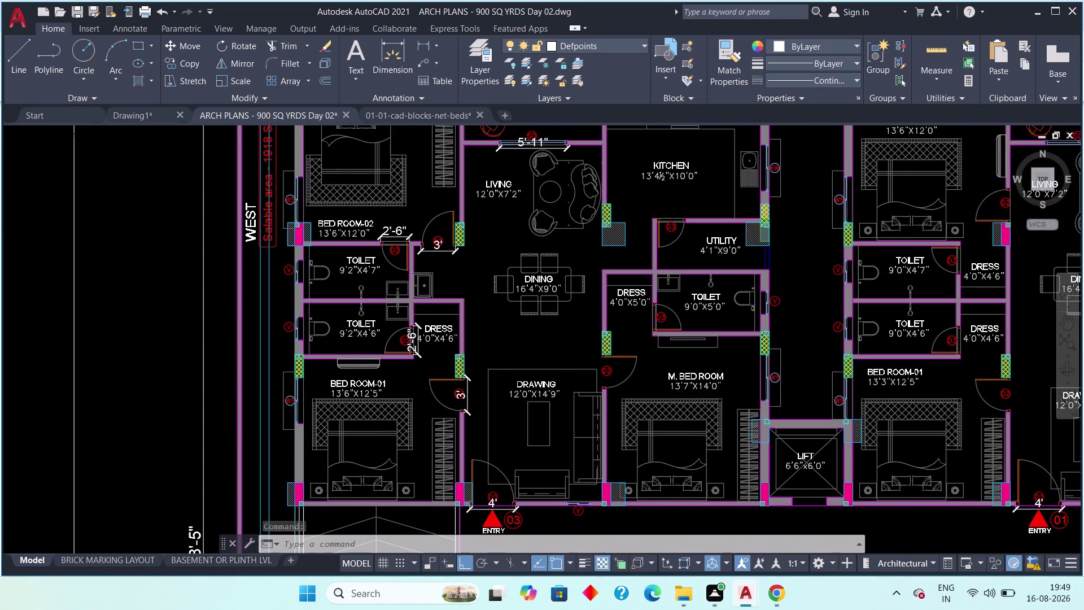
middle_drag(342, 185, 345, 188)
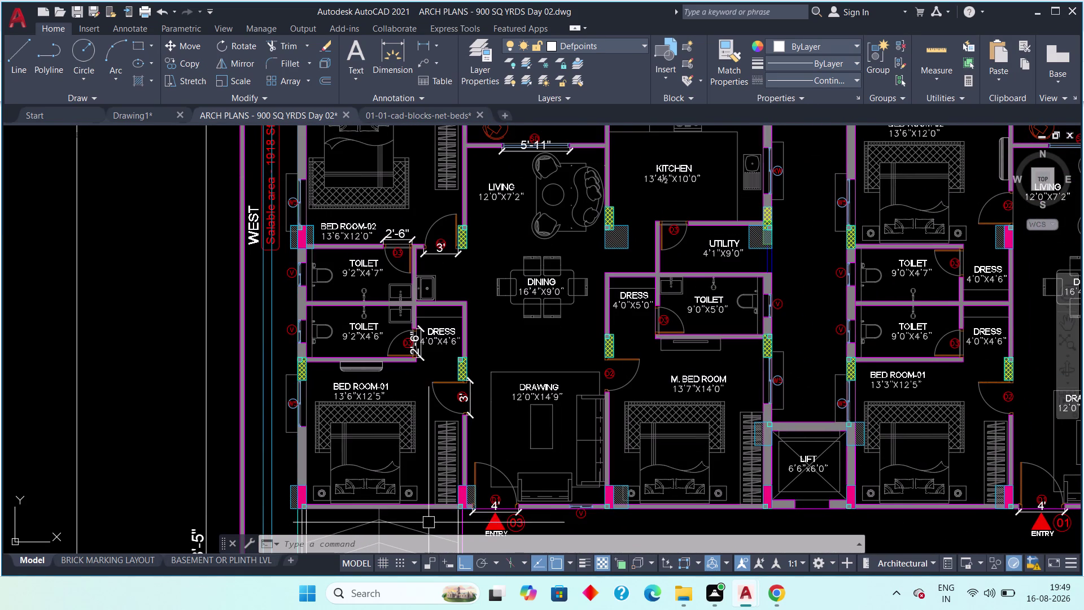
scroll(down, 3)
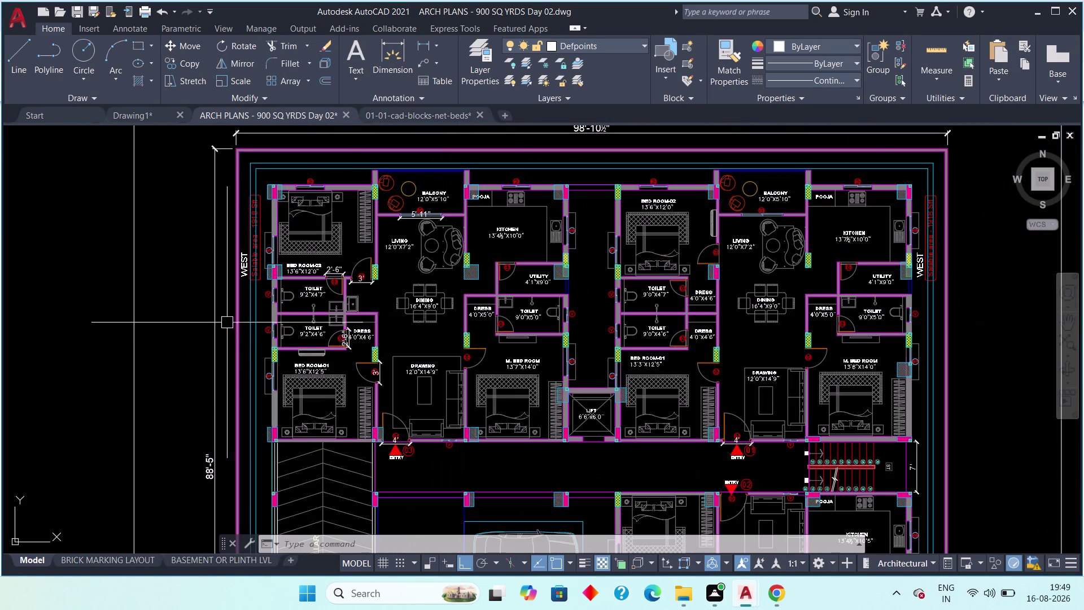
click(135, 113)
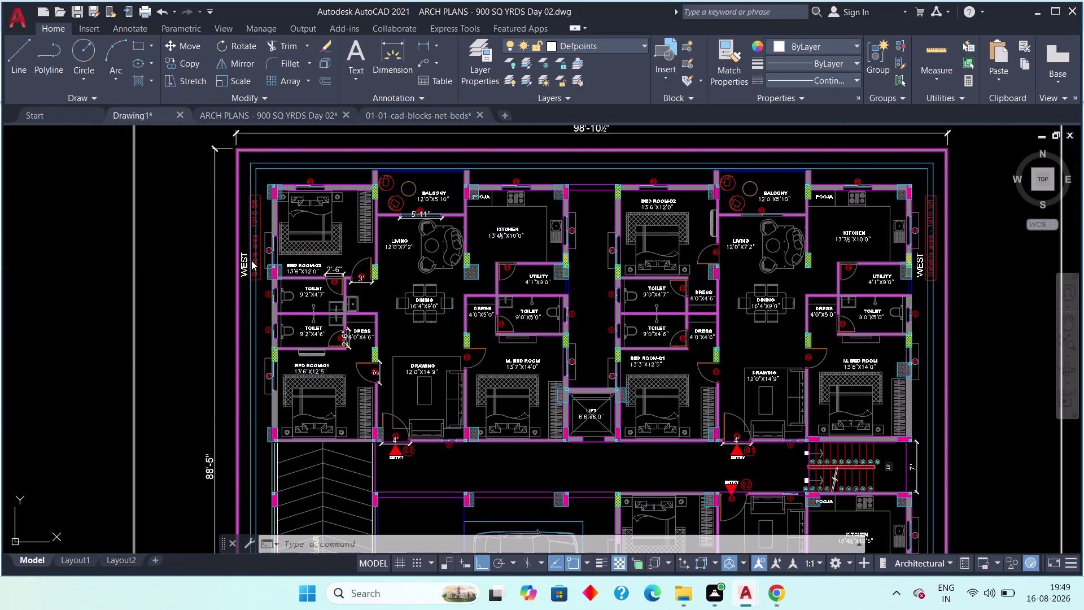
Pan to open space beside the floor plan and paste the copied double bed.
middle_drag(247, 259, 303, 245)
scroll(up, 3)
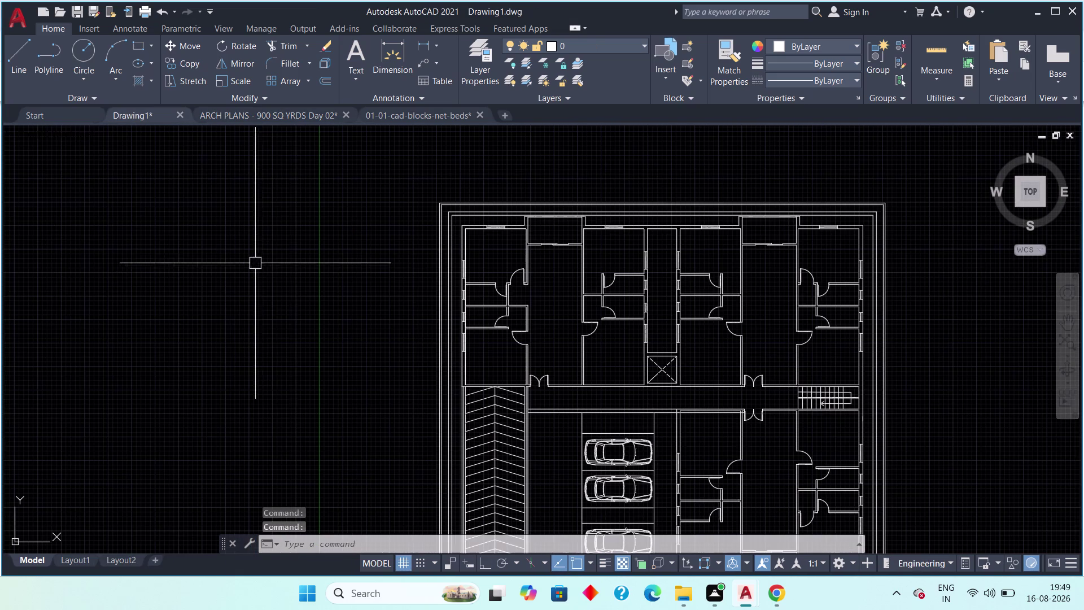
key(ctrl+v)
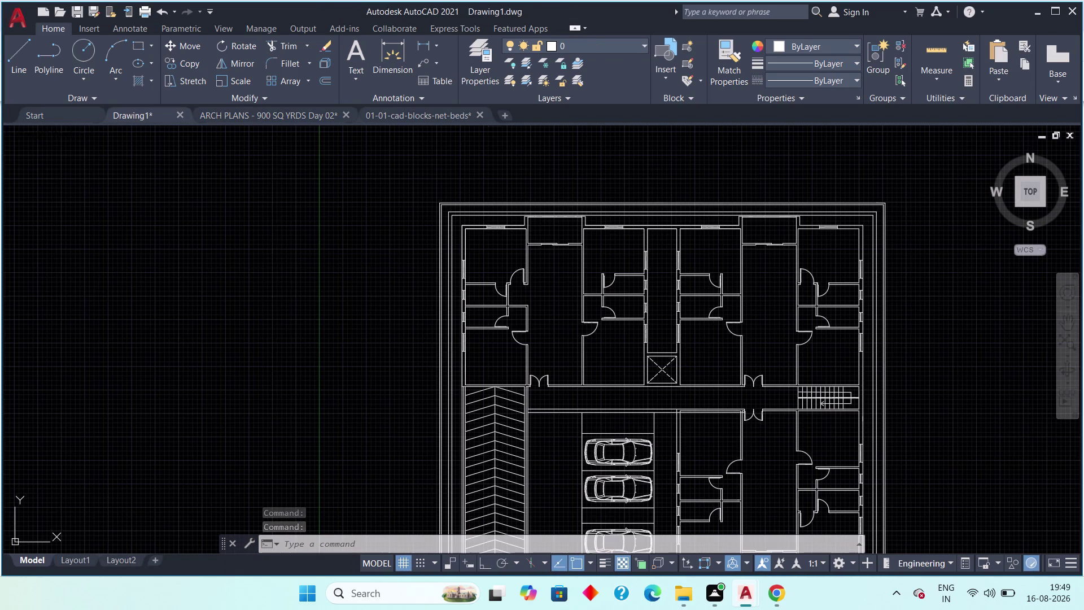
scroll(down, 3)
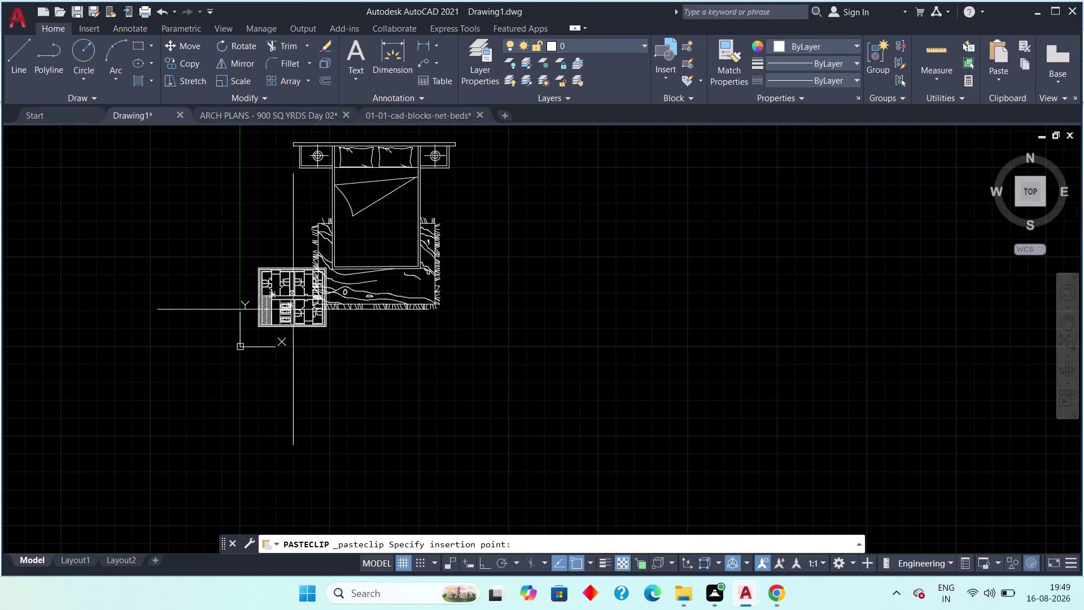
middle_drag(123, 324, 245, 319)
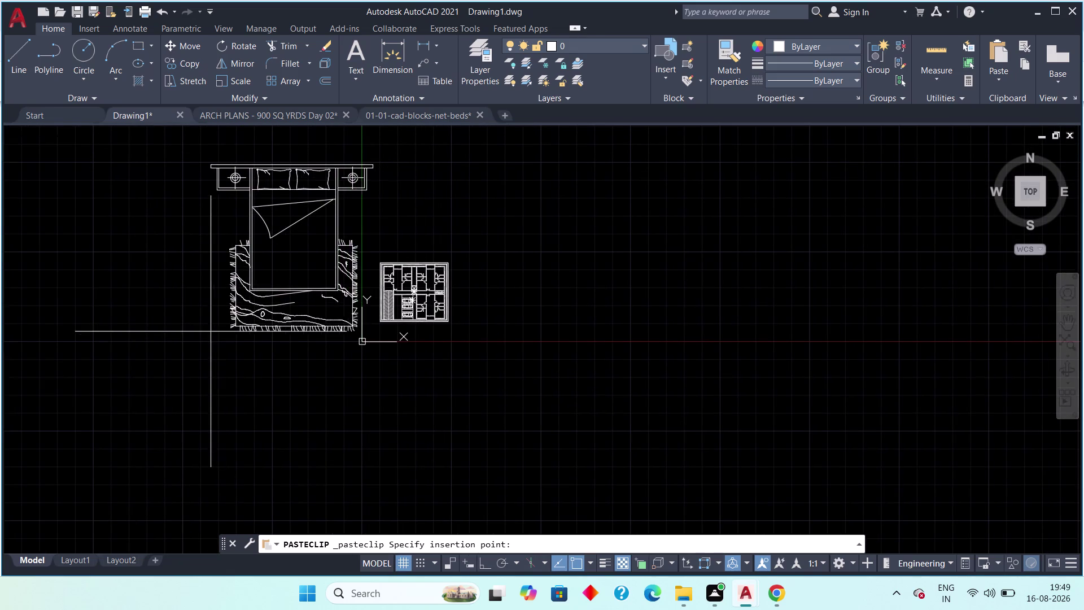
Insert the pasted double bed left of the floor plan and clear stray selections.
click(198, 328)
key(Escape)
drag(384, 144, 373, 153)
key(Escape)
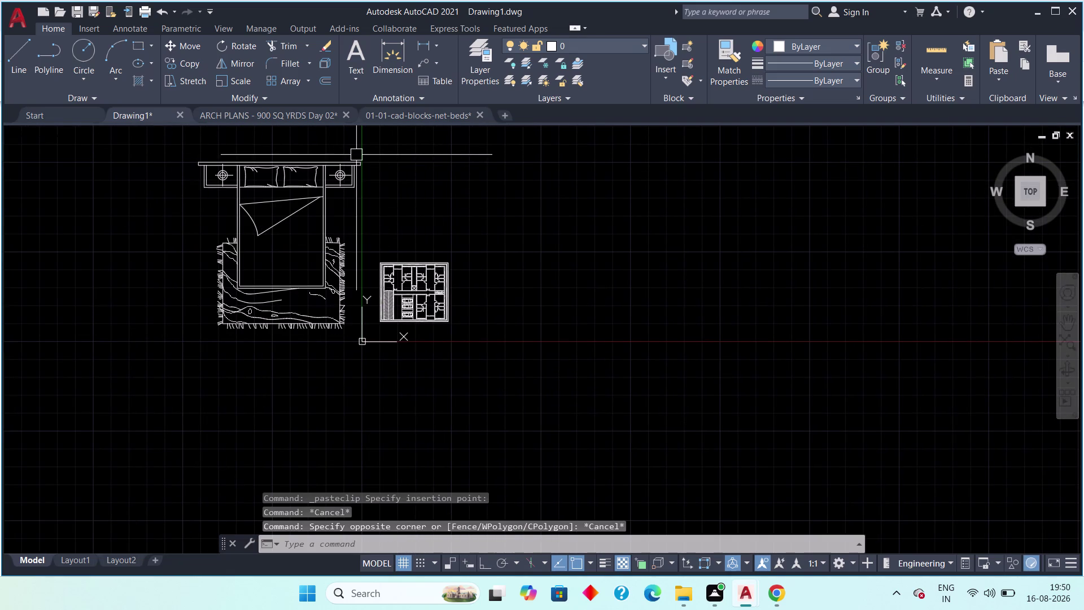
Scale the pasted bed down with SC from a base point at its corner.
click(362, 155)
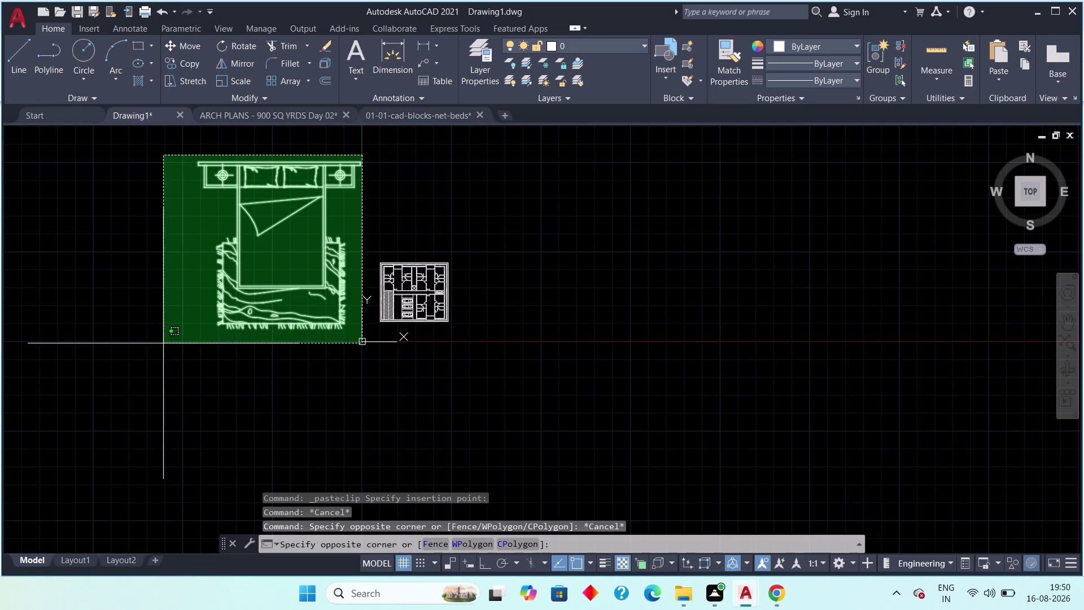
click(164, 344)
key(s)
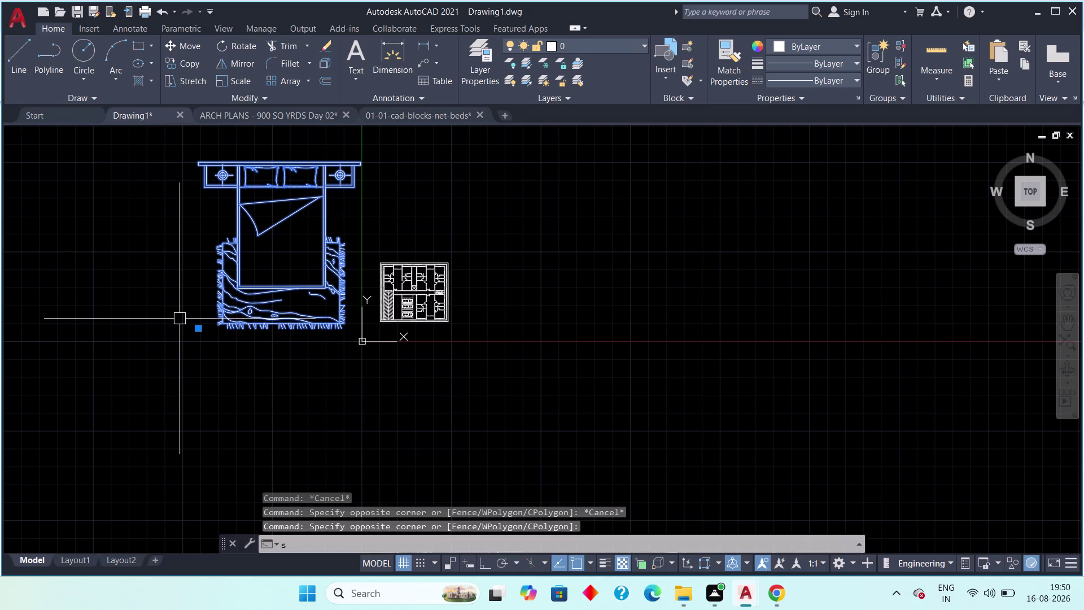
key(c)
key(space)
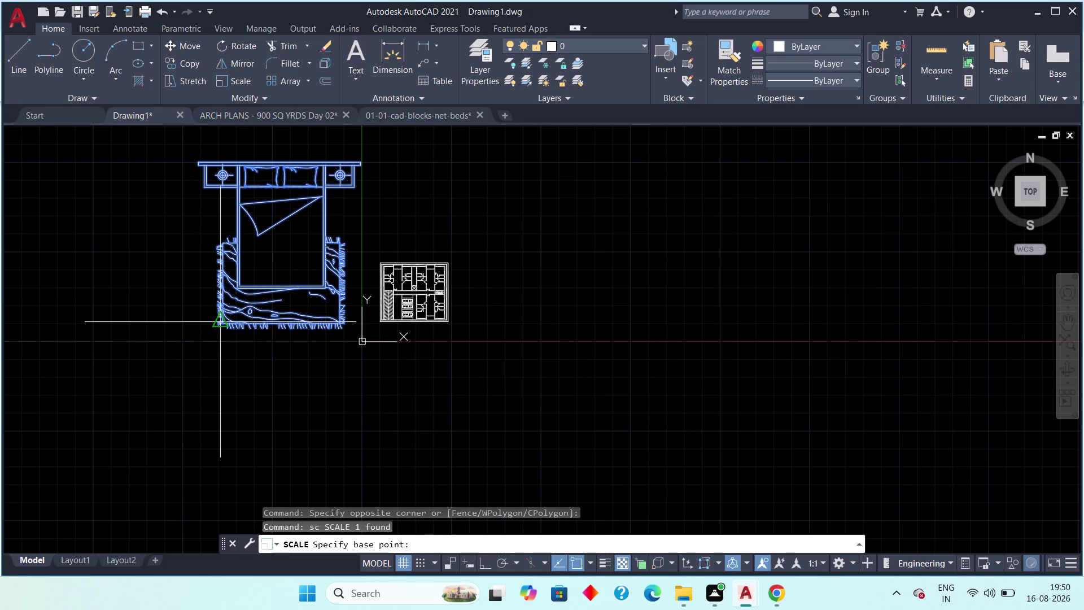
click(221, 323)
click(227, 320)
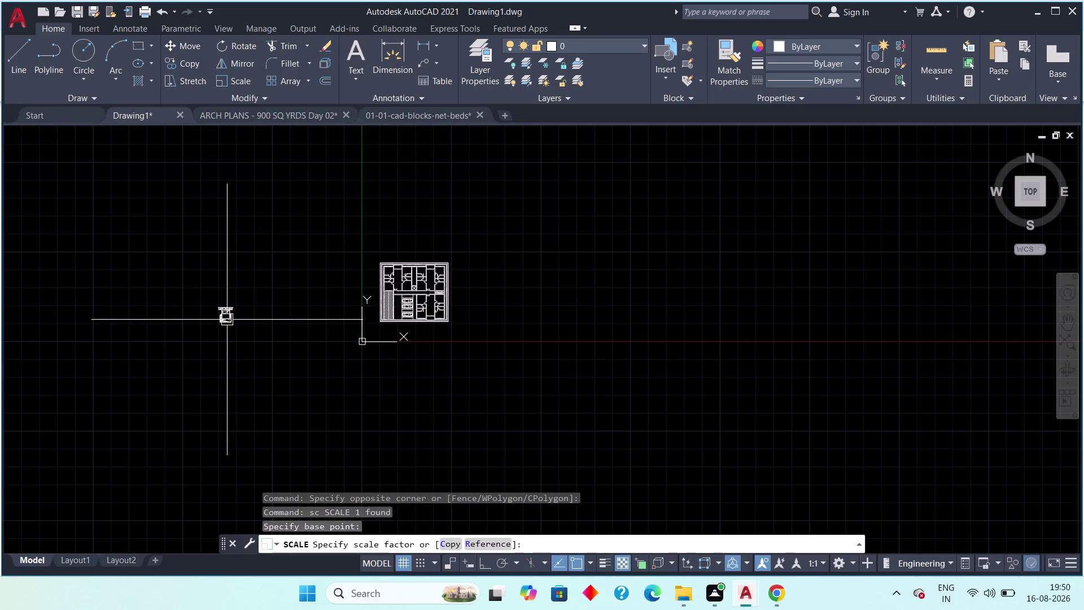
scroll(up, 3)
middle_drag(244, 311, 275, 313)
key(Escape)
Move the shrunken bed with M to sit beside the apartment floor plan.
drag(243, 257, 169, 355)
click(106, 414)
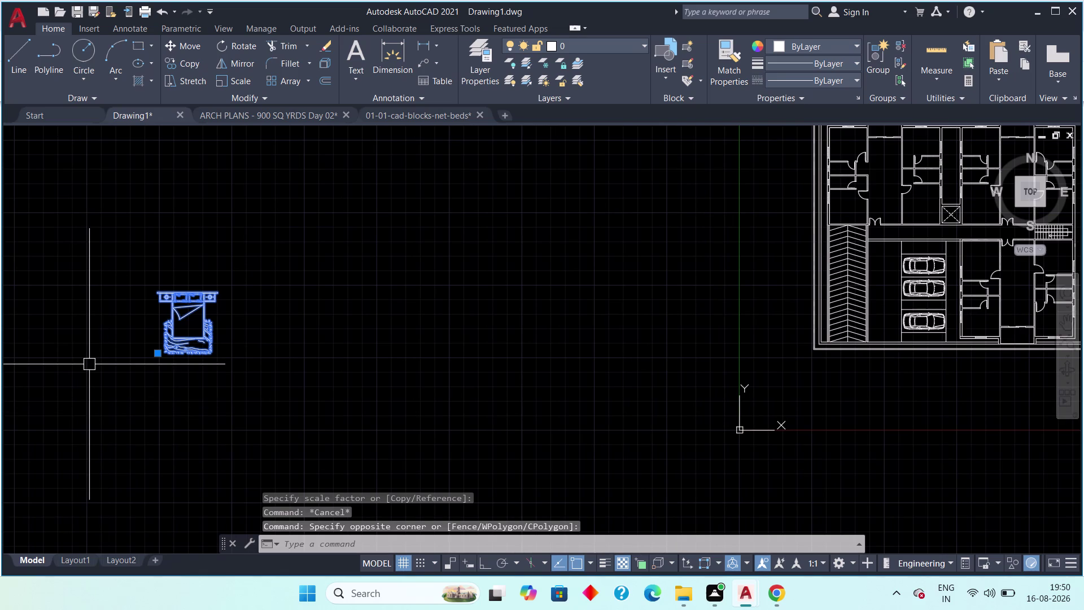
text(m)
key(space)
drag(198, 320, 199, 320)
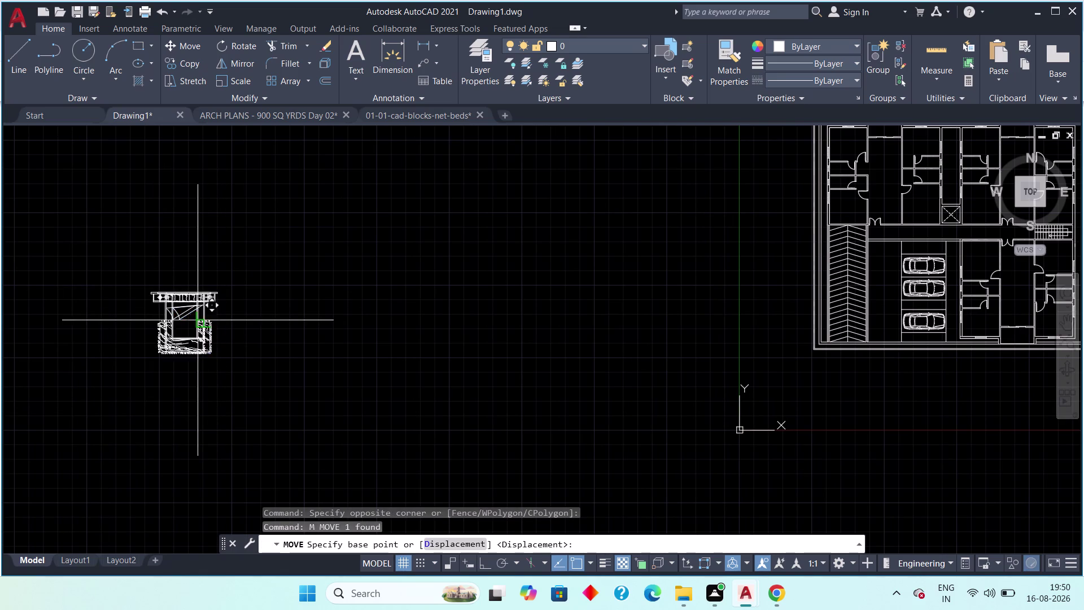
drag(198, 320, 213, 314)
middle_drag(271, 298, 214, 368)
scroll(down, 3)
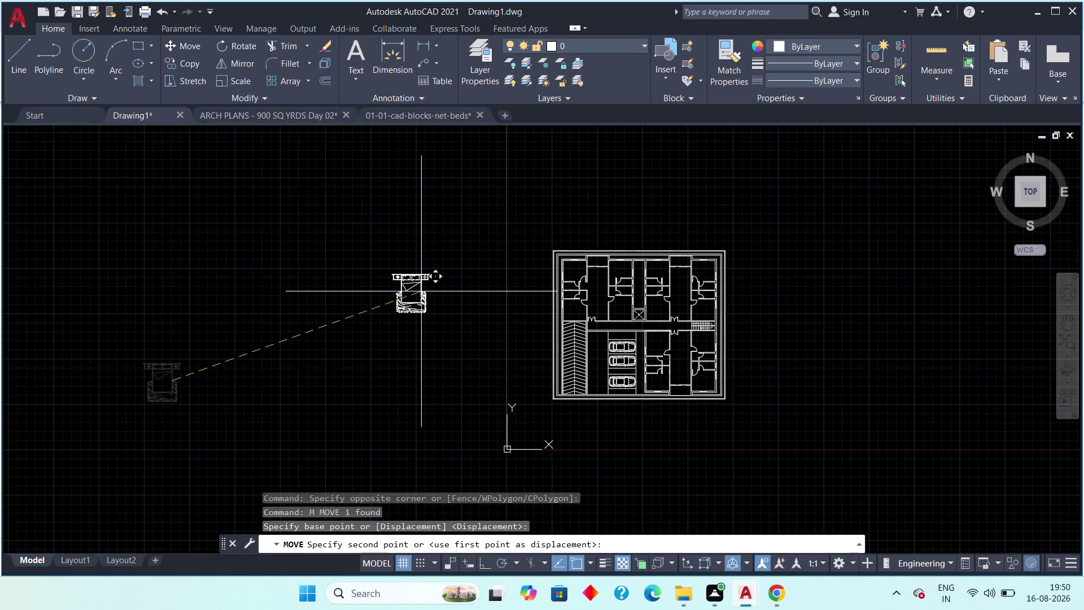
click(421, 290)
key(Escape)
Select the moved bed and start copying it with CO.
drag(441, 267, 402, 306)
click(362, 345)
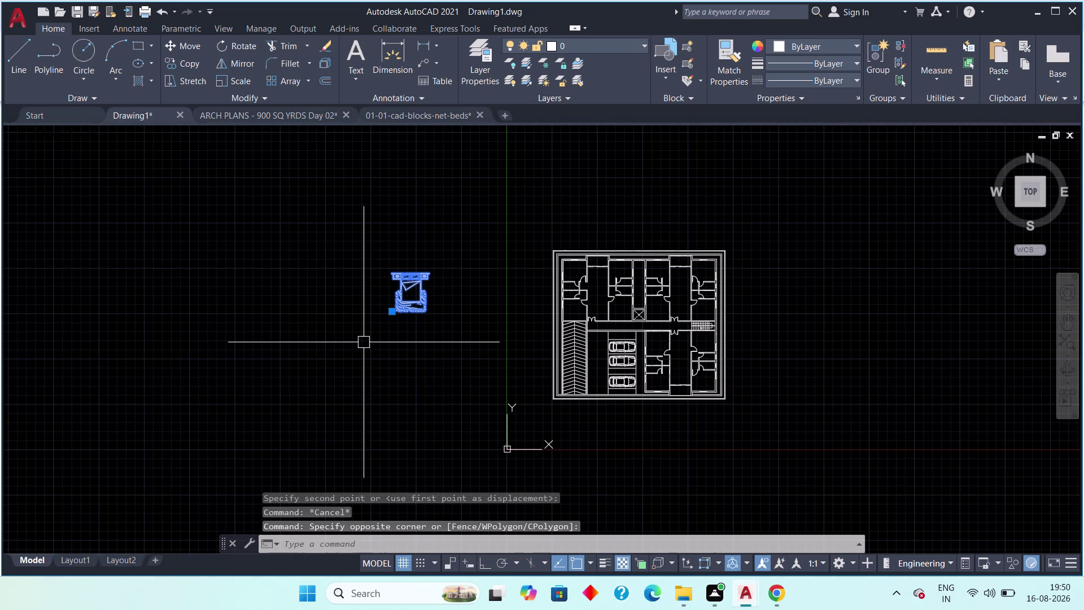
key(c)
key(o)
key(space)
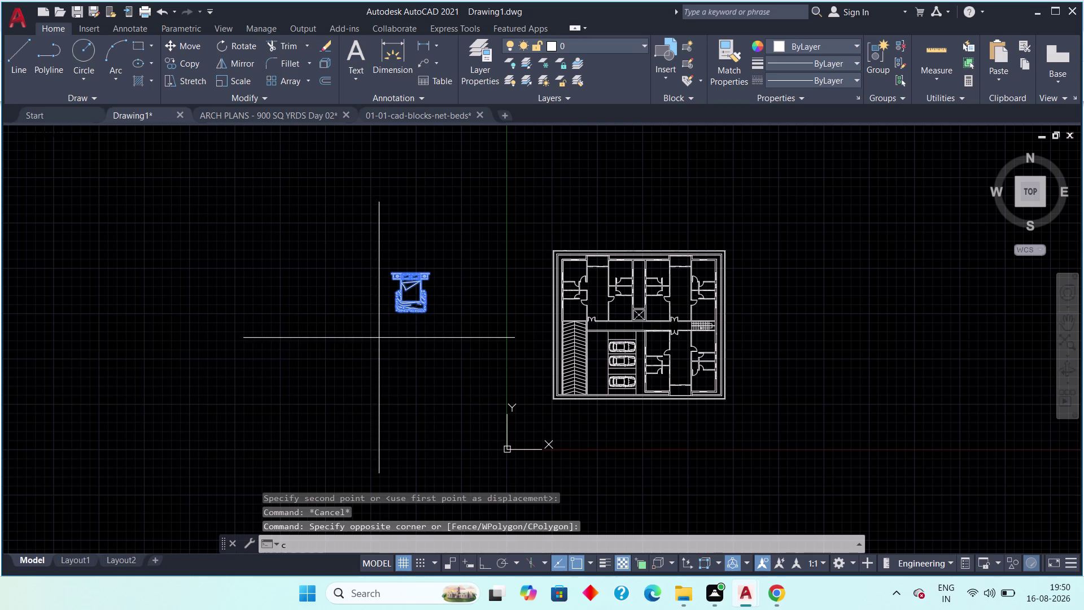
Place a copy of the bed below the first one.
drag(413, 296, 412, 308)
click(396, 418)
key(Escape)
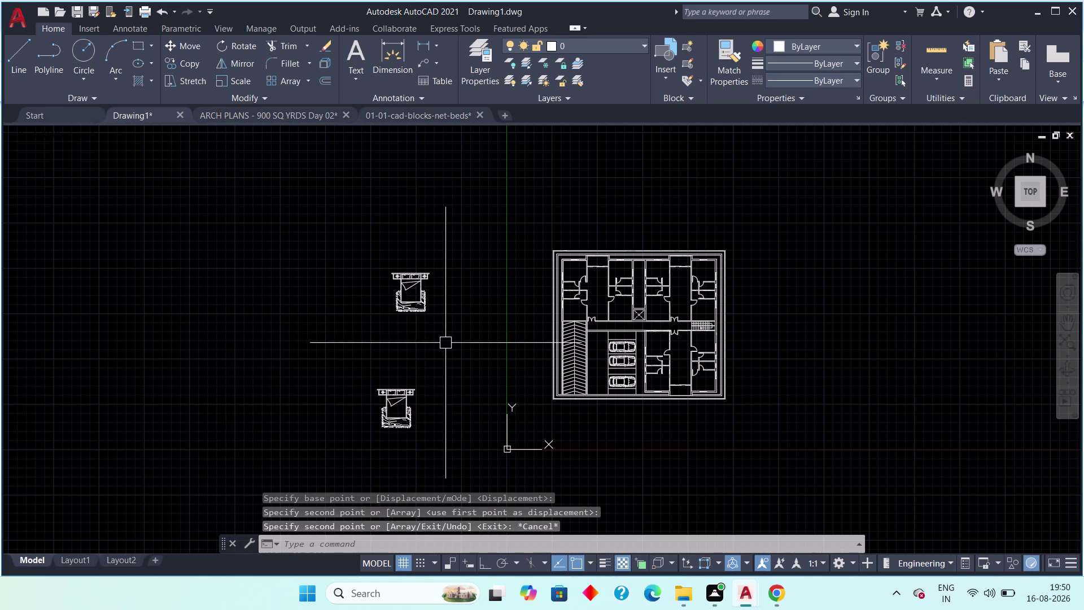
scroll(up, 3)
middle_drag(469, 305, 440, 330)
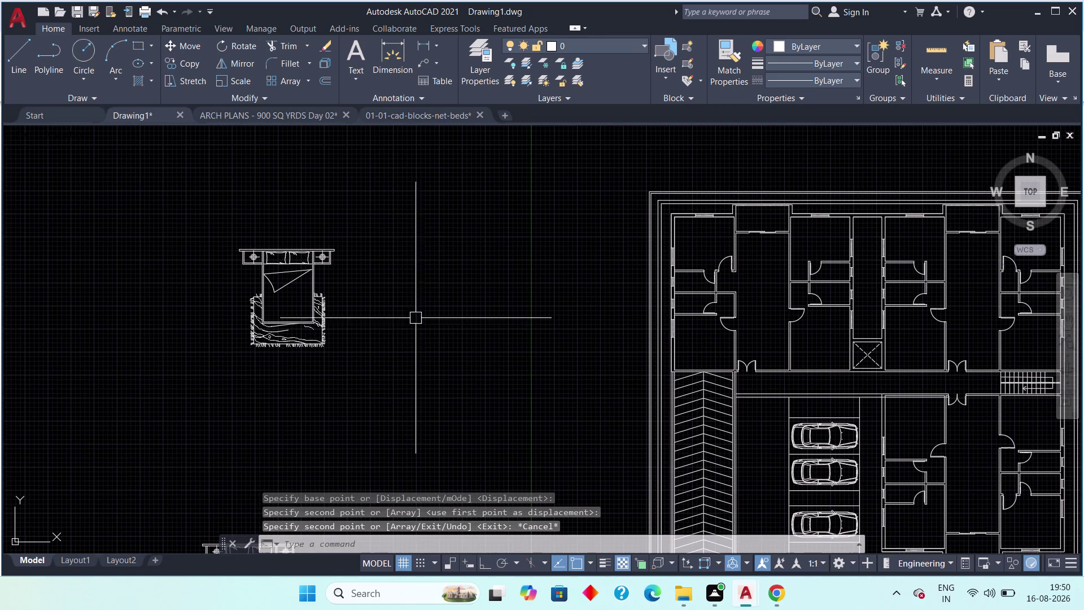
Window-select the bed and resize it with SC from a picked base point.
drag(353, 223, 327, 274)
drag(264, 353, 234, 370)
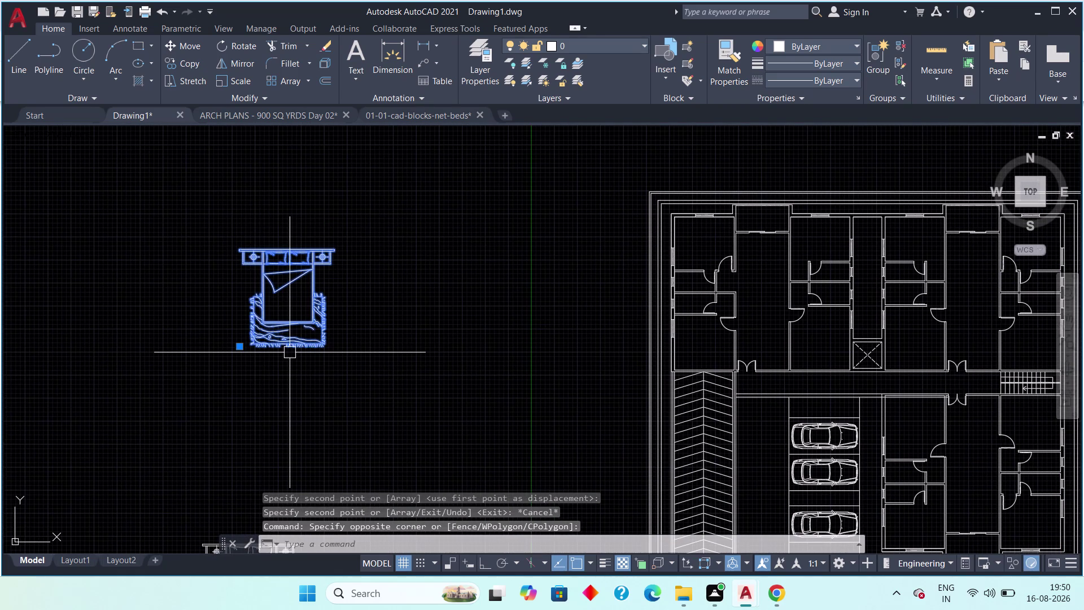
text(sc)
key(space)
scroll(up, 3)
middle_drag(339, 340, 429, 394)
scroll(up, 3)
click(398, 389)
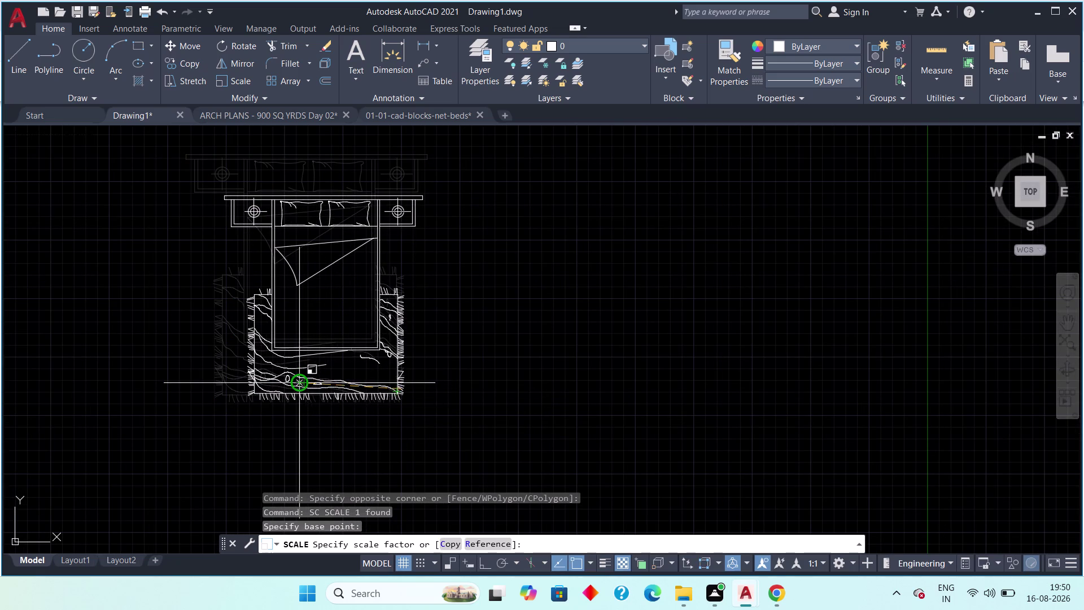
click(302, 378)
Reselect the bed block and scale it down again from its corner.
scroll(down, 3)
scroll(down, 3)
scroll(down, 3)
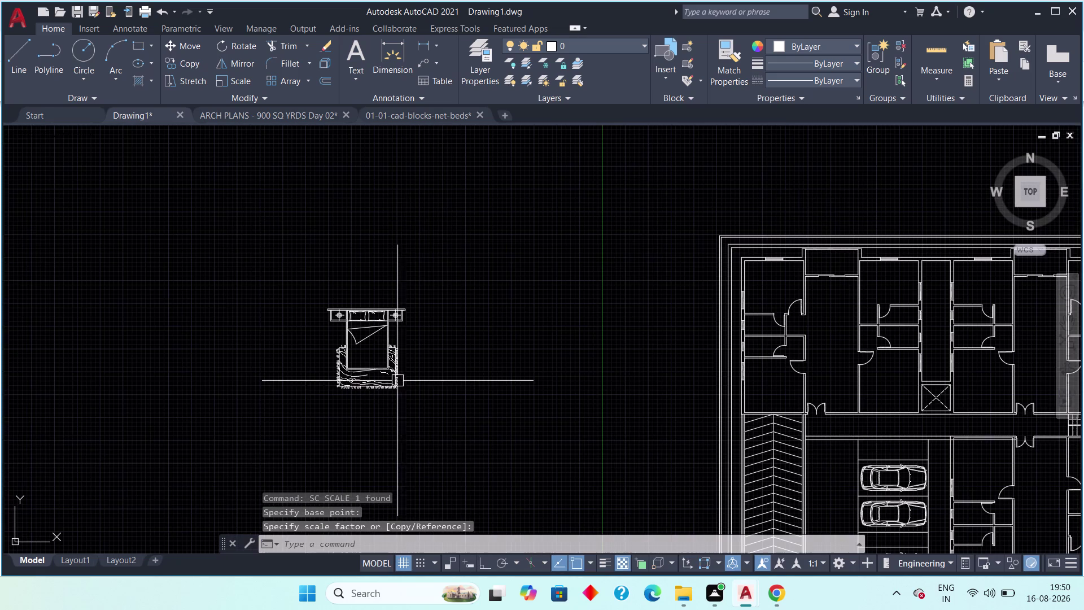
middle_drag(406, 381, 423, 380)
scroll(up, 3)
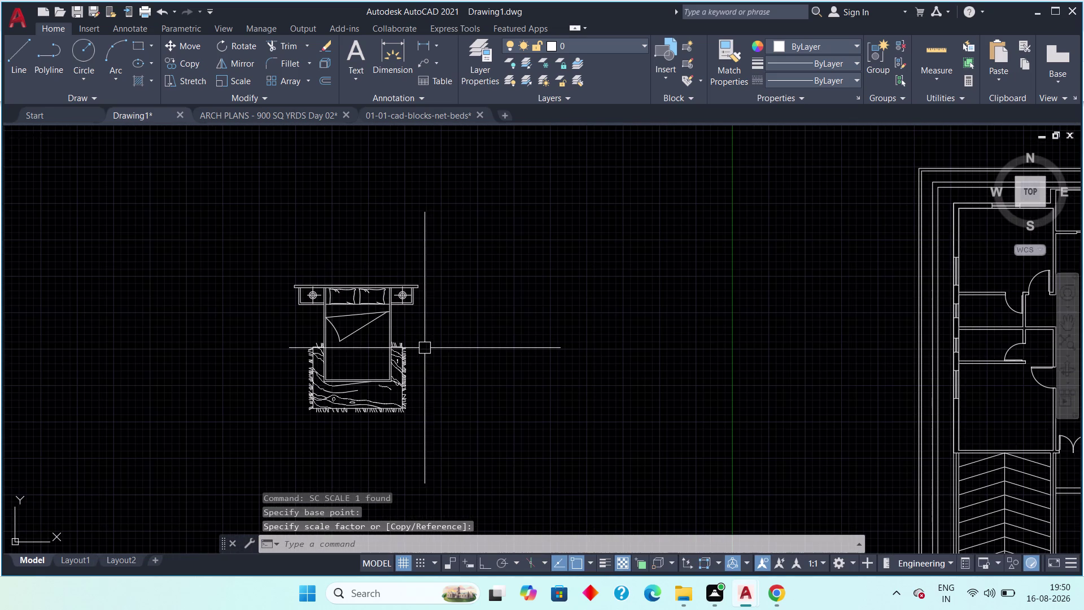
drag(451, 260, 366, 366)
click(205, 474)
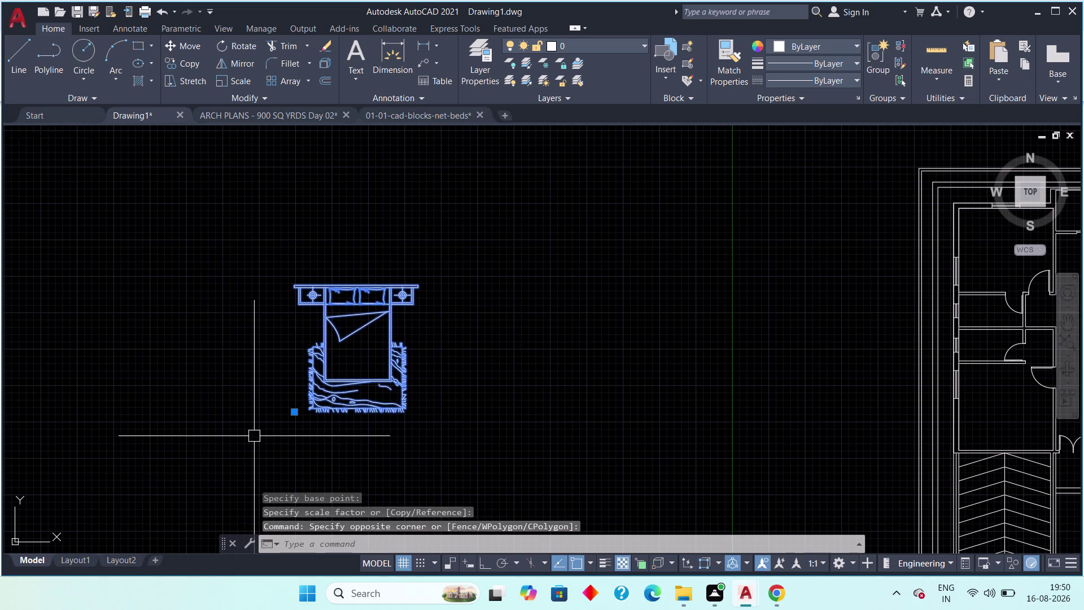
text(sc)
key(space)
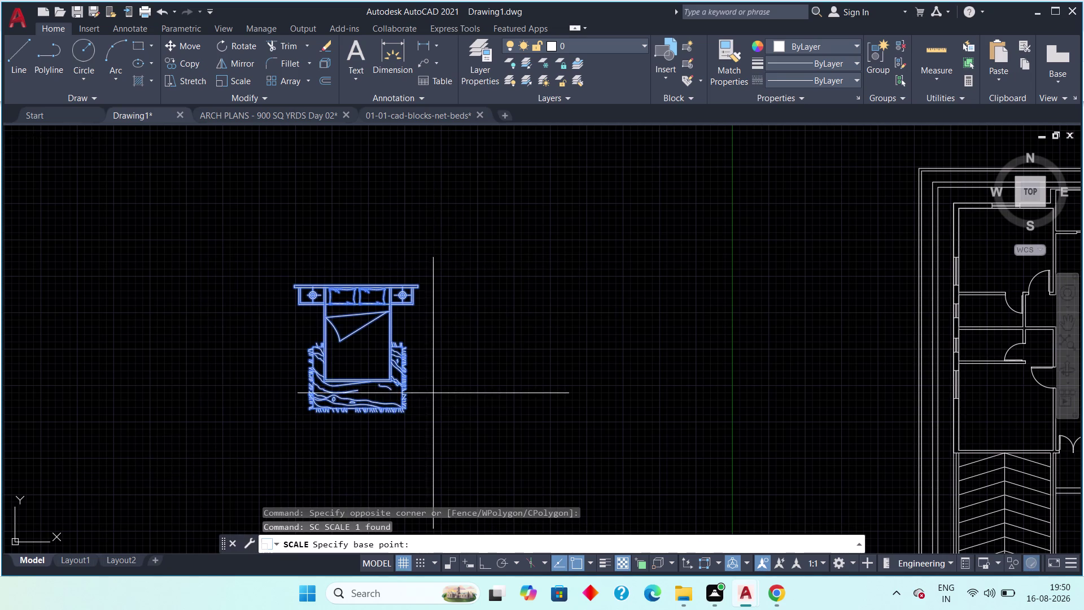
scroll(up, 3)
middle_drag(402, 409, 417, 445)
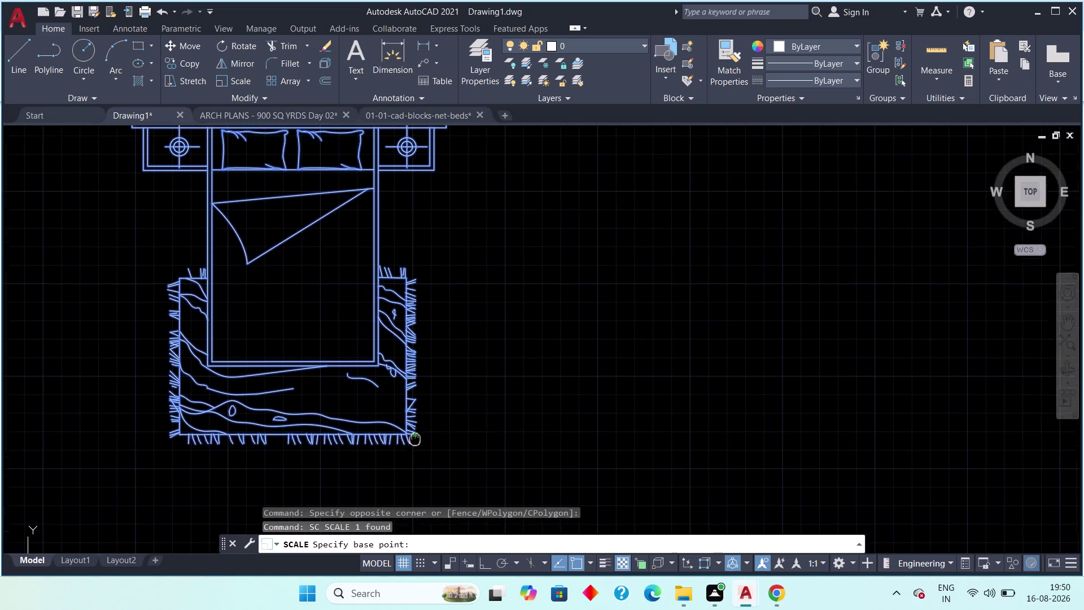
middle_drag(418, 445, 423, 460)
click(422, 460)
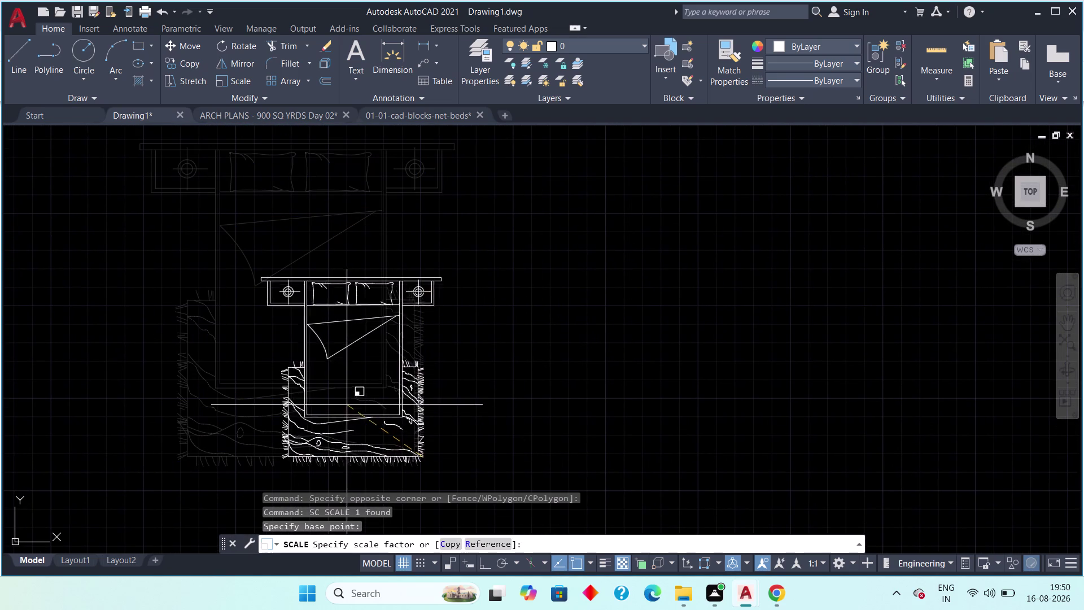
click(320, 386)
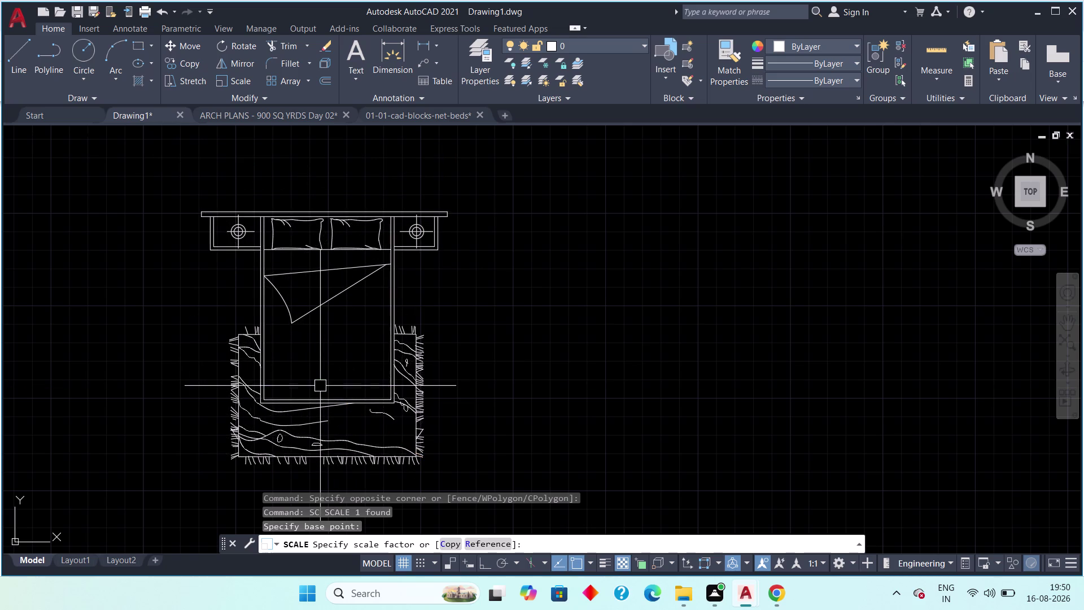
Zoom out to the whole floor plan and delete a stray object.
scroll(down, 3)
middle_drag(377, 399, 385, 399)
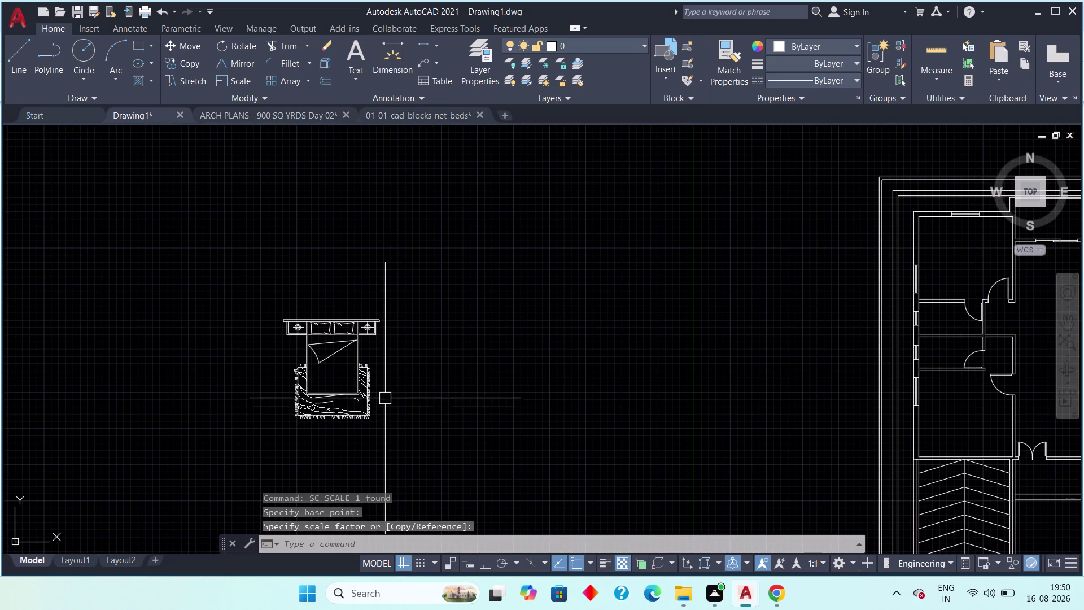
middle_drag(391, 389, 432, 321)
scroll(down, 3)
drag(424, 386, 315, 481)
click(314, 482)
key(Delete)
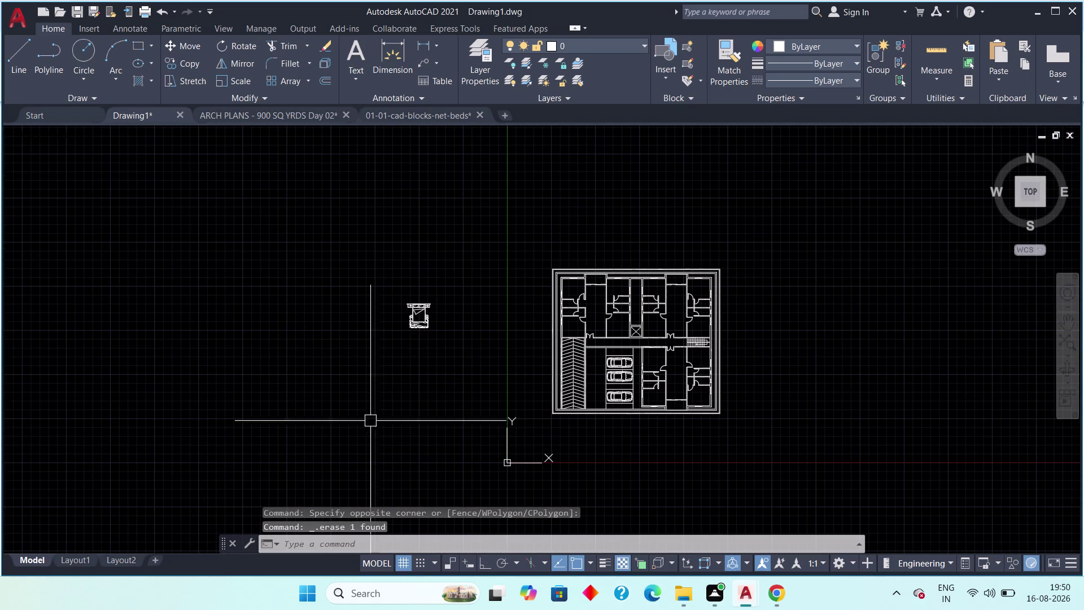
Zoom toward the bed and select the bed block with a selection window.
scroll(up, 3)
middle_drag(427, 322, 389, 363)
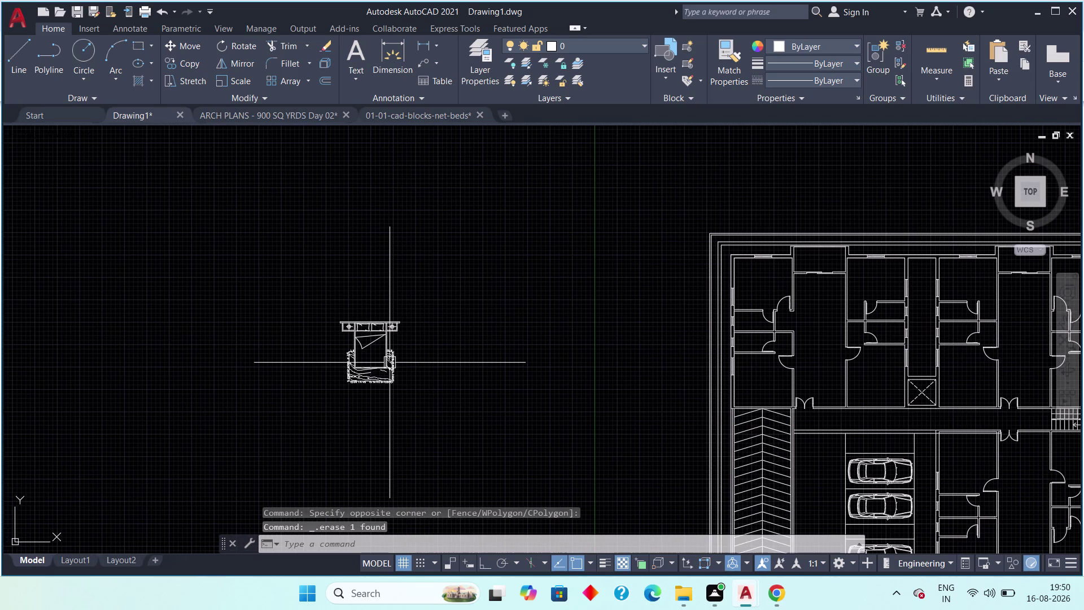
text(co)
key(space)
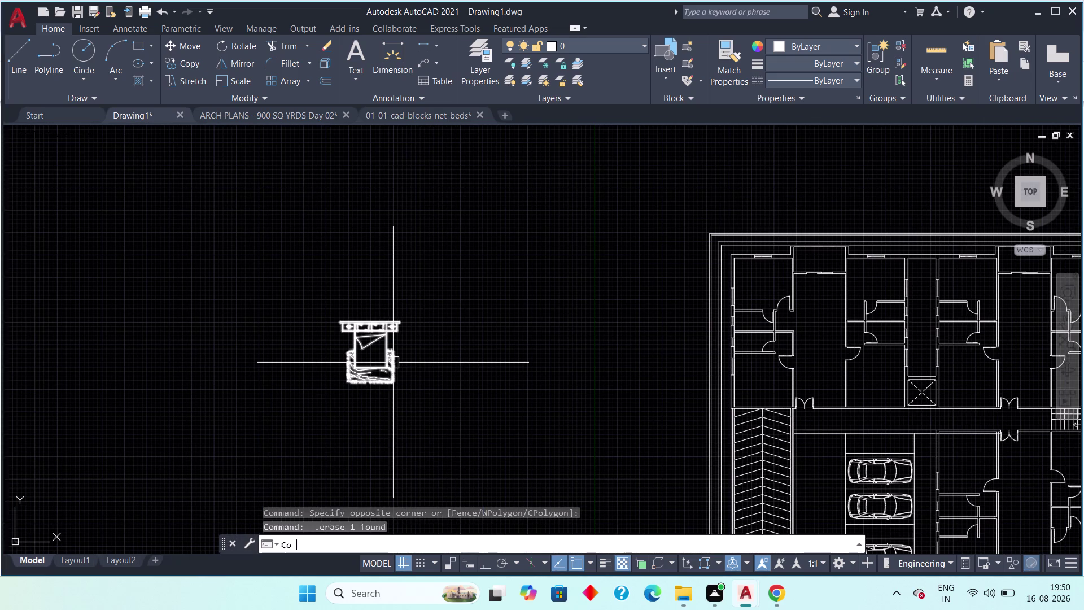
scroll(up, 3)
key(Escape)
drag(466, 236, 460, 245)
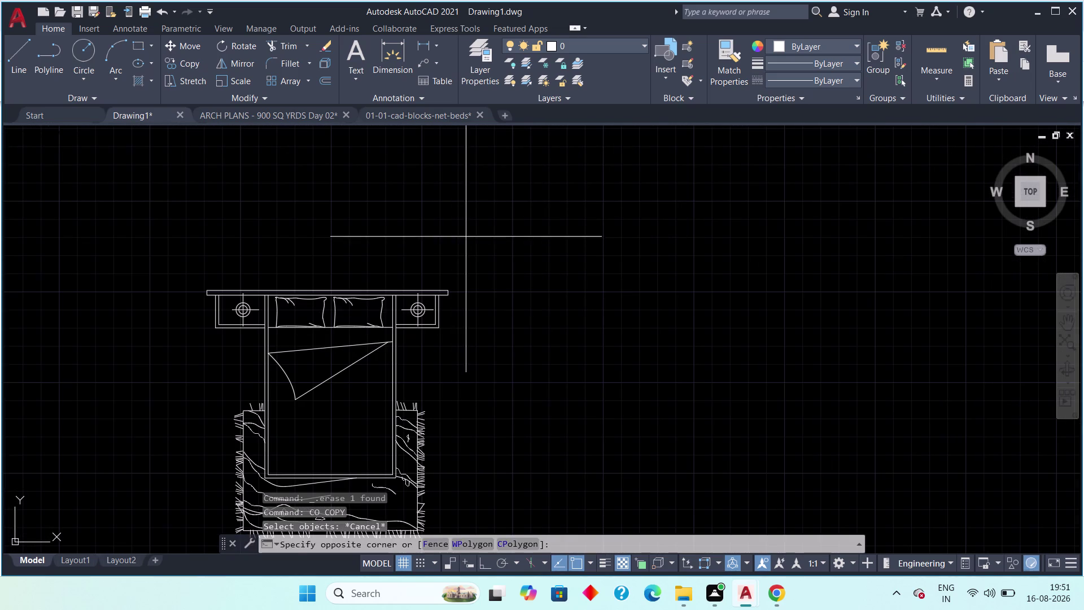
drag(460, 246, 439, 273)
click(328, 366)
Copy the bed block, using the headboard's outer corner as the base point.
key(c)
key(o)
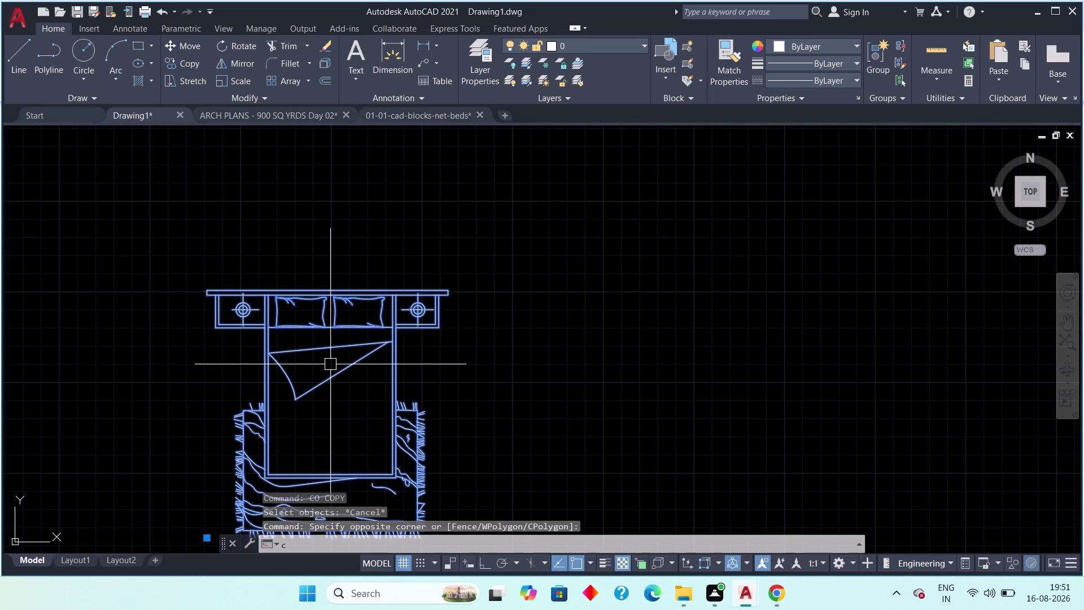
key(space)
scroll(up, 3)
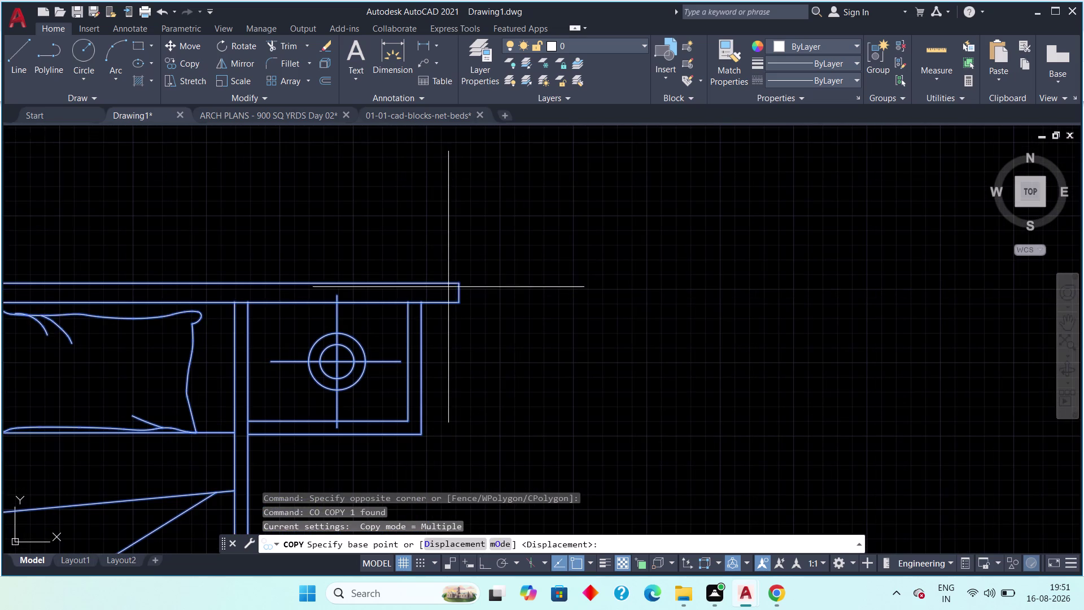
click(455, 282)
scroll(down, 3)
scroll(down, 3)
Pan to a bedroom corner to test-fit the bed copy, then cancel placement.
middle_drag(625, 254, 490, 329)
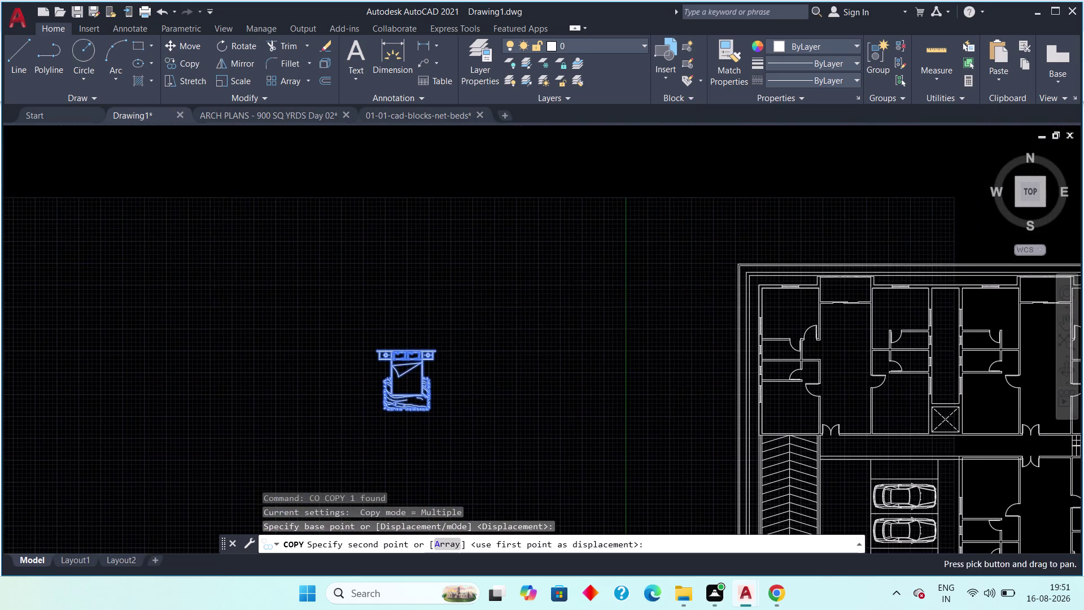
scroll(up, 3)
middle_drag(789, 291, 687, 303)
scroll(up, 3)
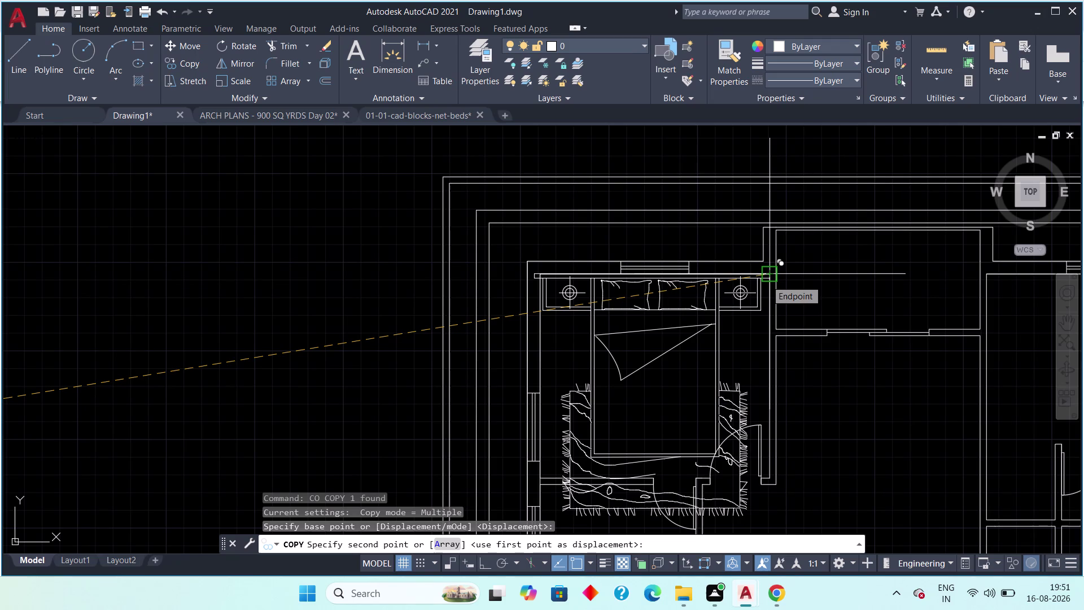
scroll(down, 3)
middle_drag(463, 333, 541, 270)
middle_drag(413, 337, 568, 287)
key(Escape)
Reselect the bed and scale it down from a base point by a factor below 1.
middle_drag(459, 293, 504, 274)
drag(444, 225, 393, 284)
drag(307, 361, 302, 369)
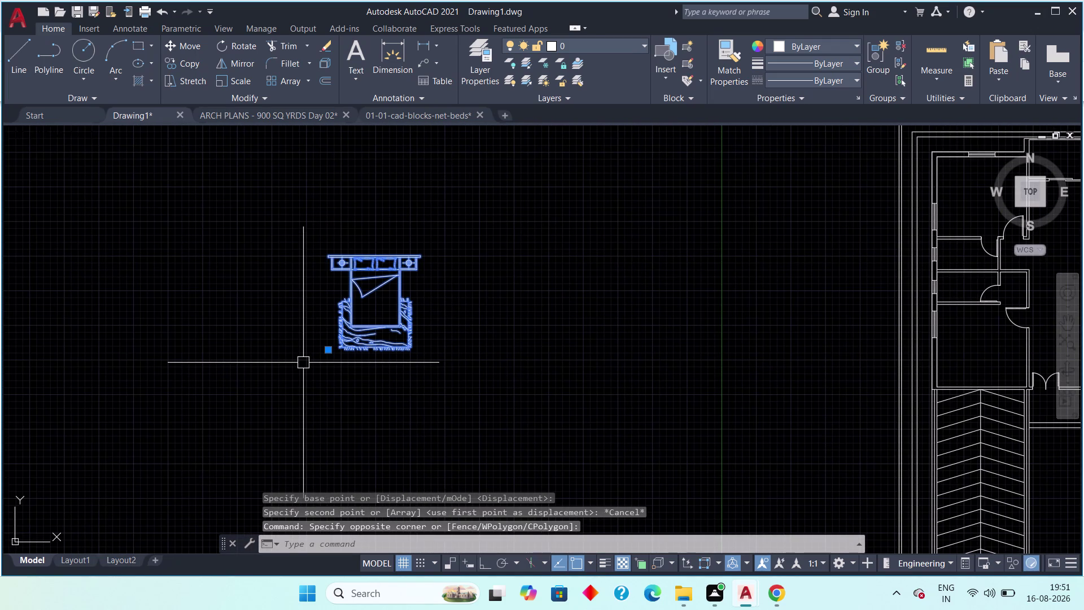
text(sc)
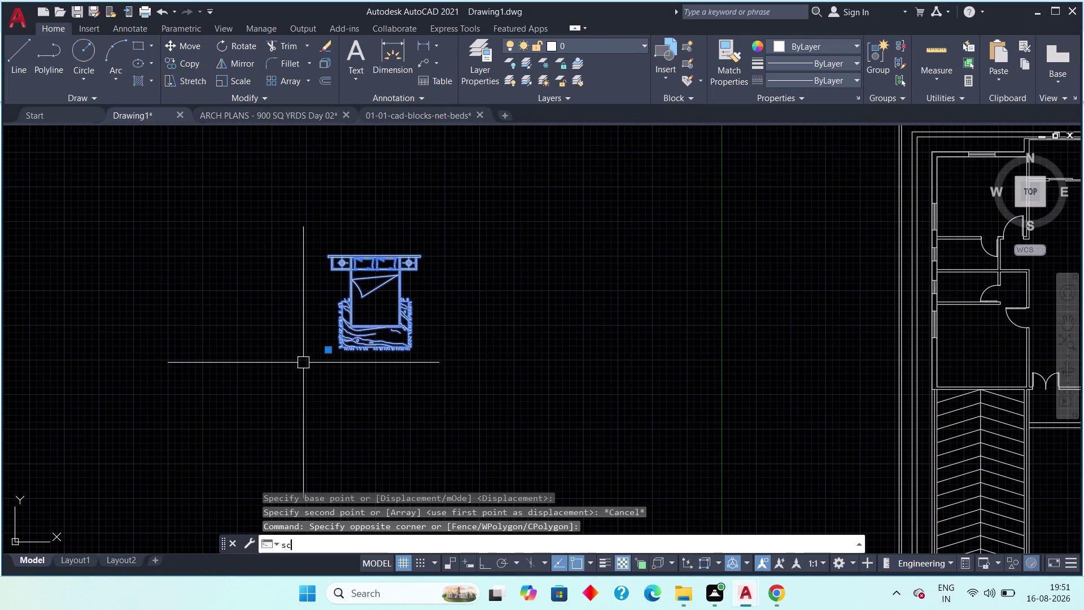
key(space)
middle_drag(406, 345, 440, 389)
scroll(up, 3)
middle_drag(447, 393, 494, 460)
click(492, 464)
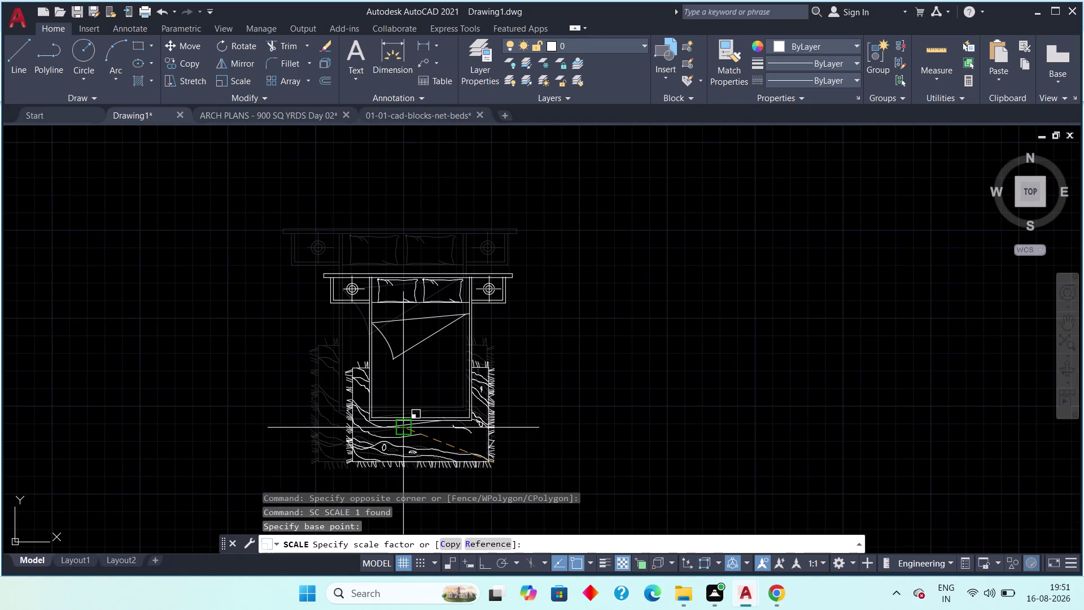
click(409, 421)
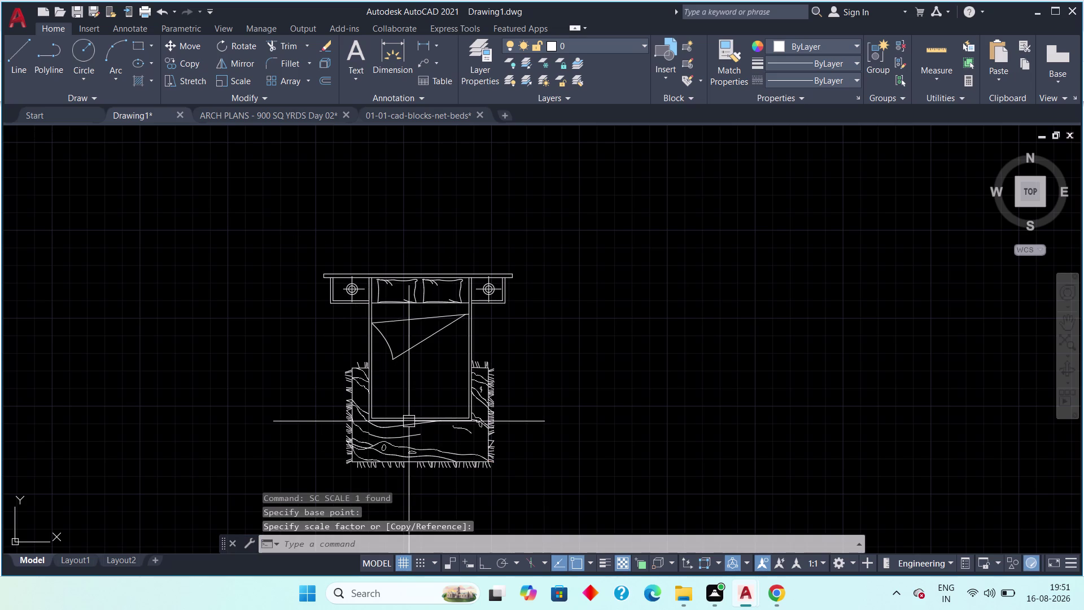
middle_drag(420, 403, 448, 379)
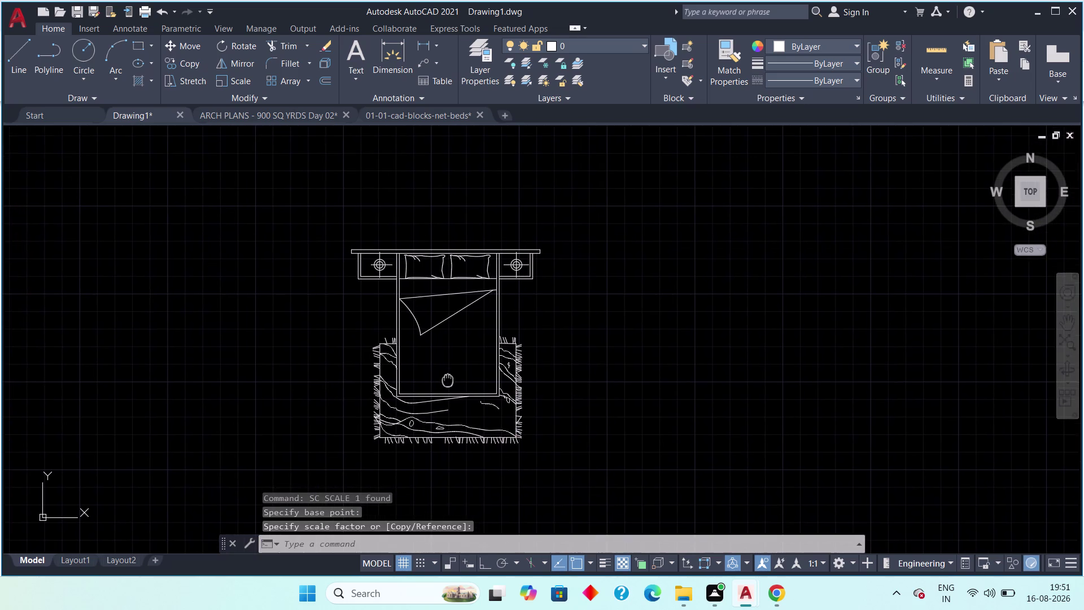
middle_drag(448, 379, 453, 375)
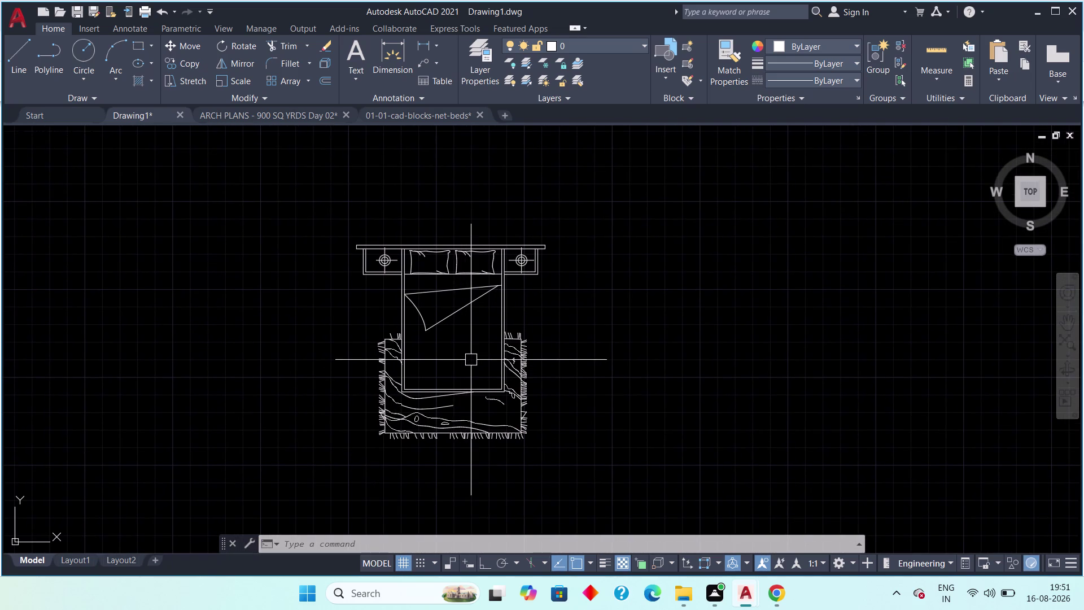
key(Escape)
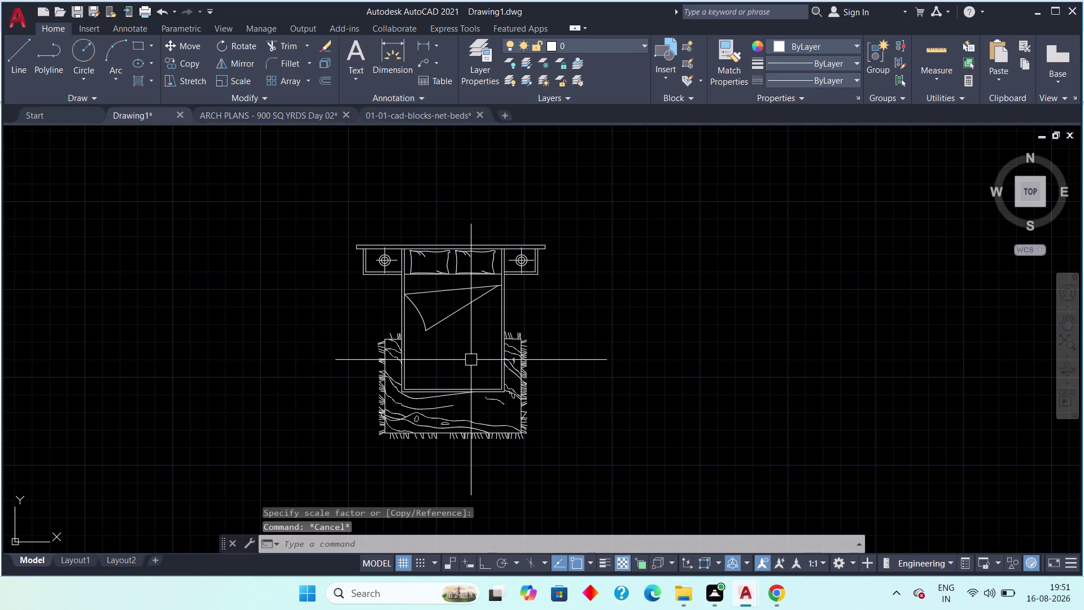